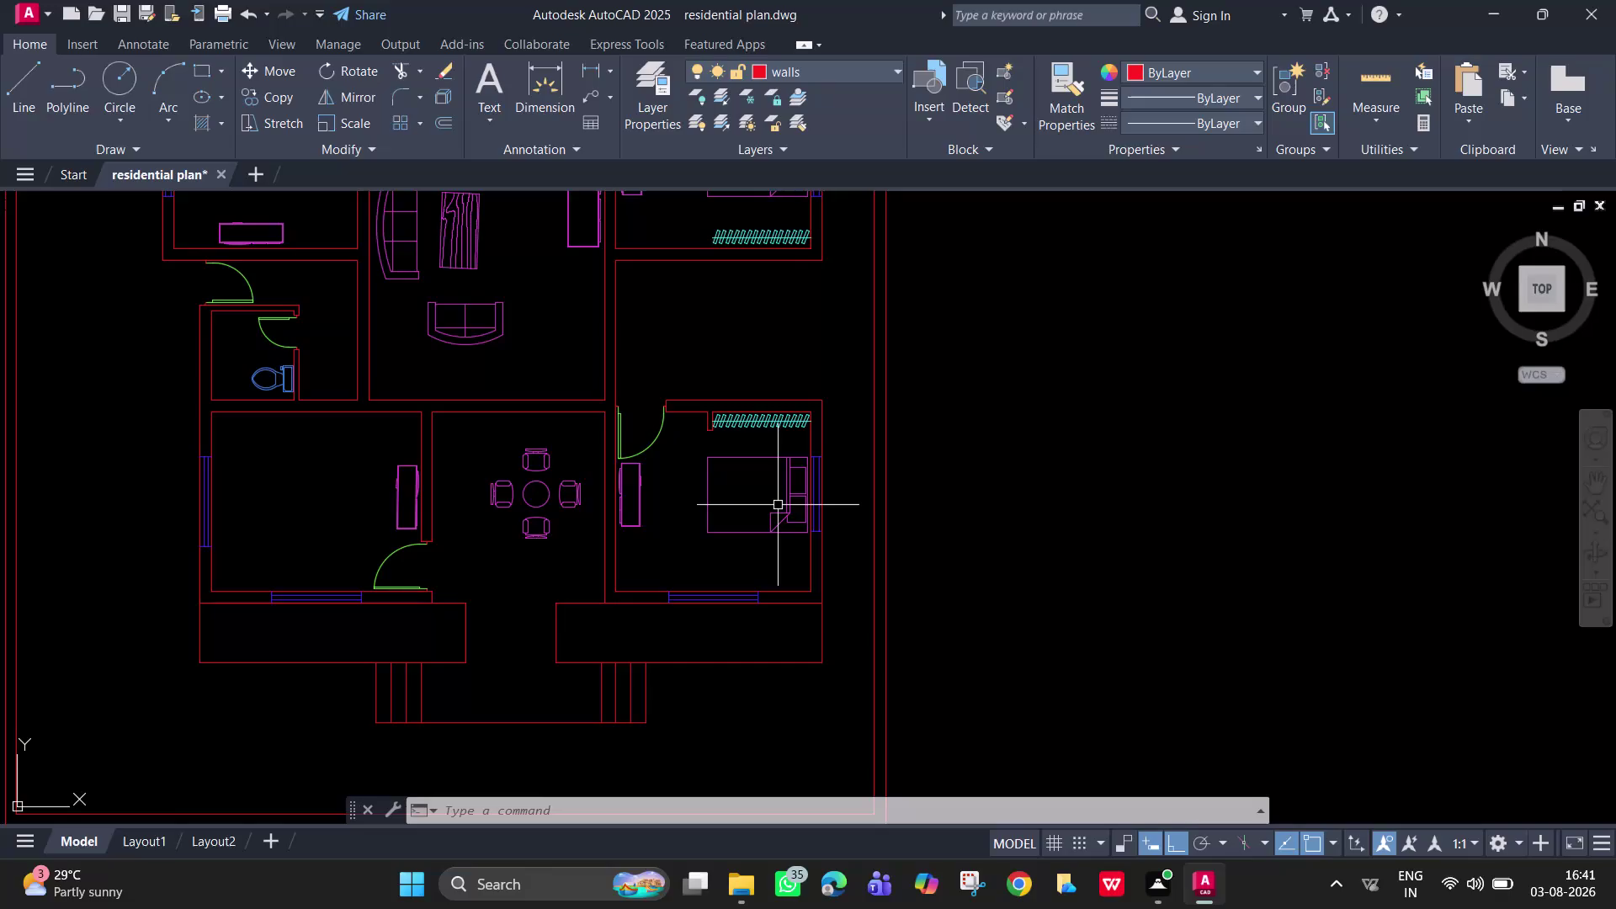
Mirror the bedroom door across a horizontal line into the room above, keeping the original.
scroll(up, 3)
middle_drag(721, 500, 718, 504)
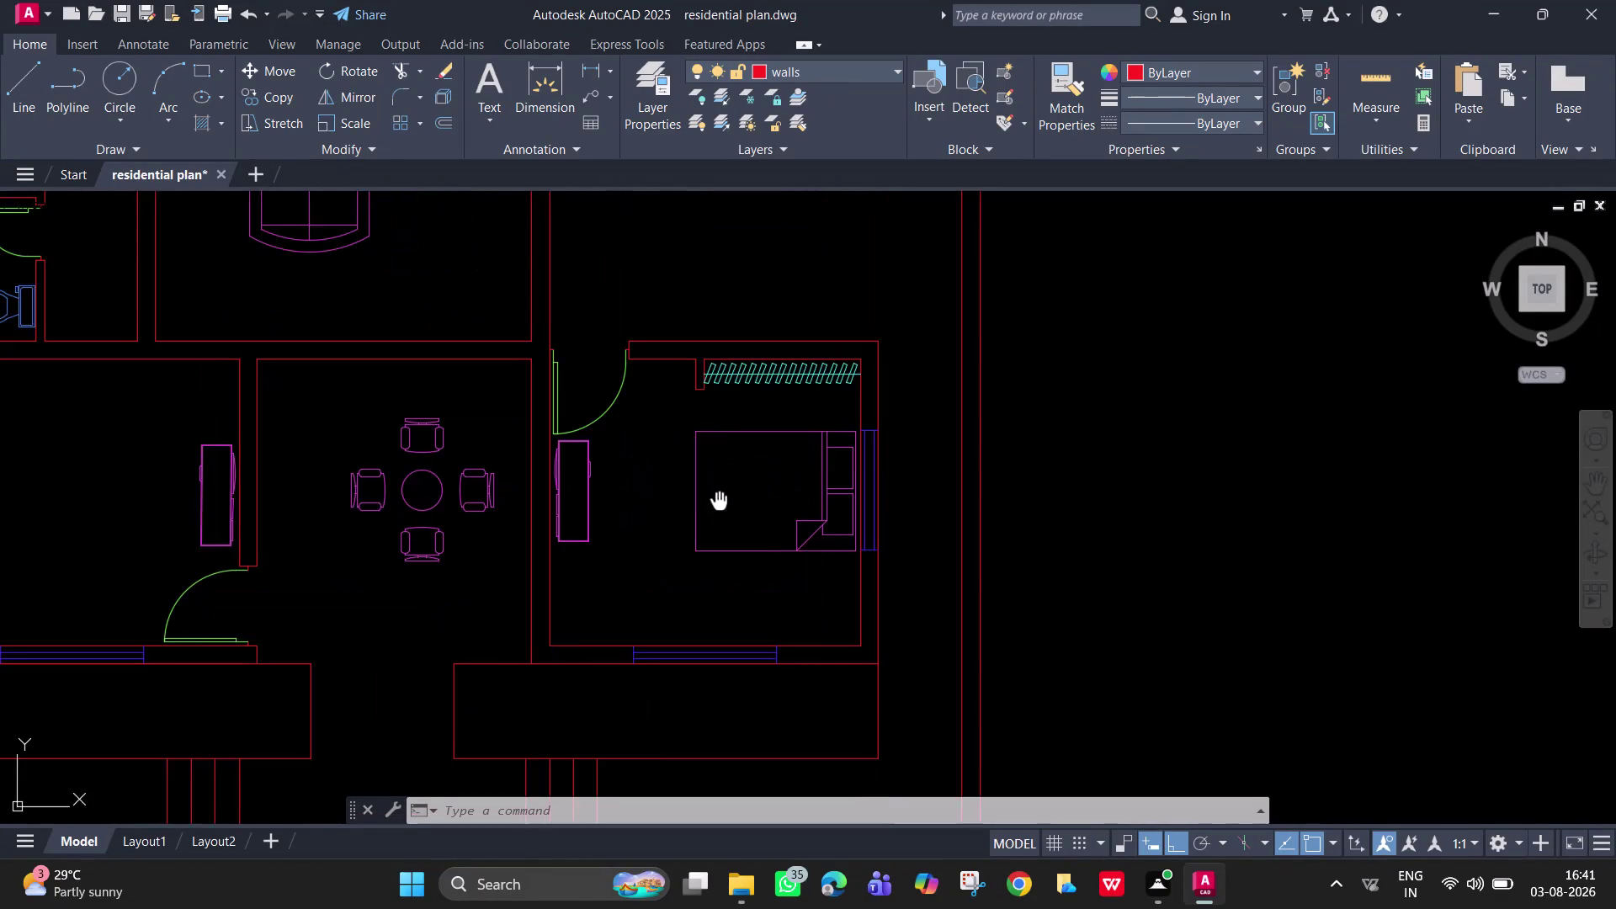
middle_drag(718, 503, 668, 598)
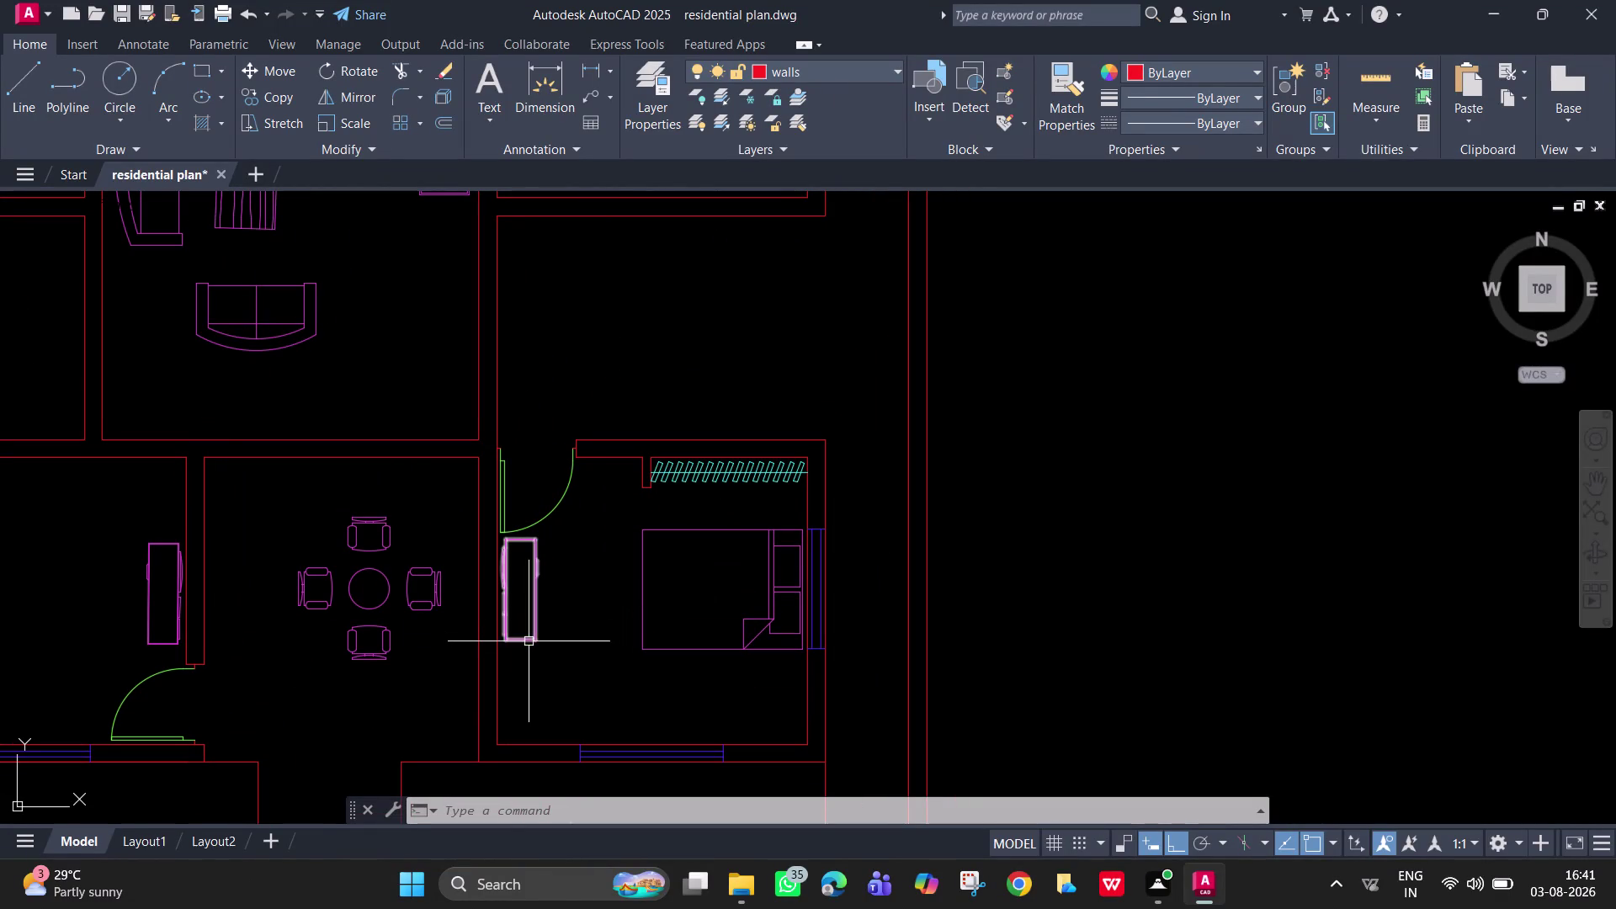
middle_drag(595, 416, 612, 557)
click(591, 621)
text(m)
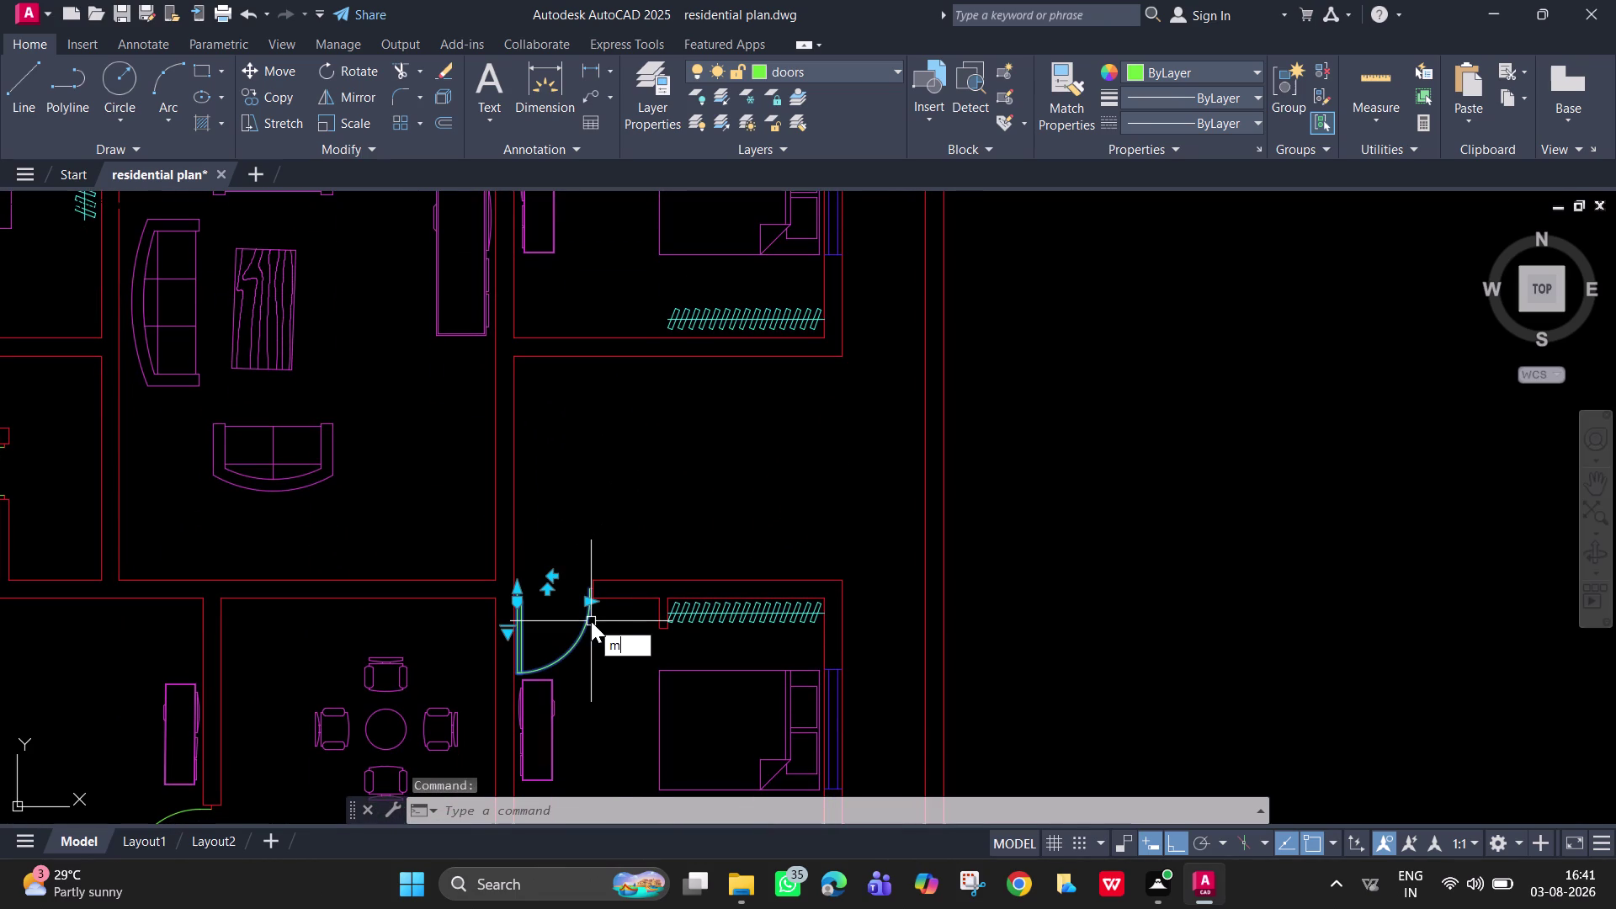
text(i)
key(Return)
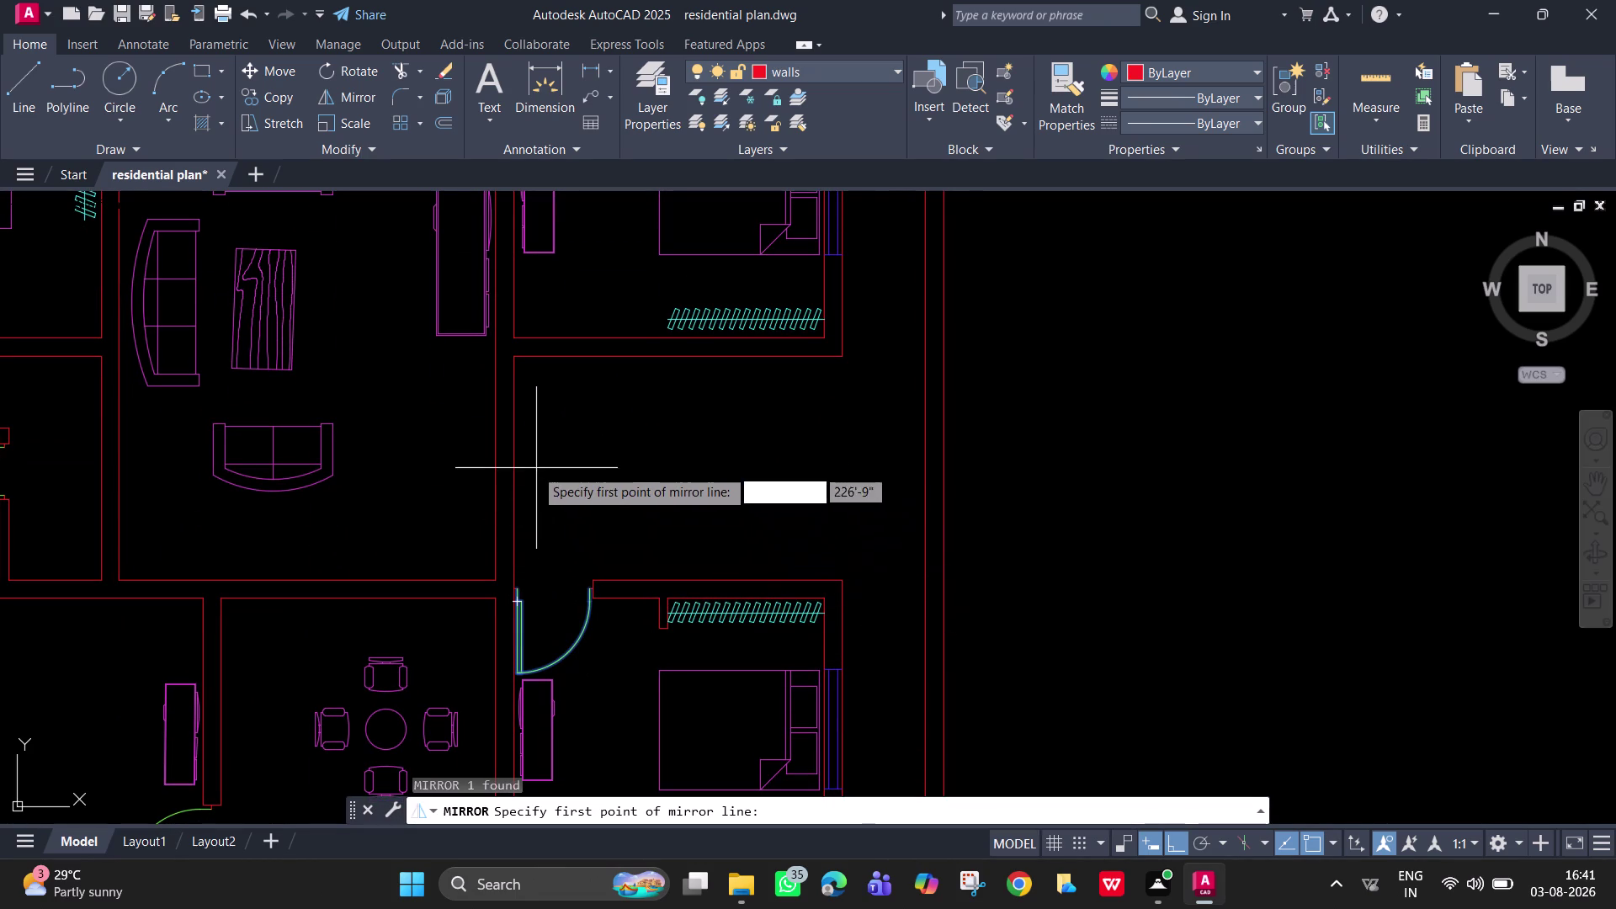
click(512, 460)
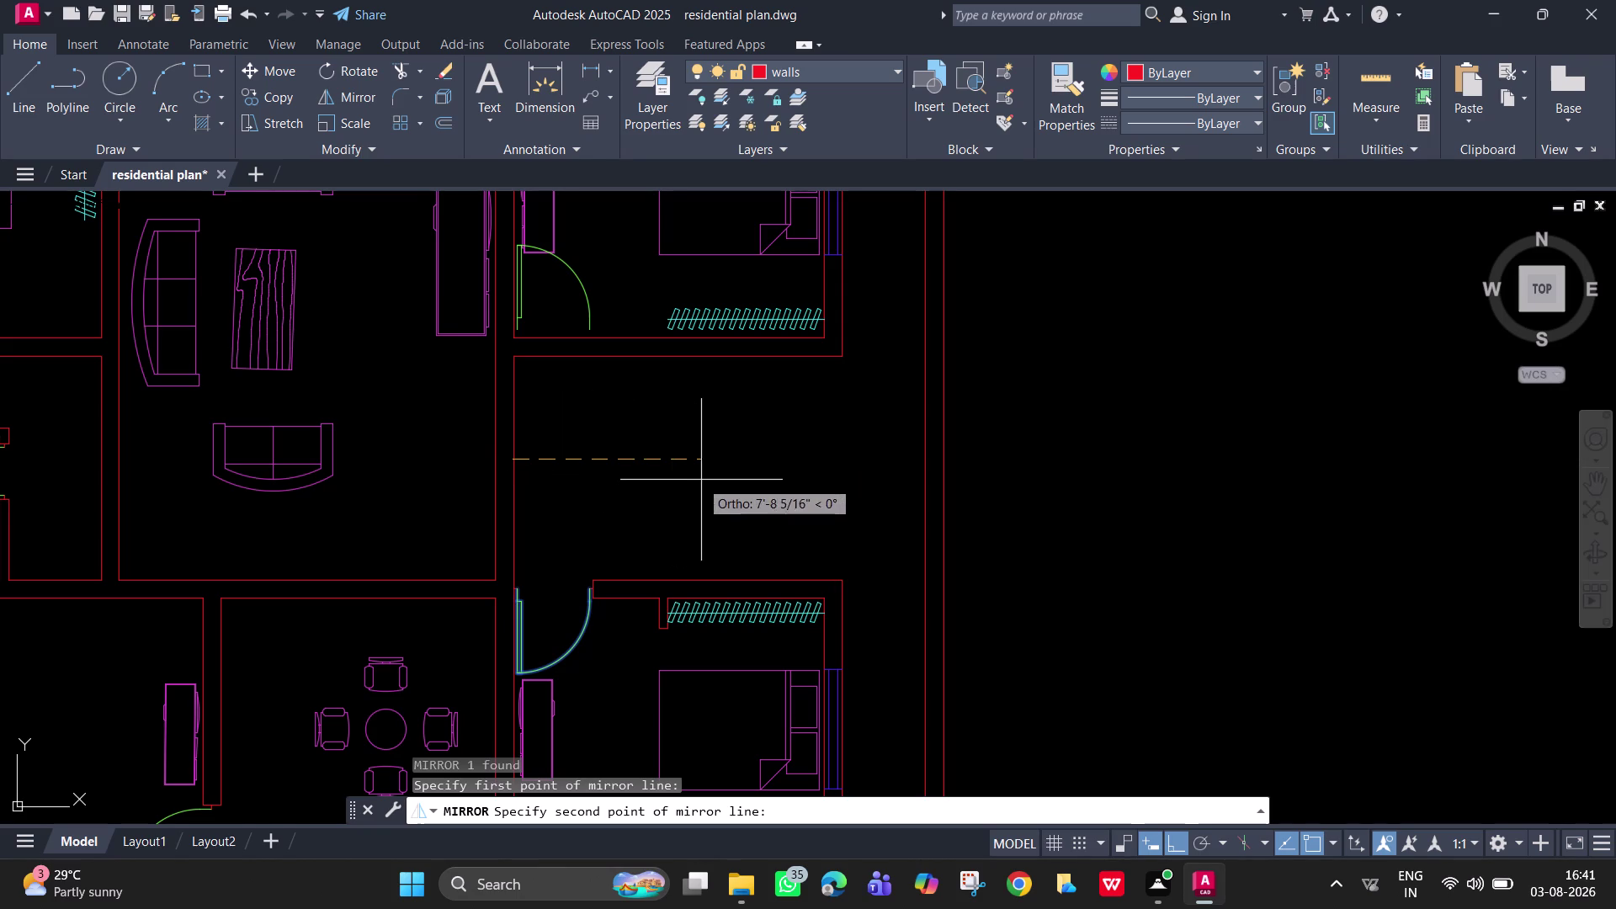
click(772, 473)
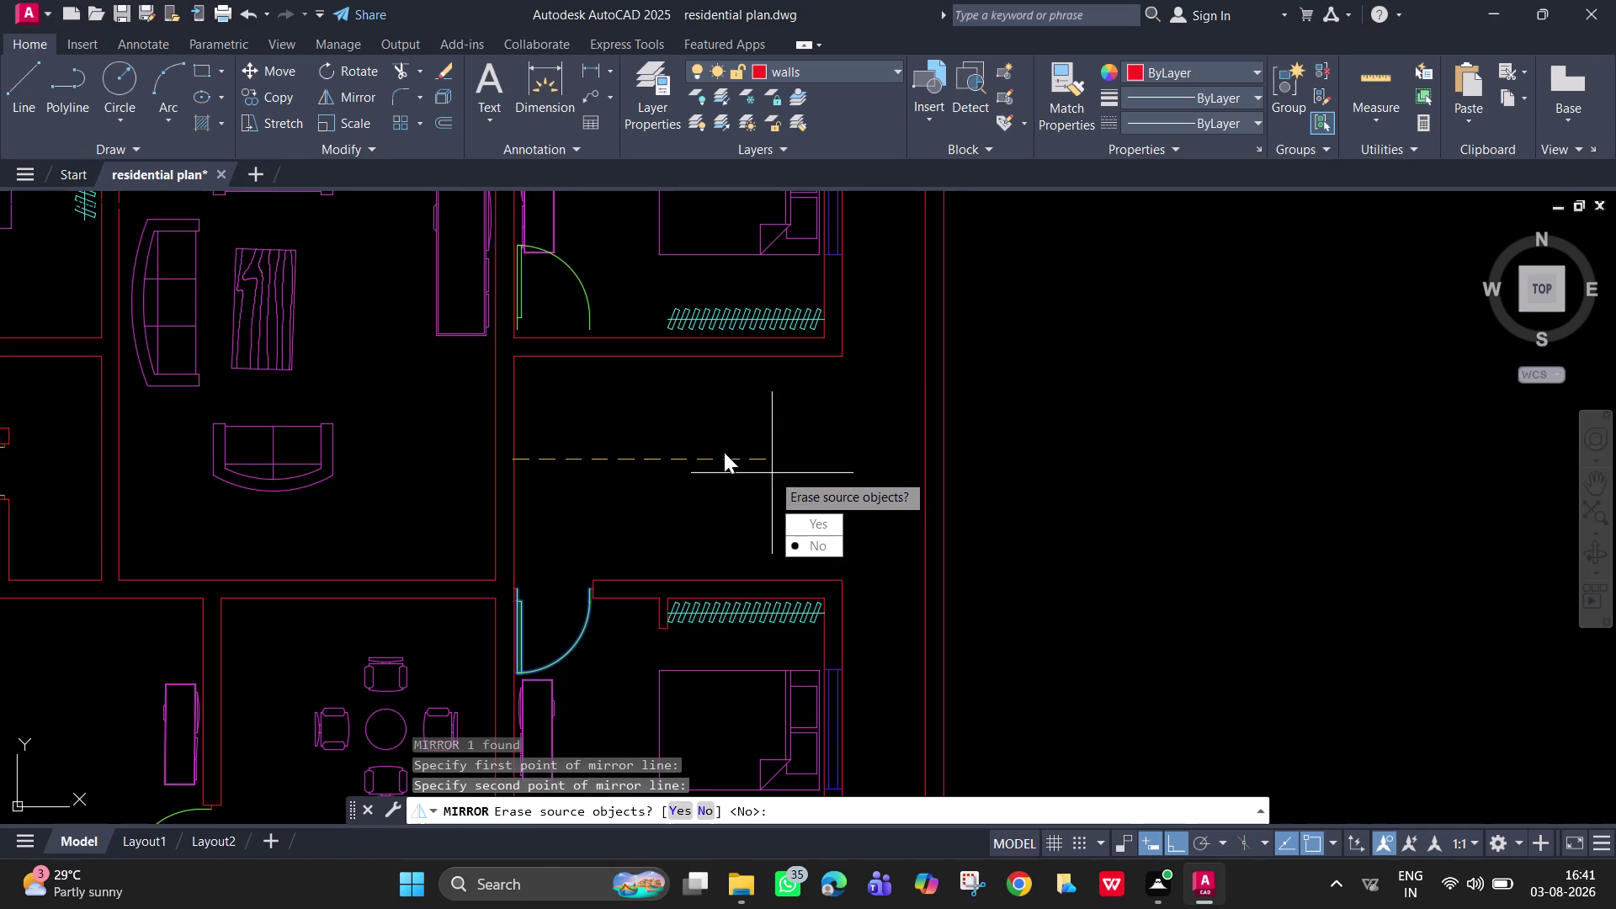
drag(815, 541, 772, 473)
Select the mirrored door beside the upper opening.
scroll(up, 3)
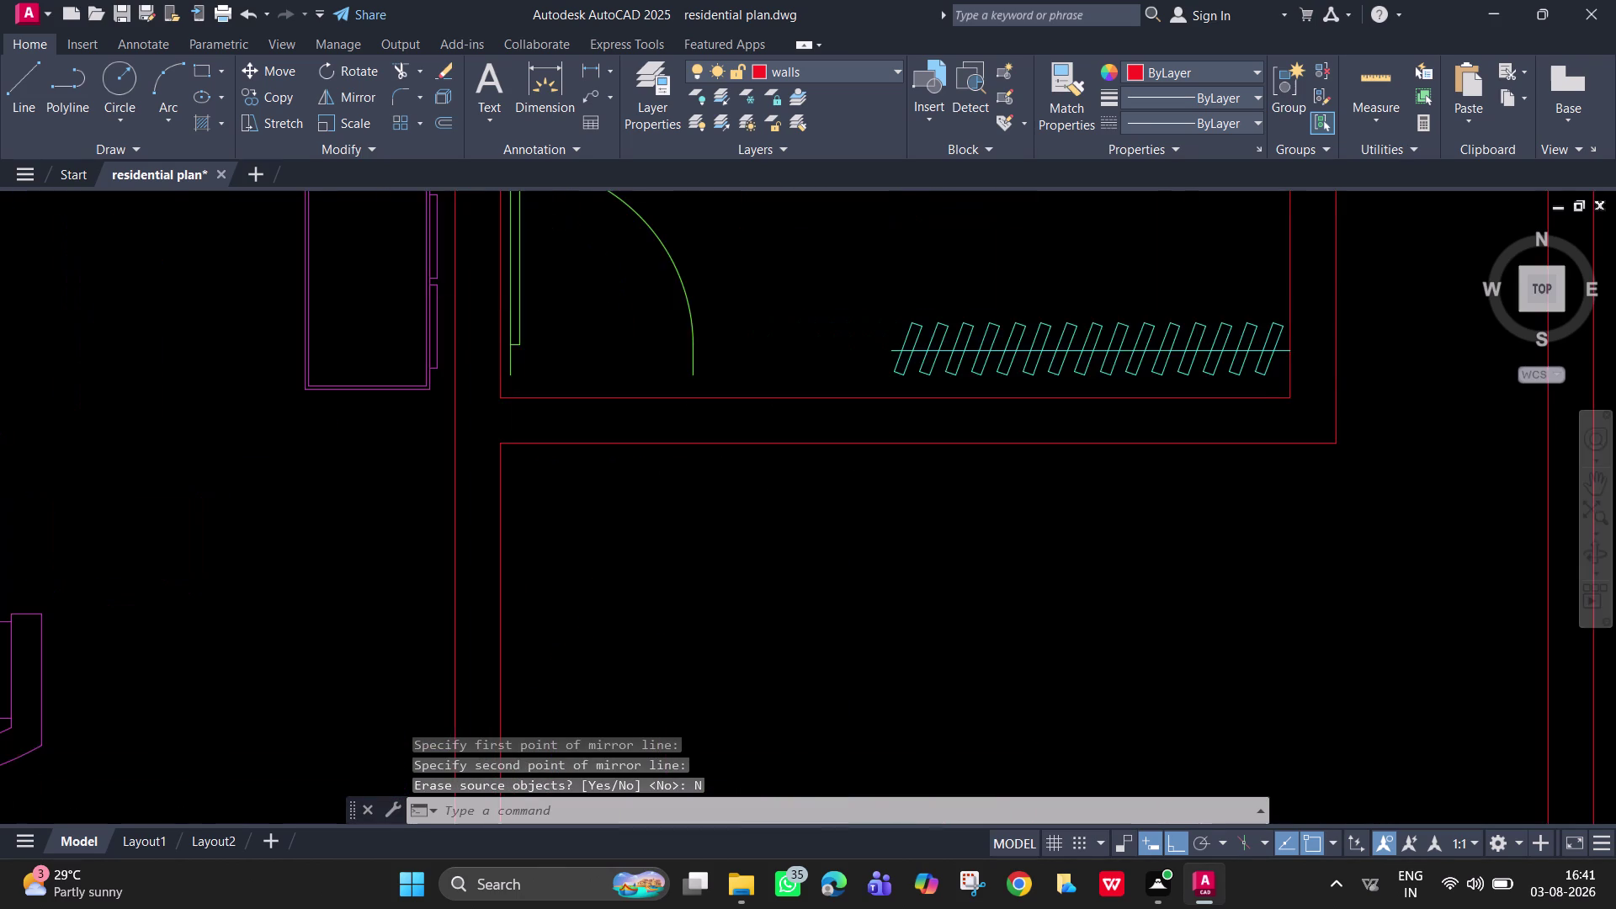
click(523, 313)
click(511, 318)
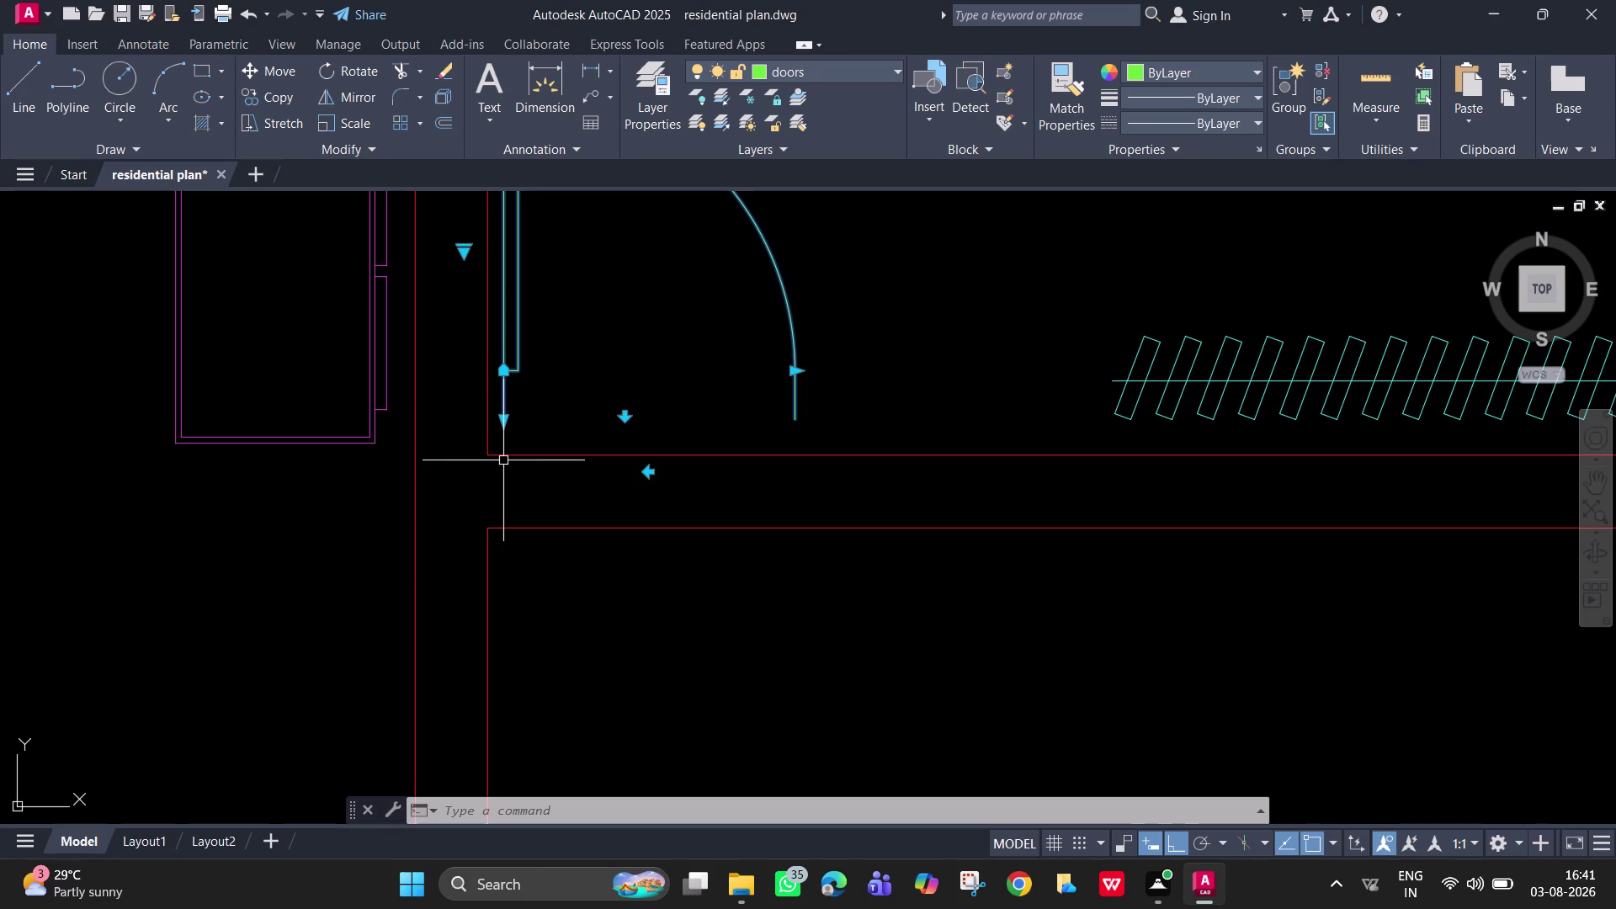
Draw lines at the wall corner and along the wall edge beside the opening.
text(l)
key(space)
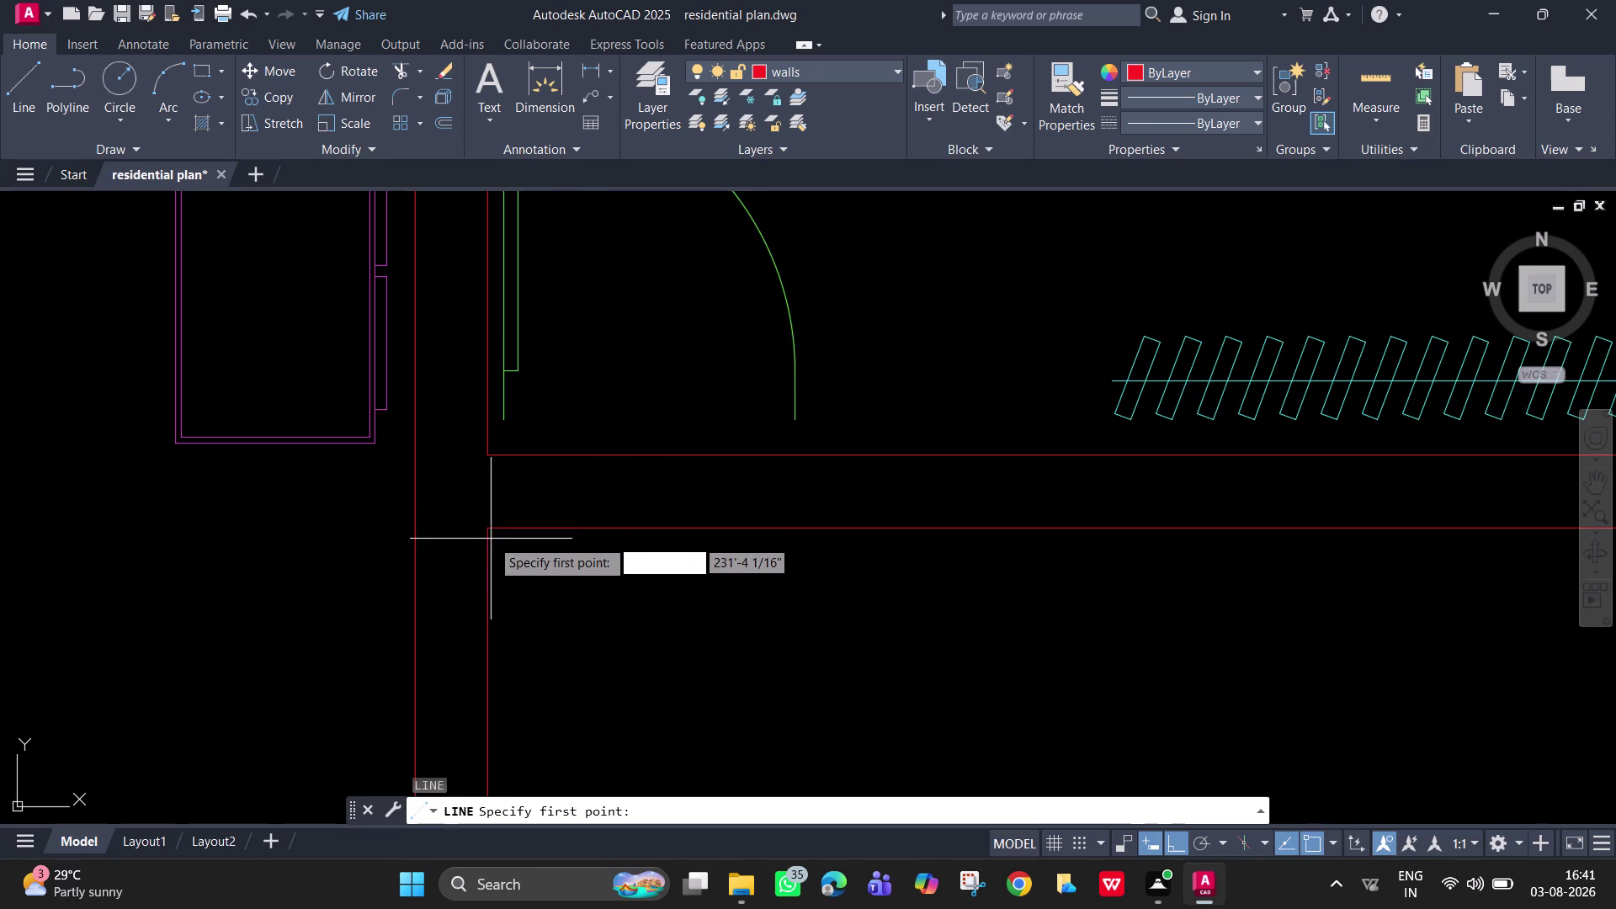
click(486, 527)
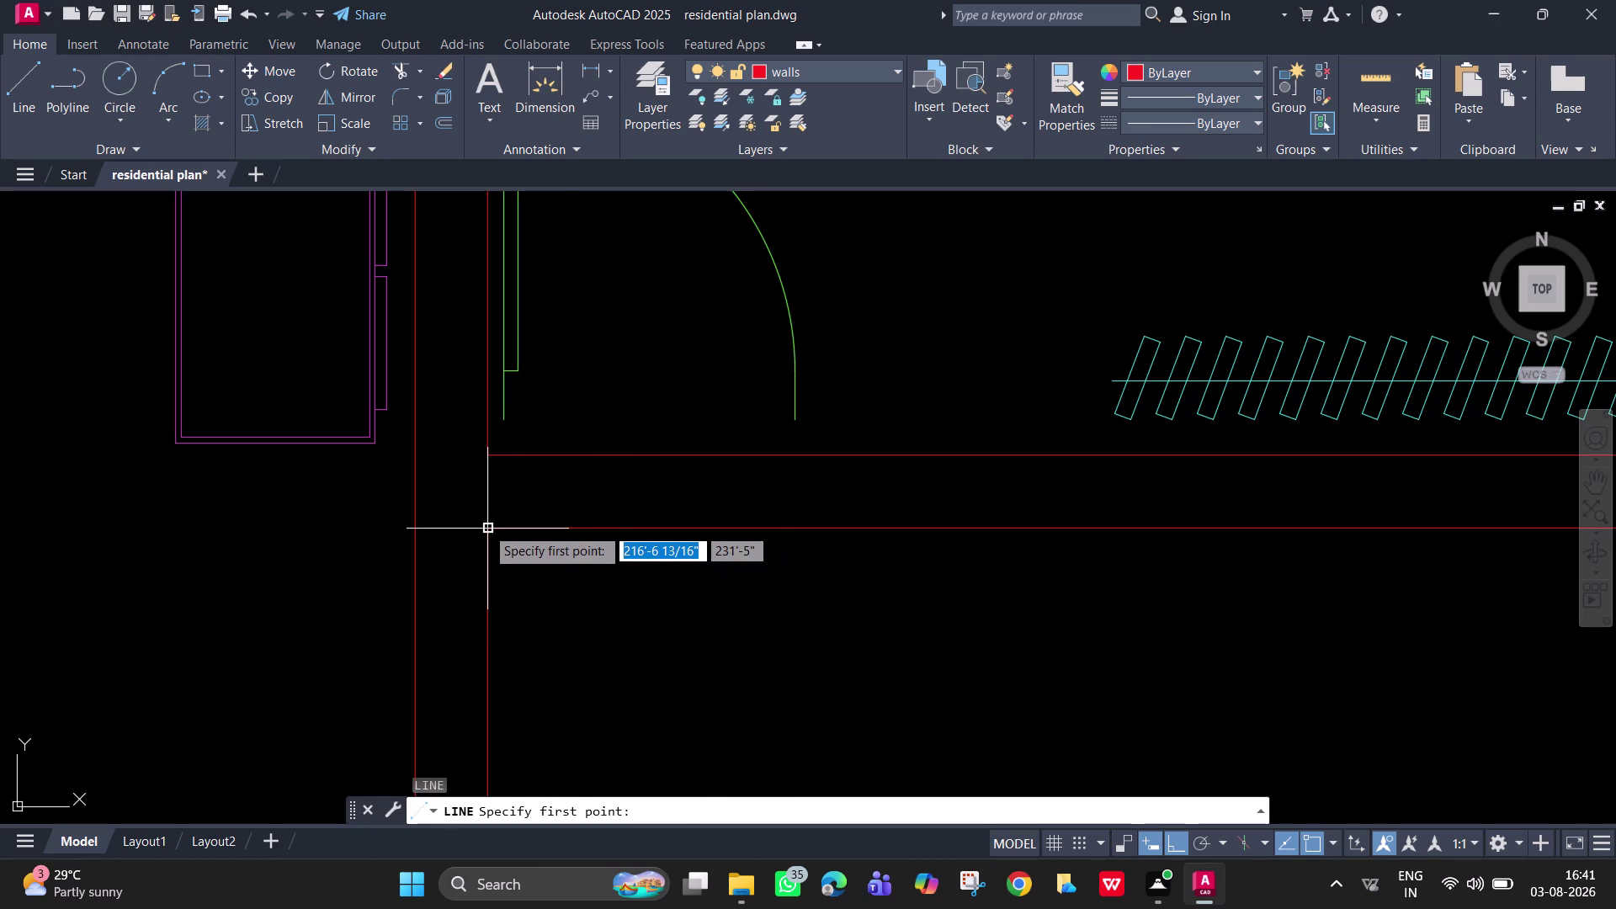
click(415, 530)
key(space)
key(space)
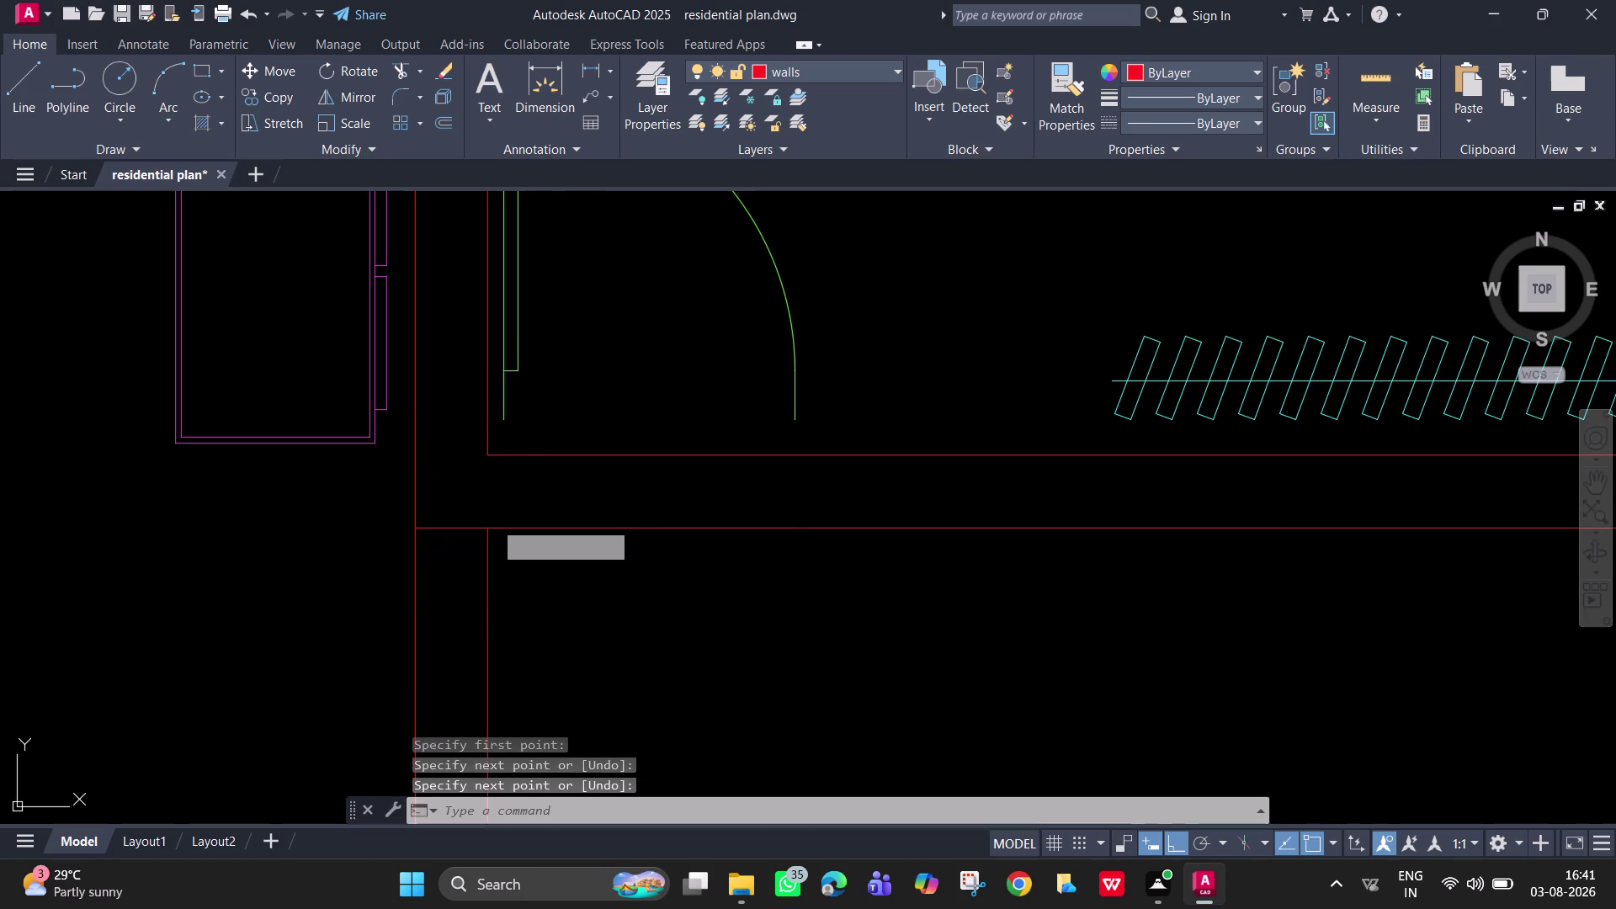
click(488, 530)
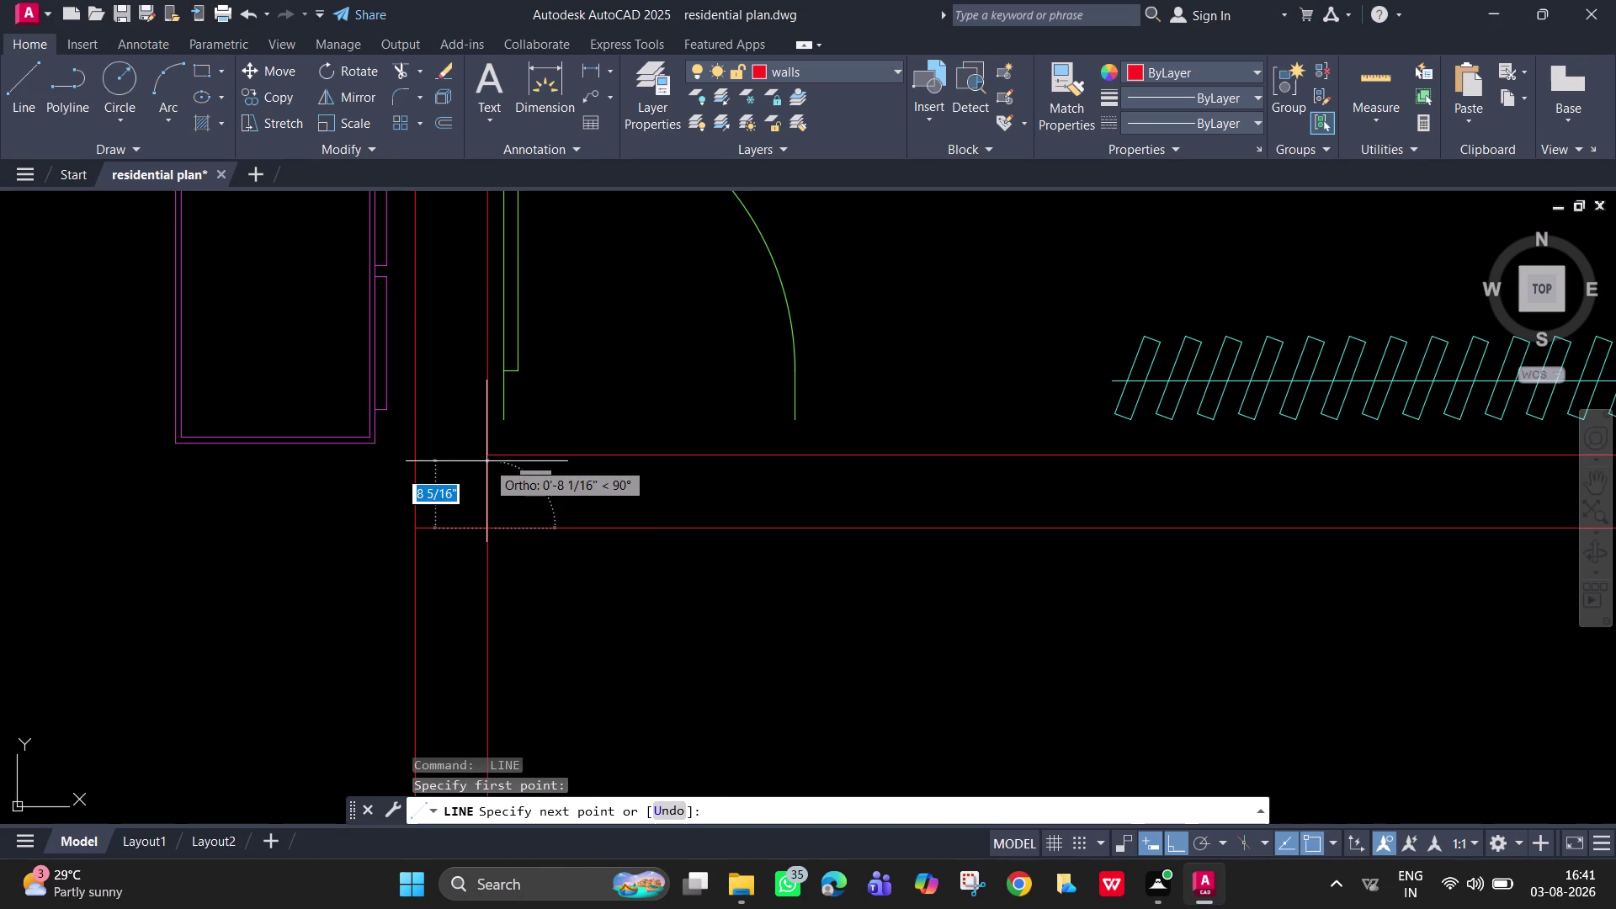
click(486, 457)
key(space)
Draw a 2-inch jamb line at the near side of the opening.
key(space)
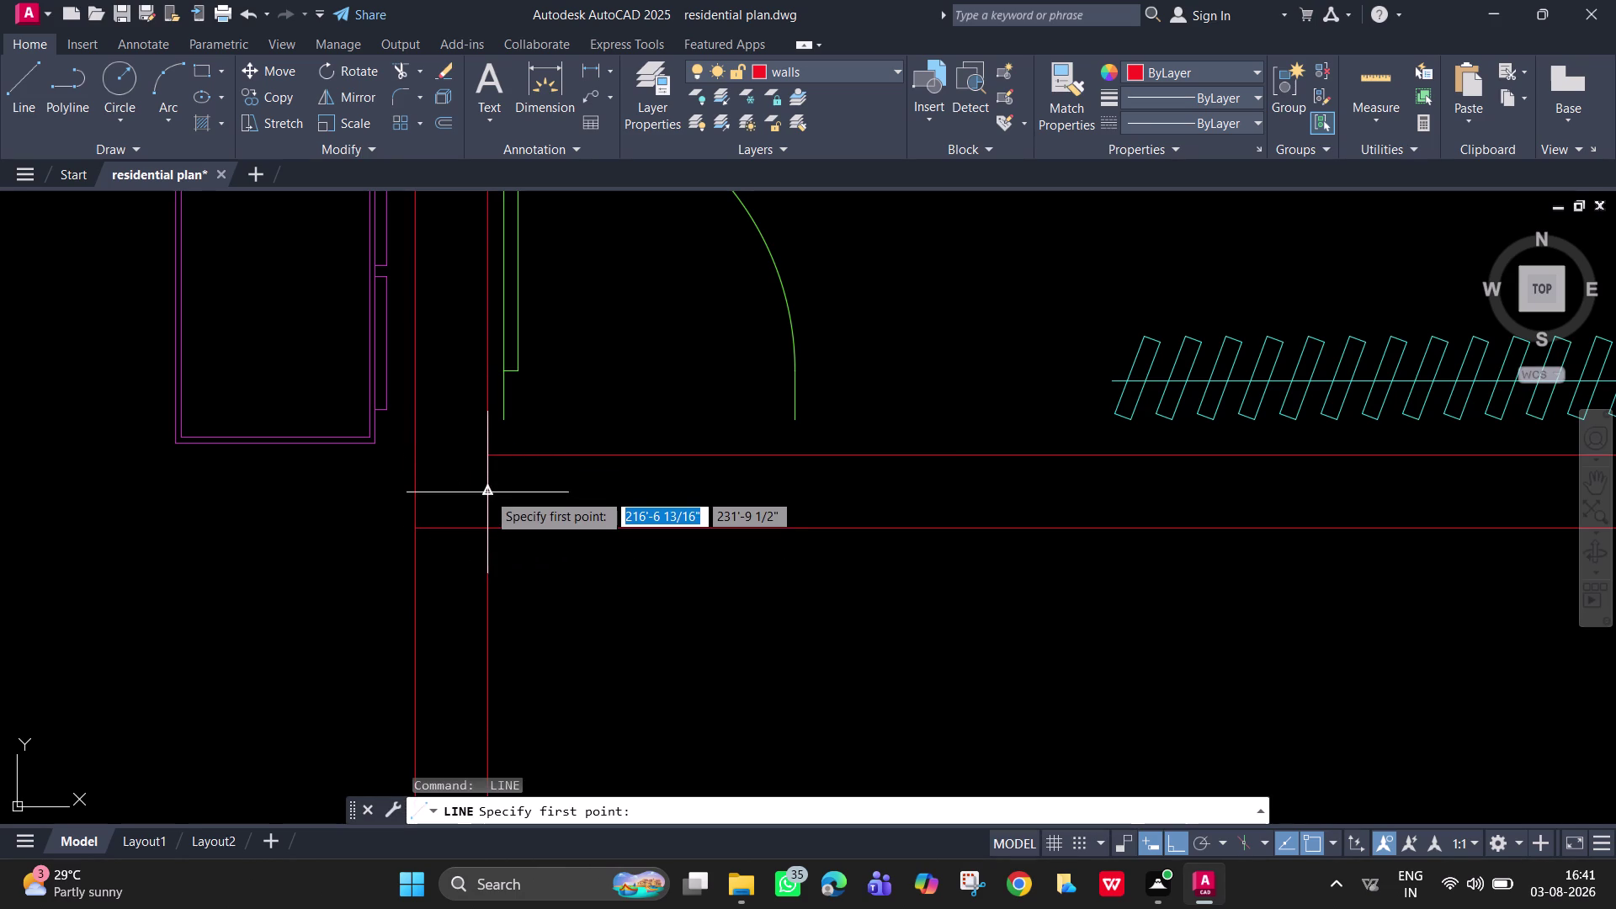
click(487, 493)
text(2)
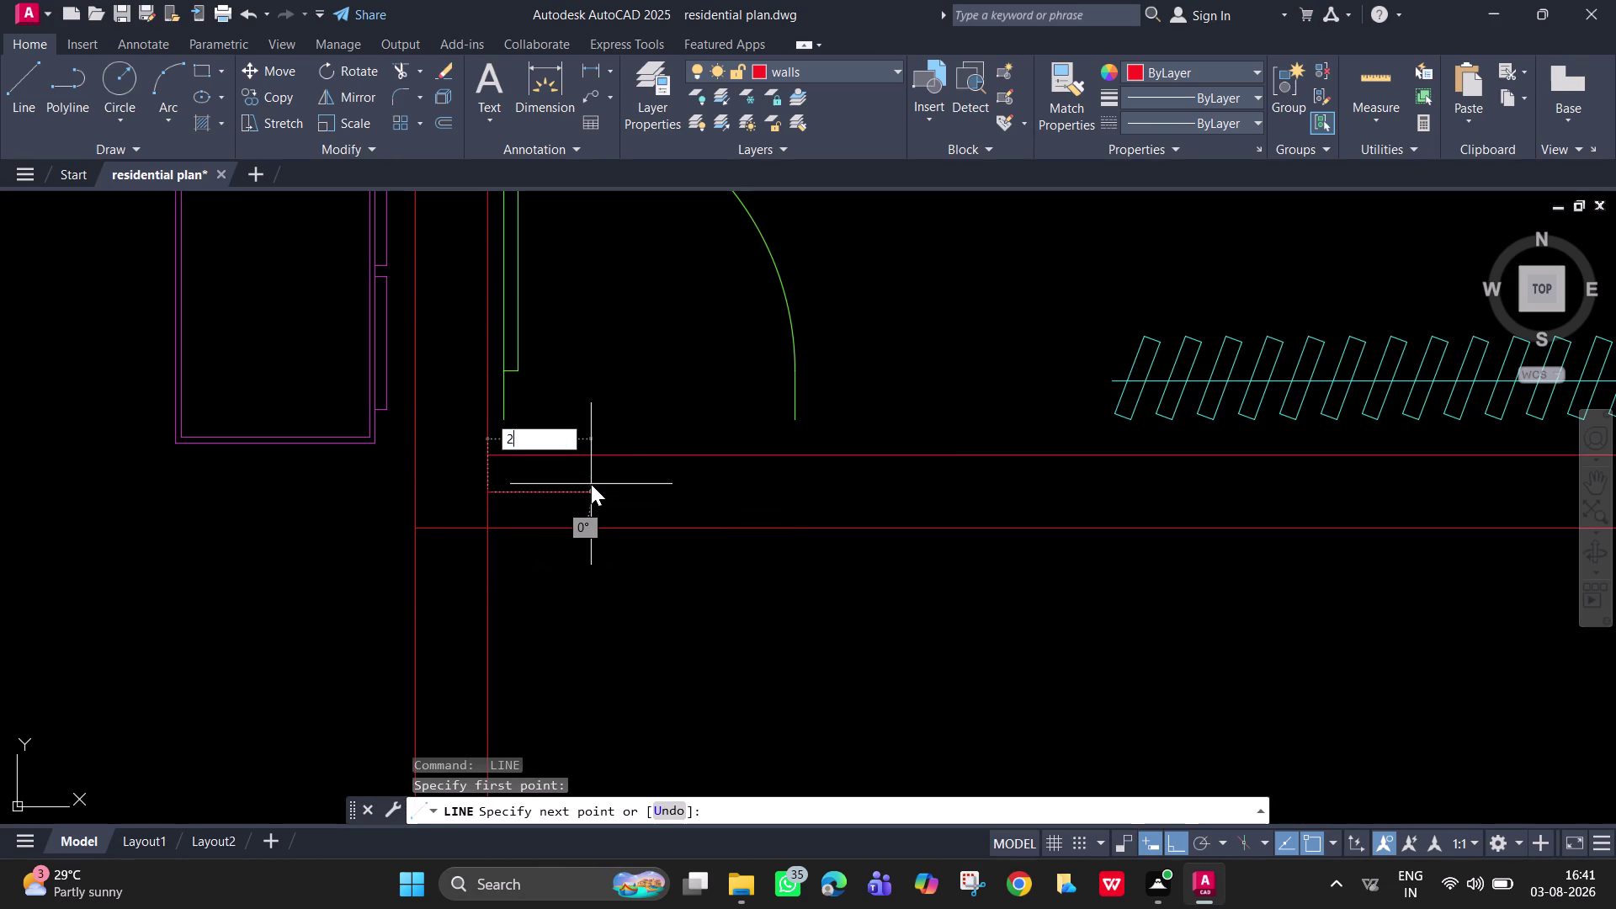
text(")
key(shift+Return)
key(Escape)
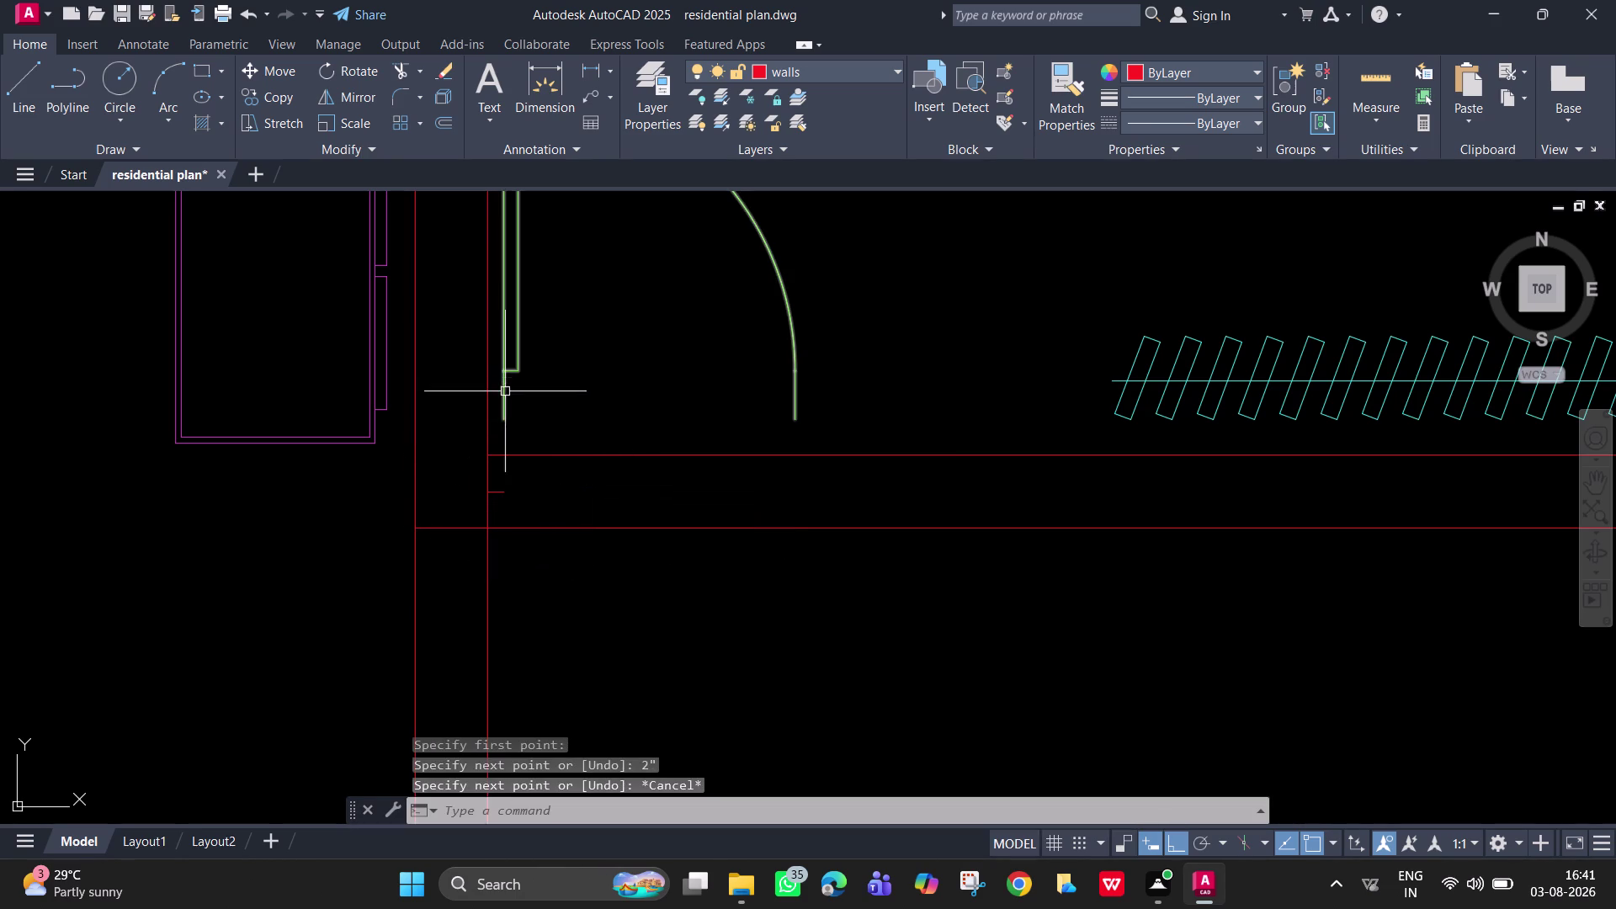
Move the door down from its corner onto the wall line.
click(506, 397)
text(m)
key(space)
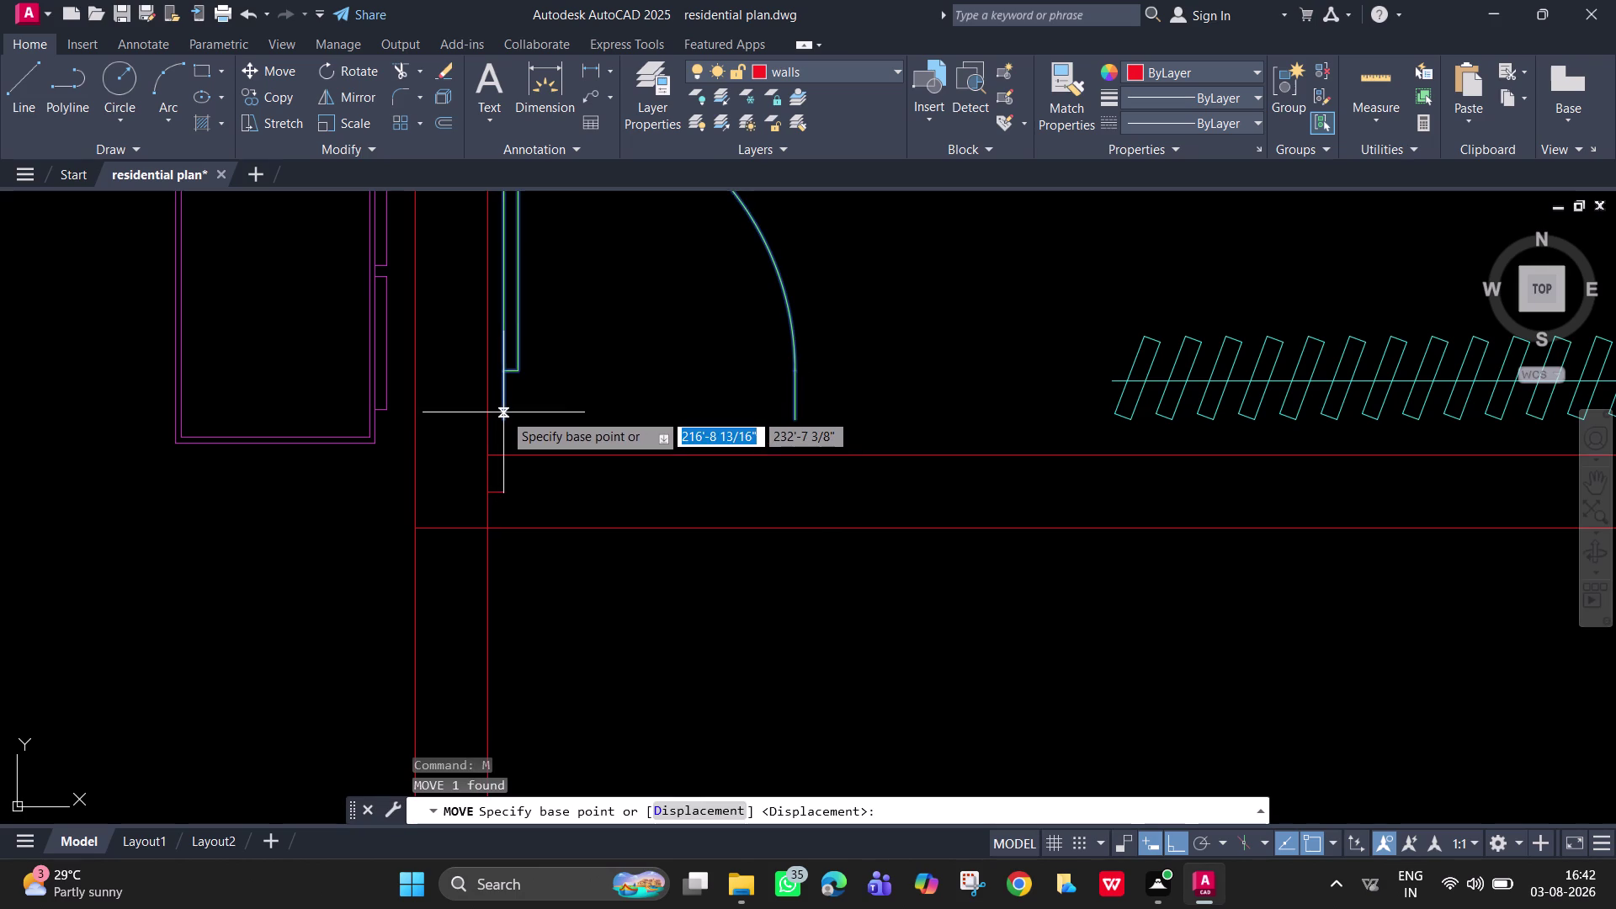
click(506, 423)
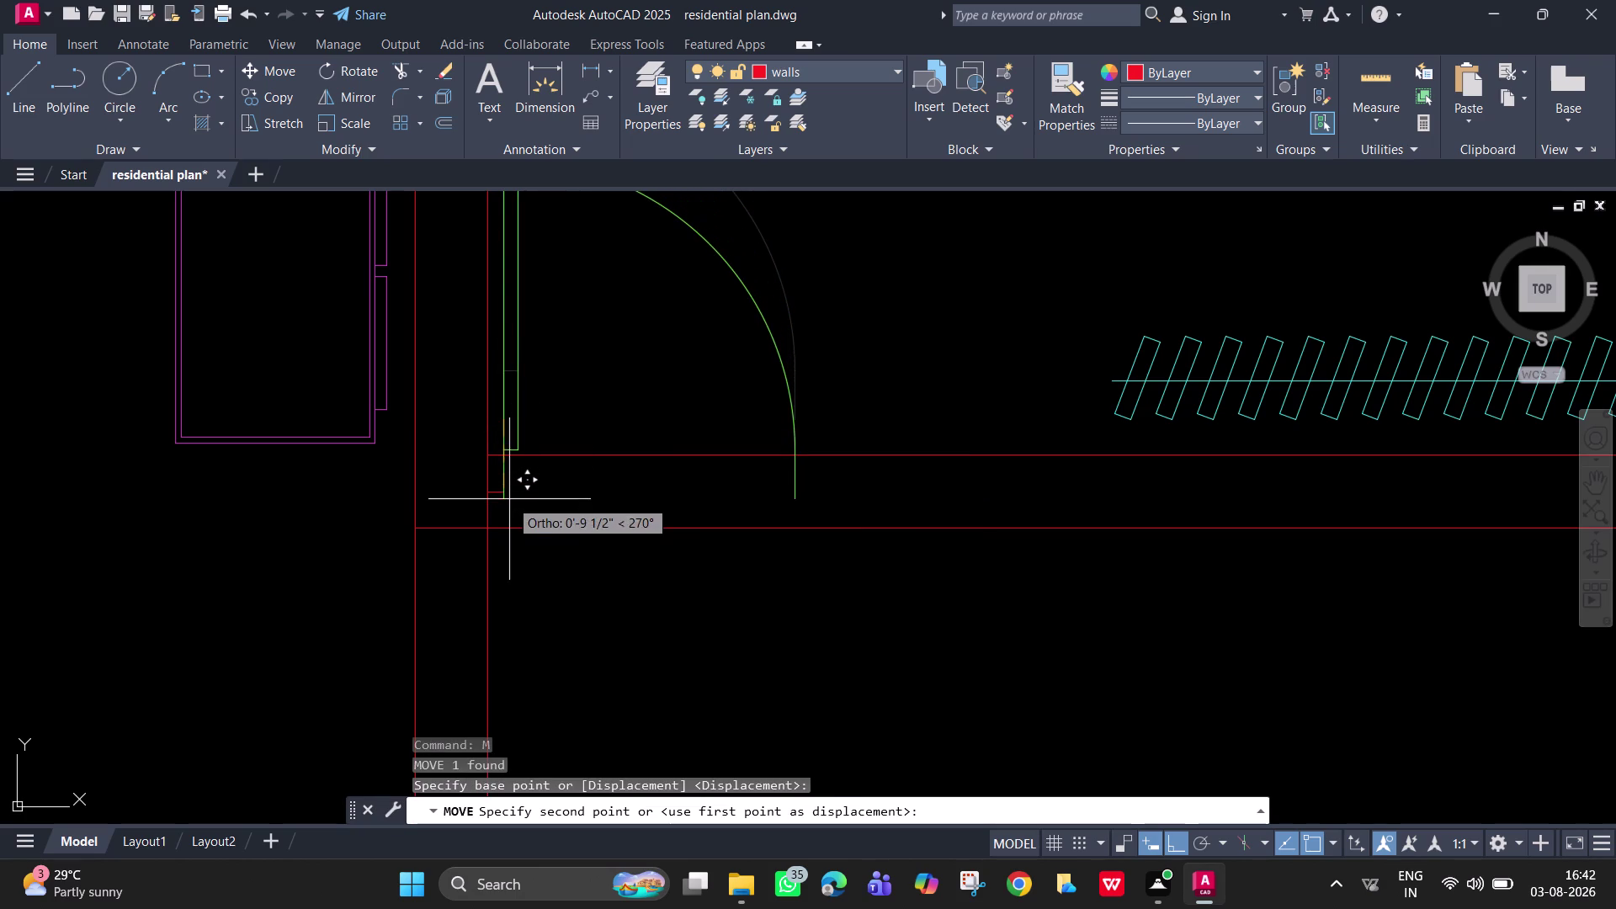
click(501, 491)
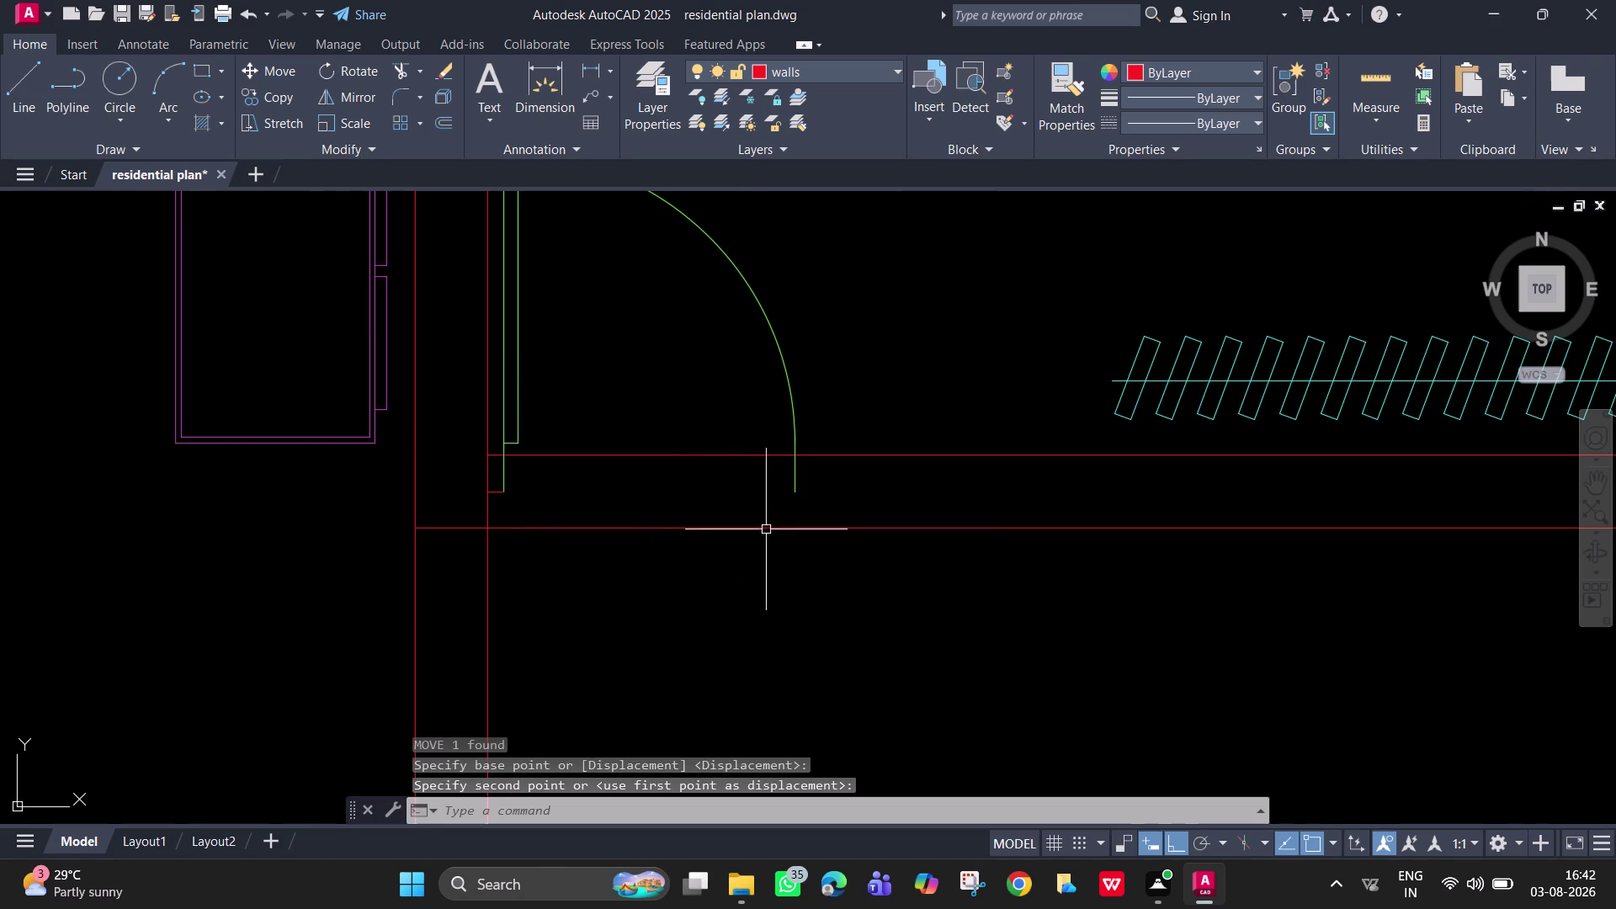
Draw a 2-inch jamb line at the far end of the door swing.
scroll(up, 3)
middle_drag(758, 476, 708, 505)
text(l)
key(space)
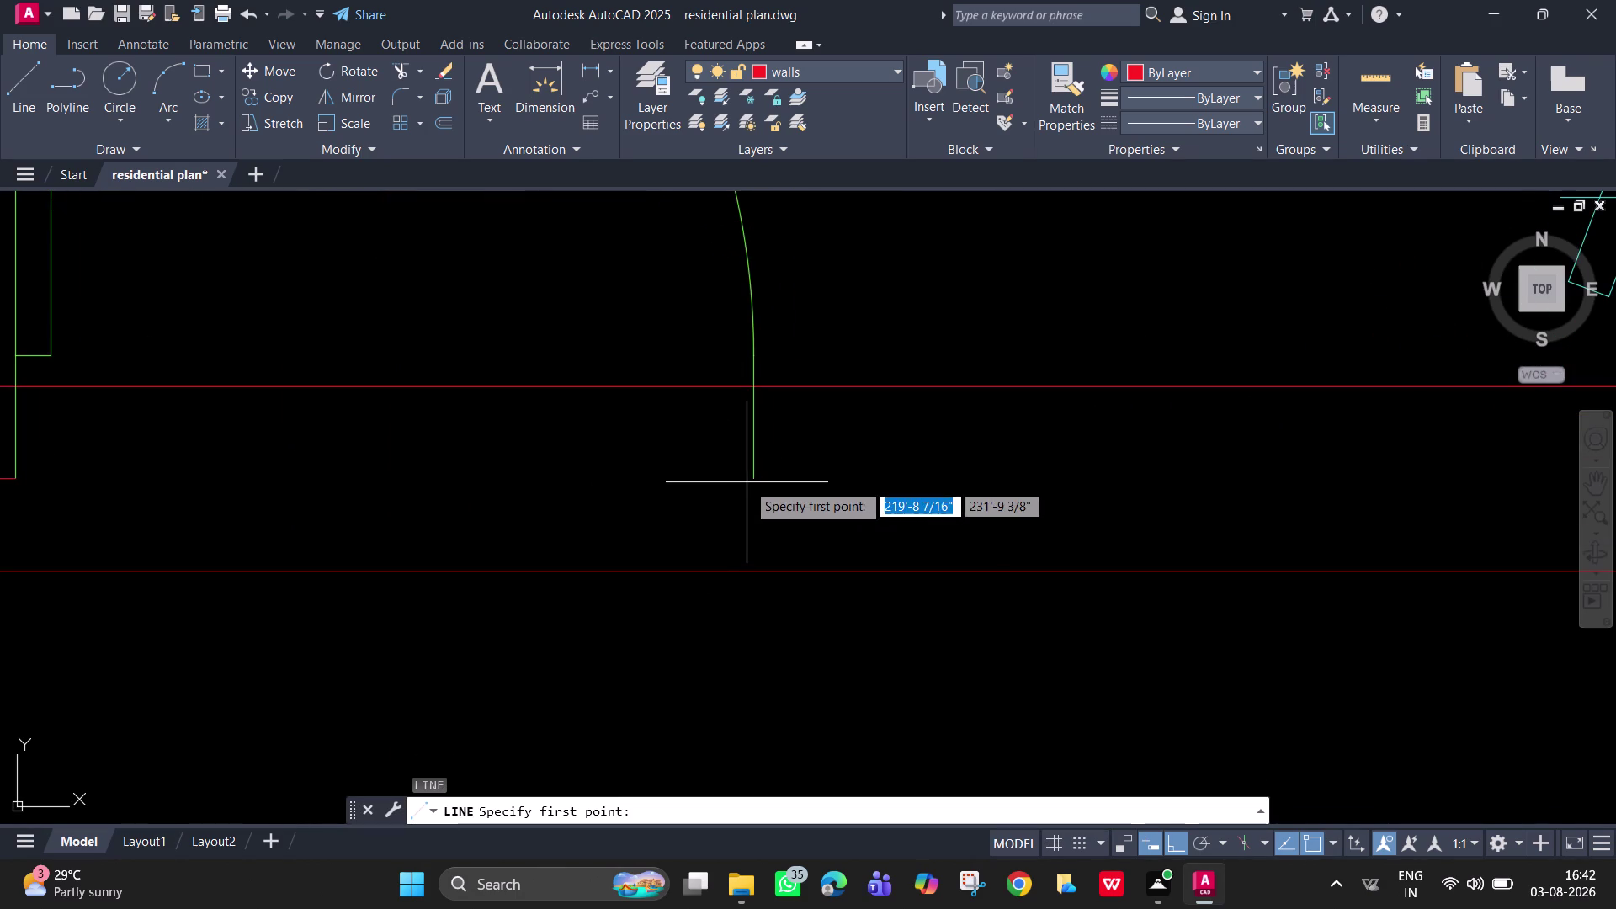
click(756, 478)
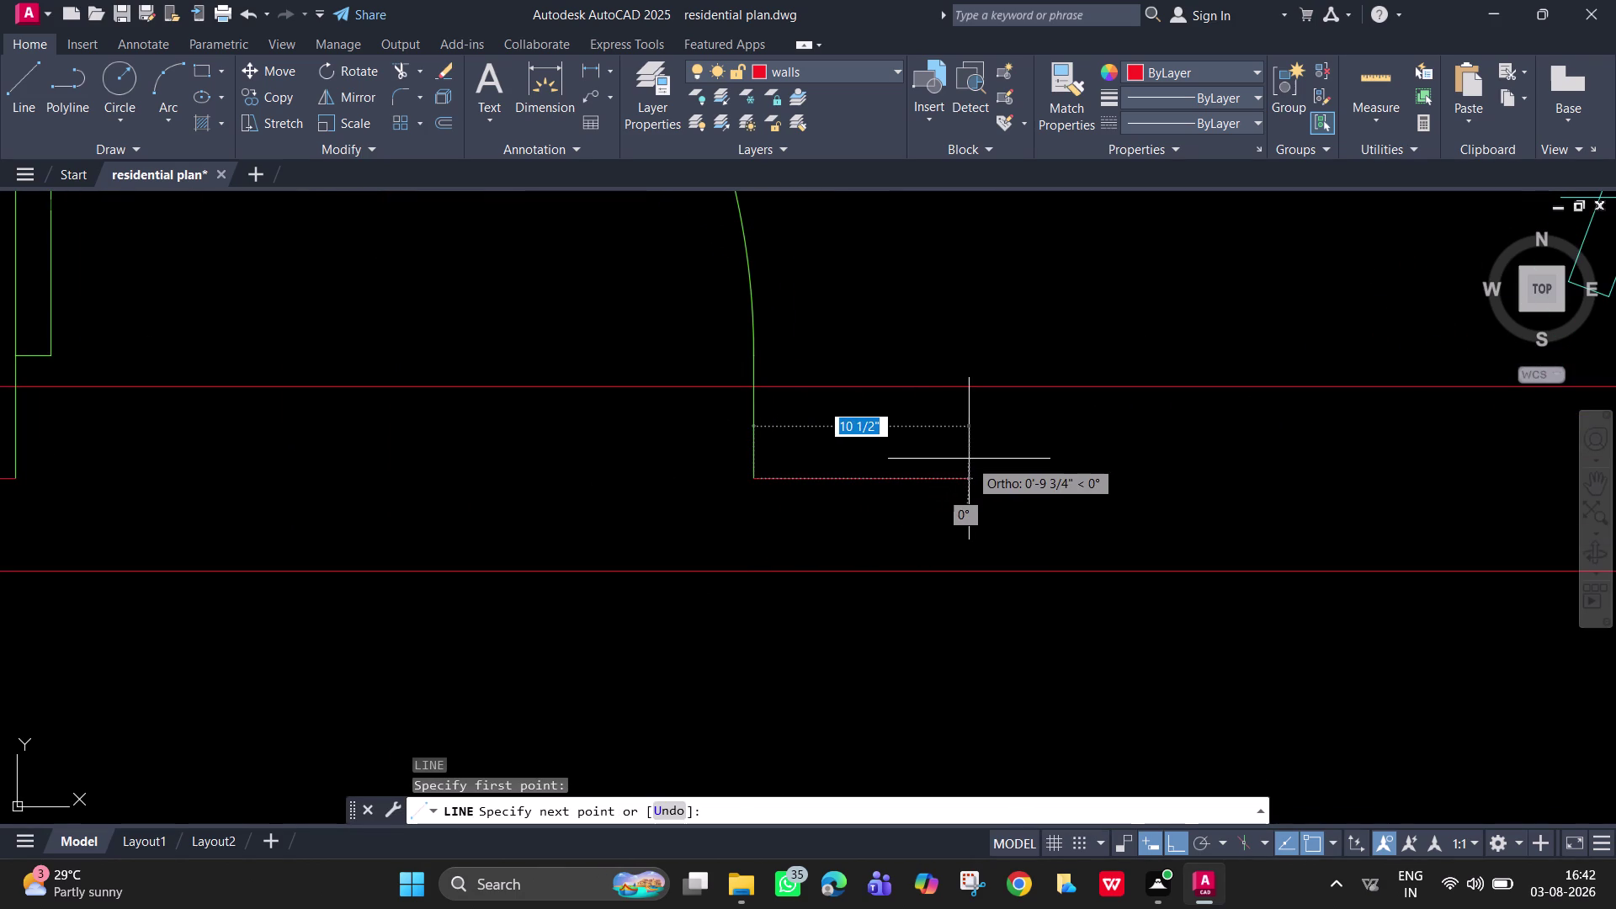
text(2")
key(Return)
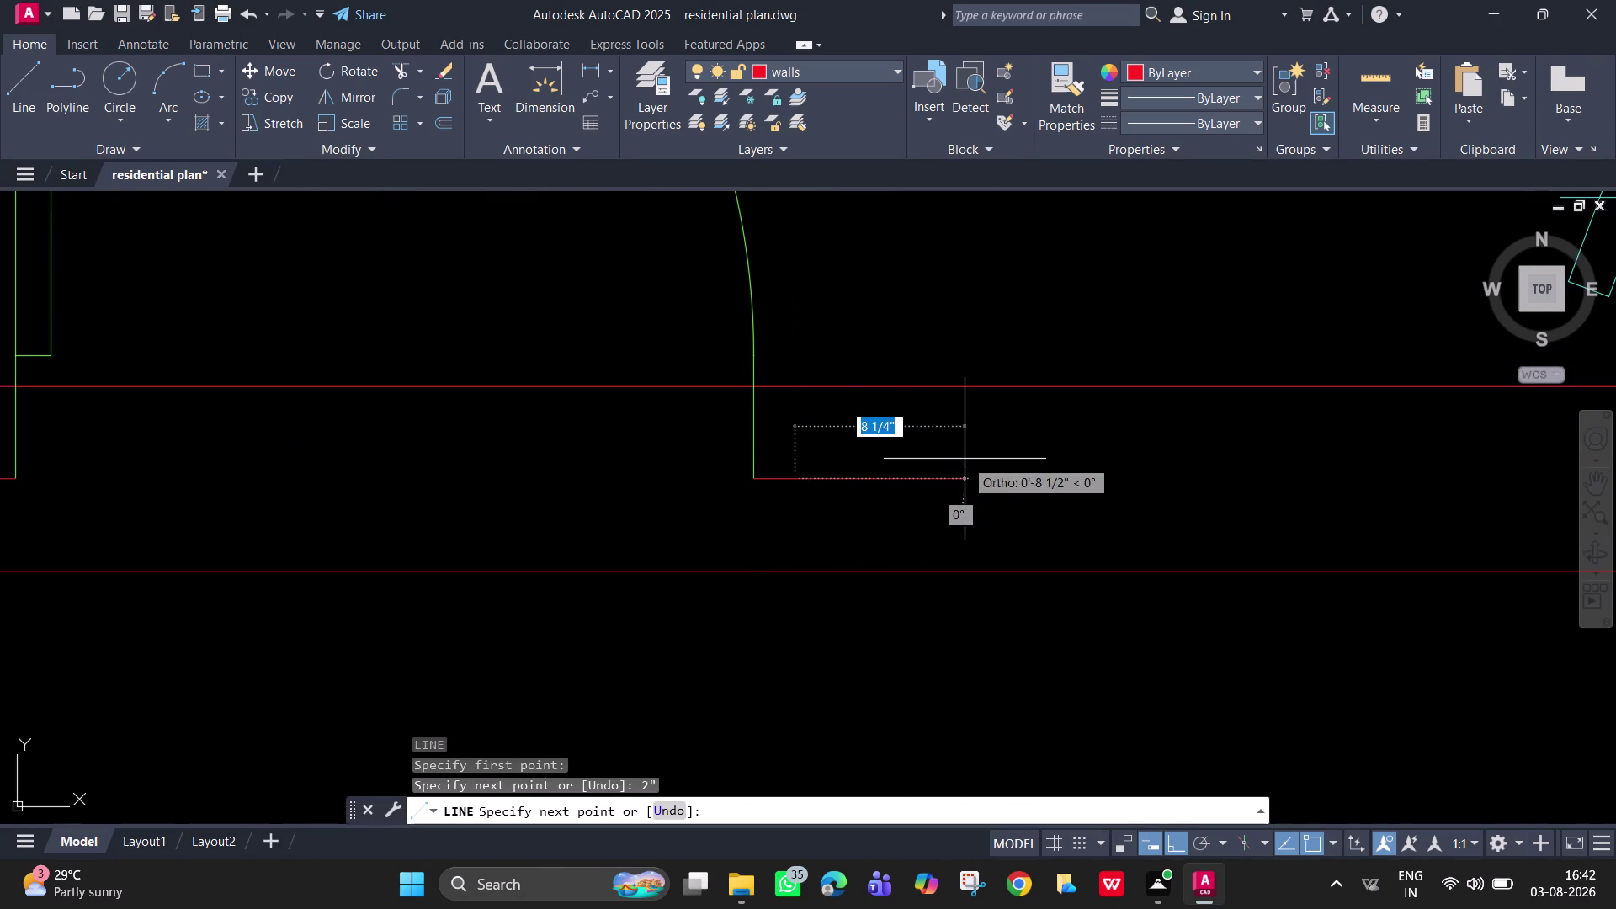
click(791, 385)
key(space)
Run a jamb line from the short line's end down to the lower wall edge.
key(space)
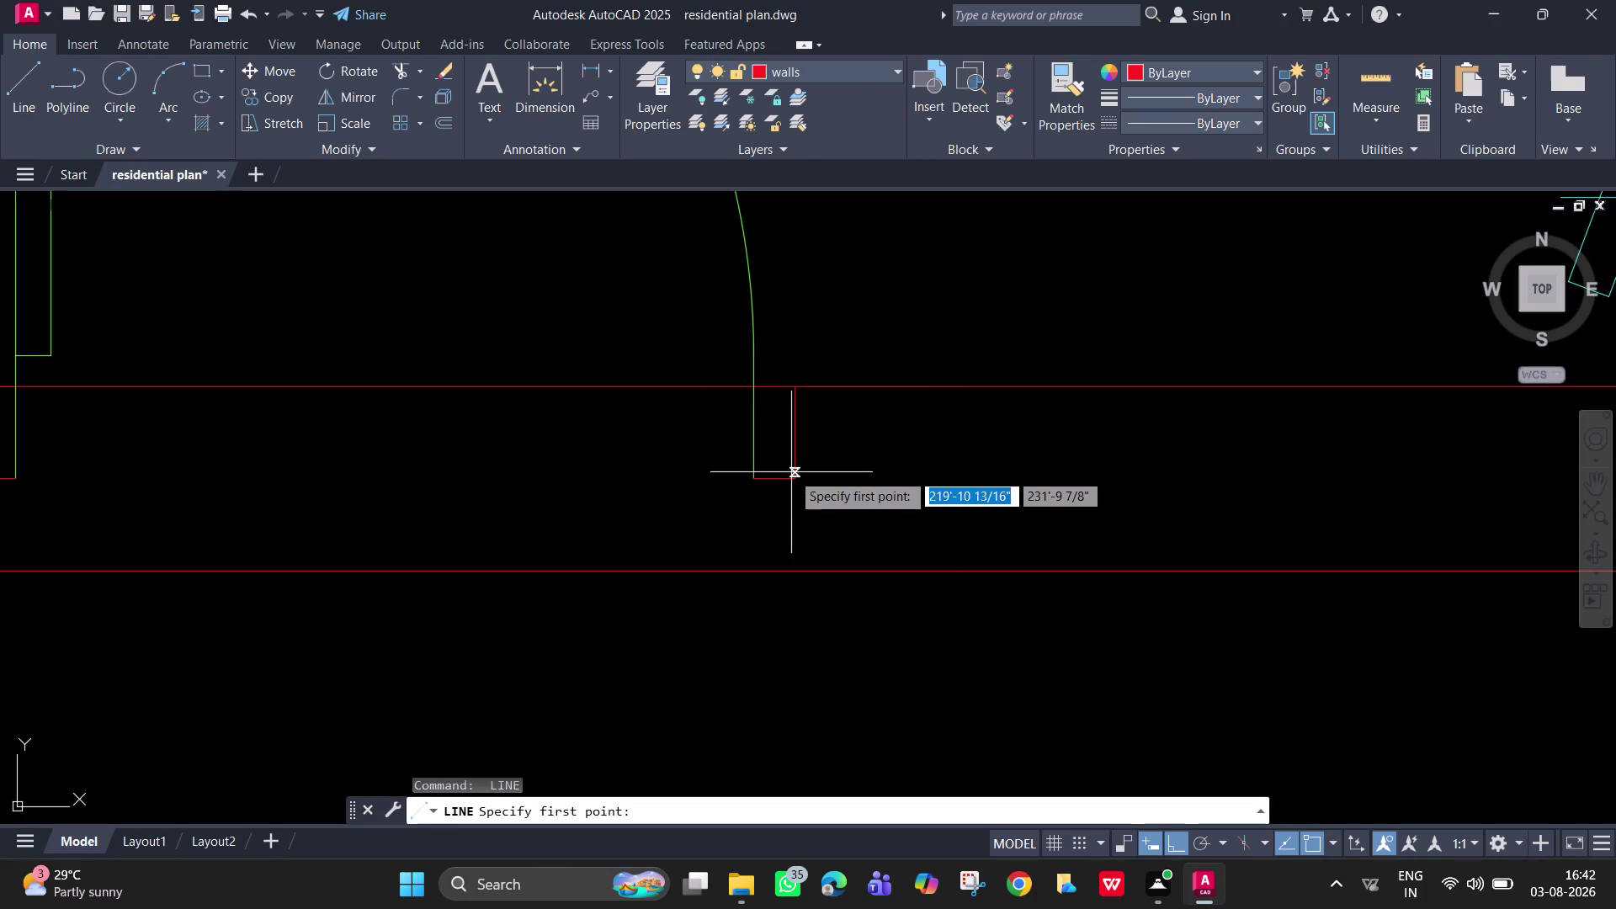
click(795, 480)
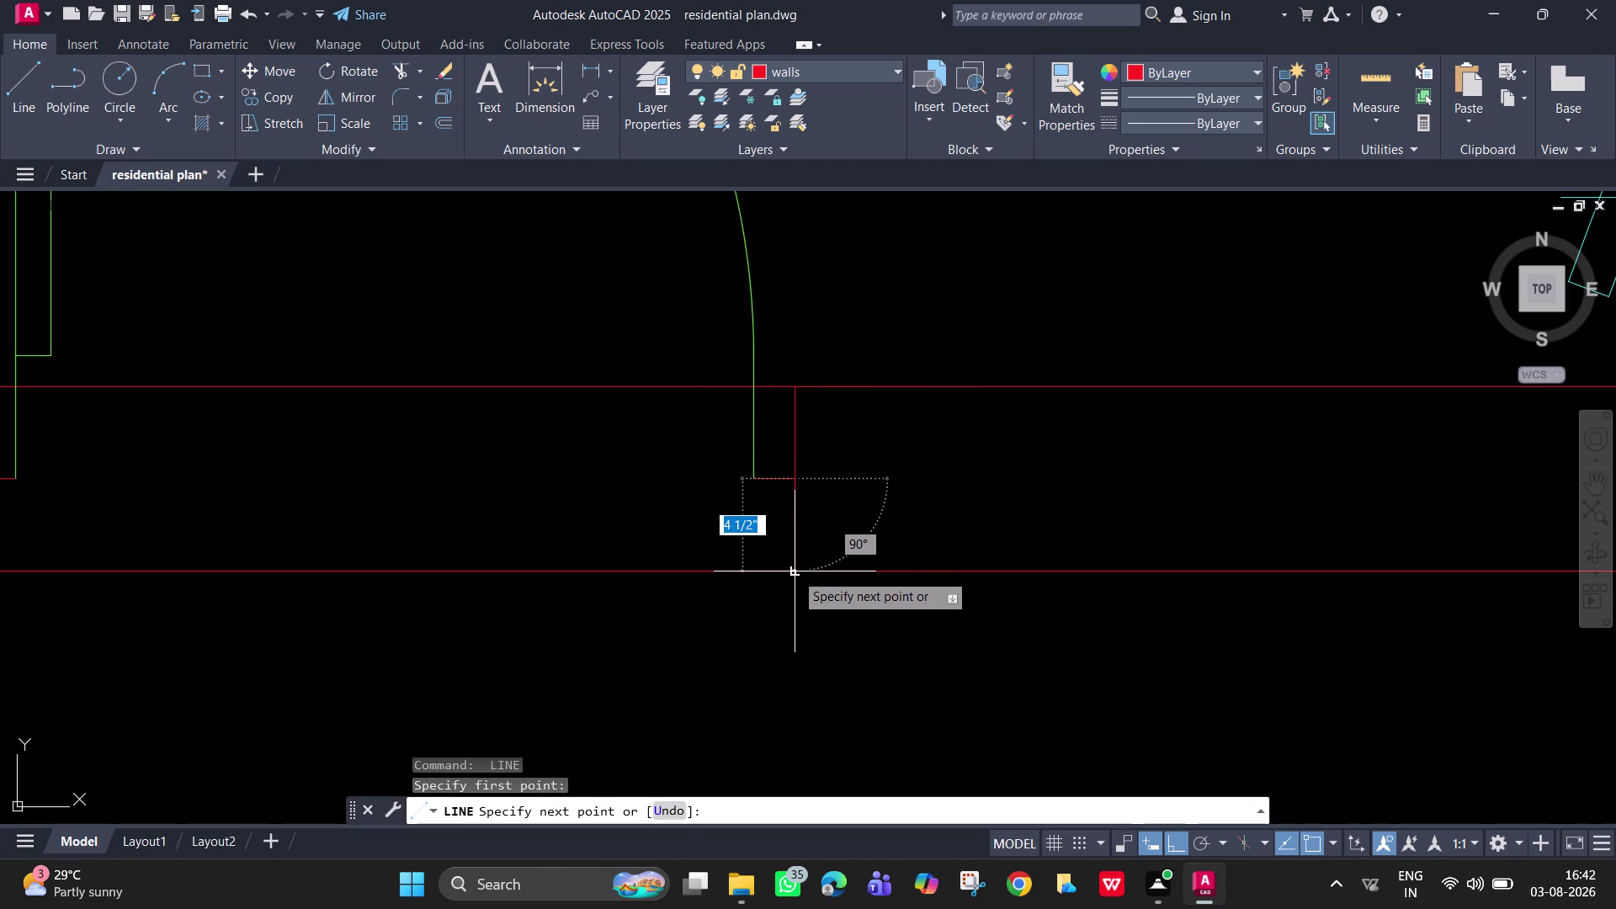
click(794, 572)
key(Escape)
scroll(down, 3)
middle_drag(571, 479, 617, 499)
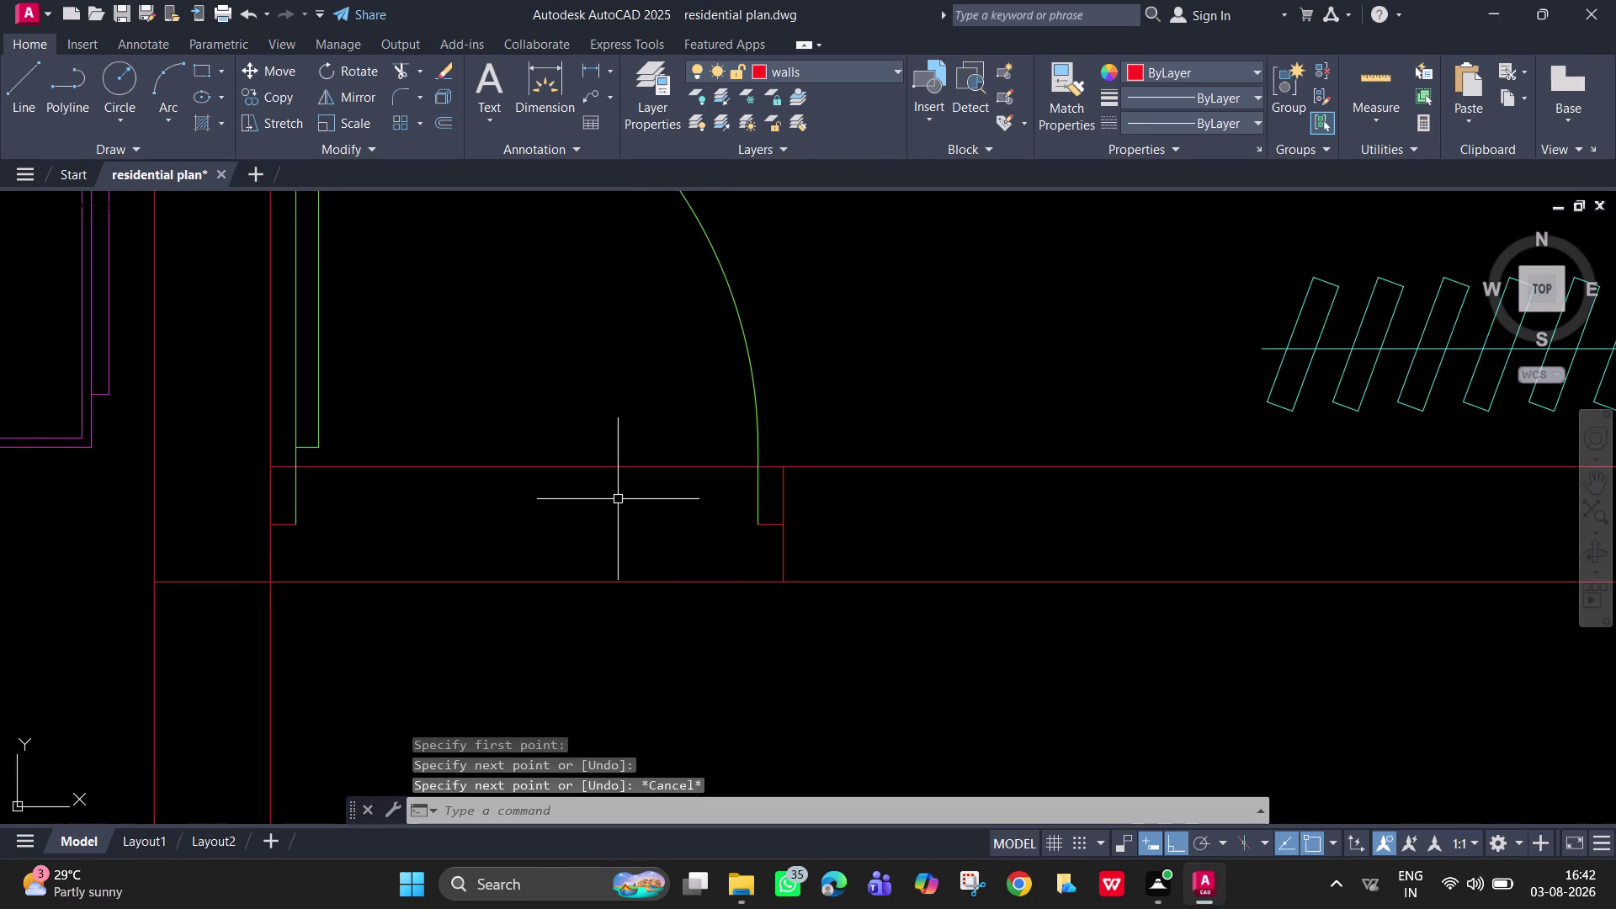
Trim the wall lines inside the doorway with a fence and two extra picks.
text(tr)
key(space)
click(599, 418)
click(609, 619)
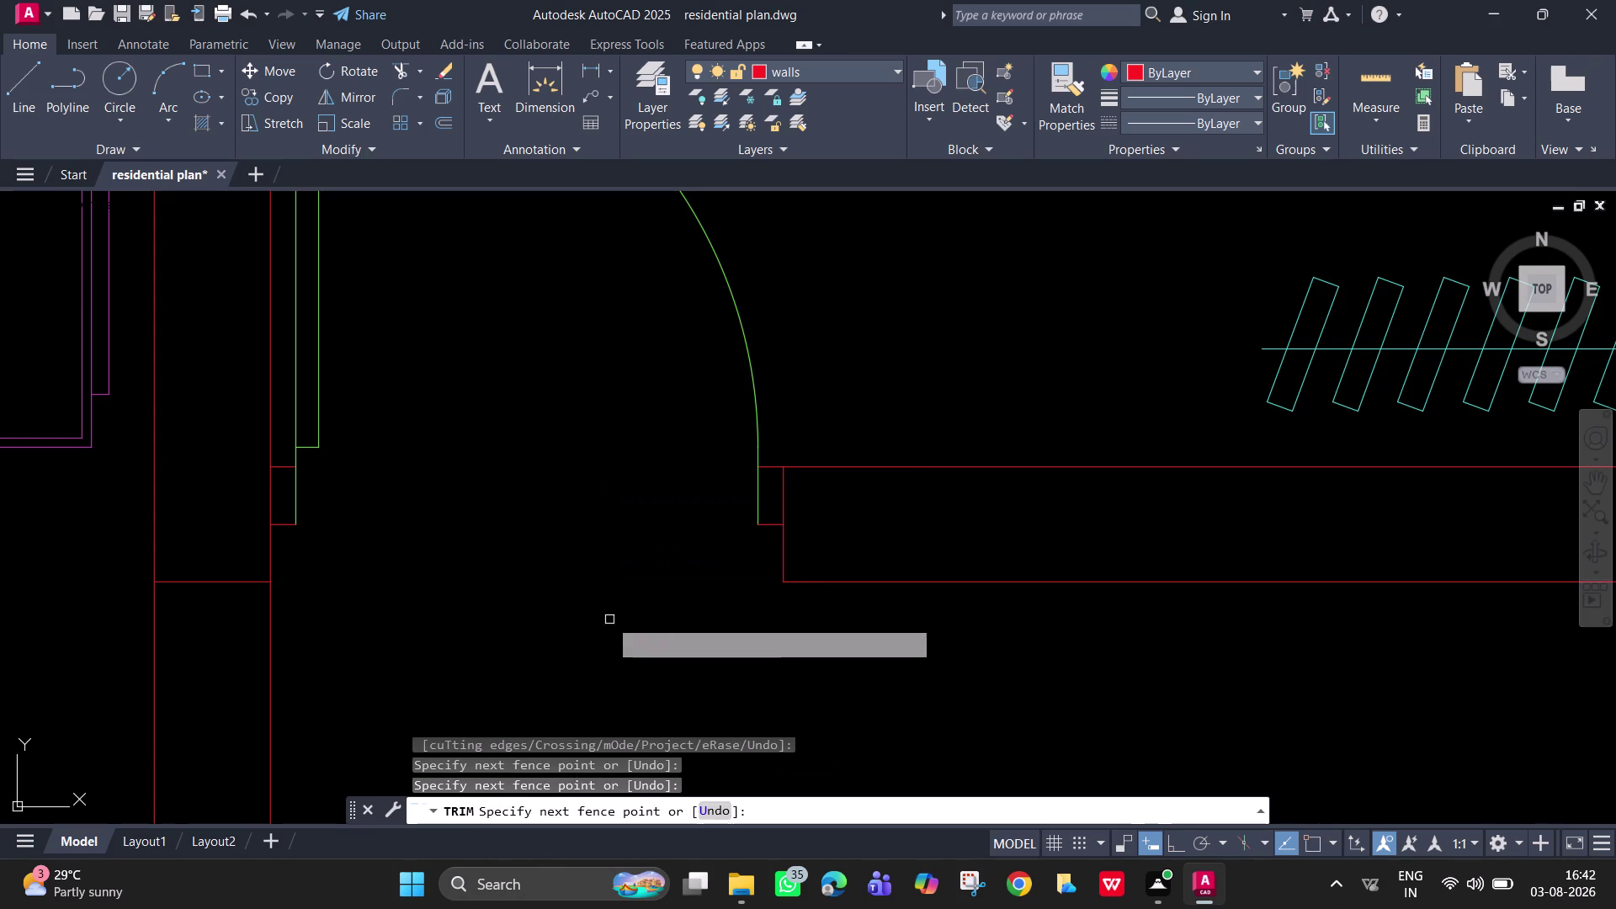
click(770, 470)
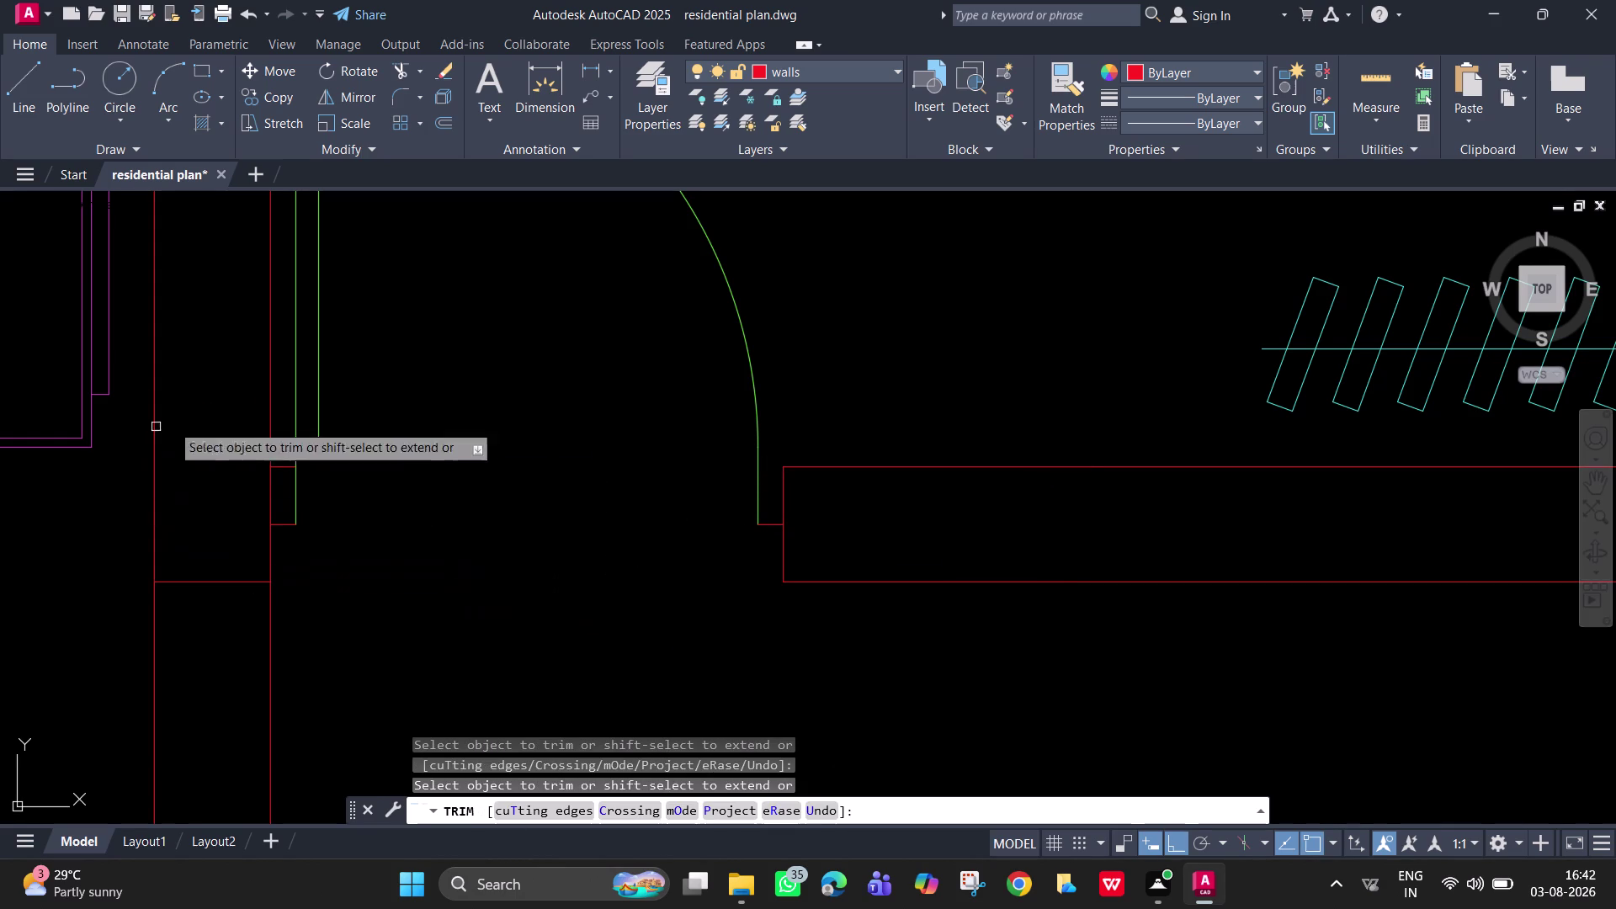
click(290, 467)
scroll(down, 3)
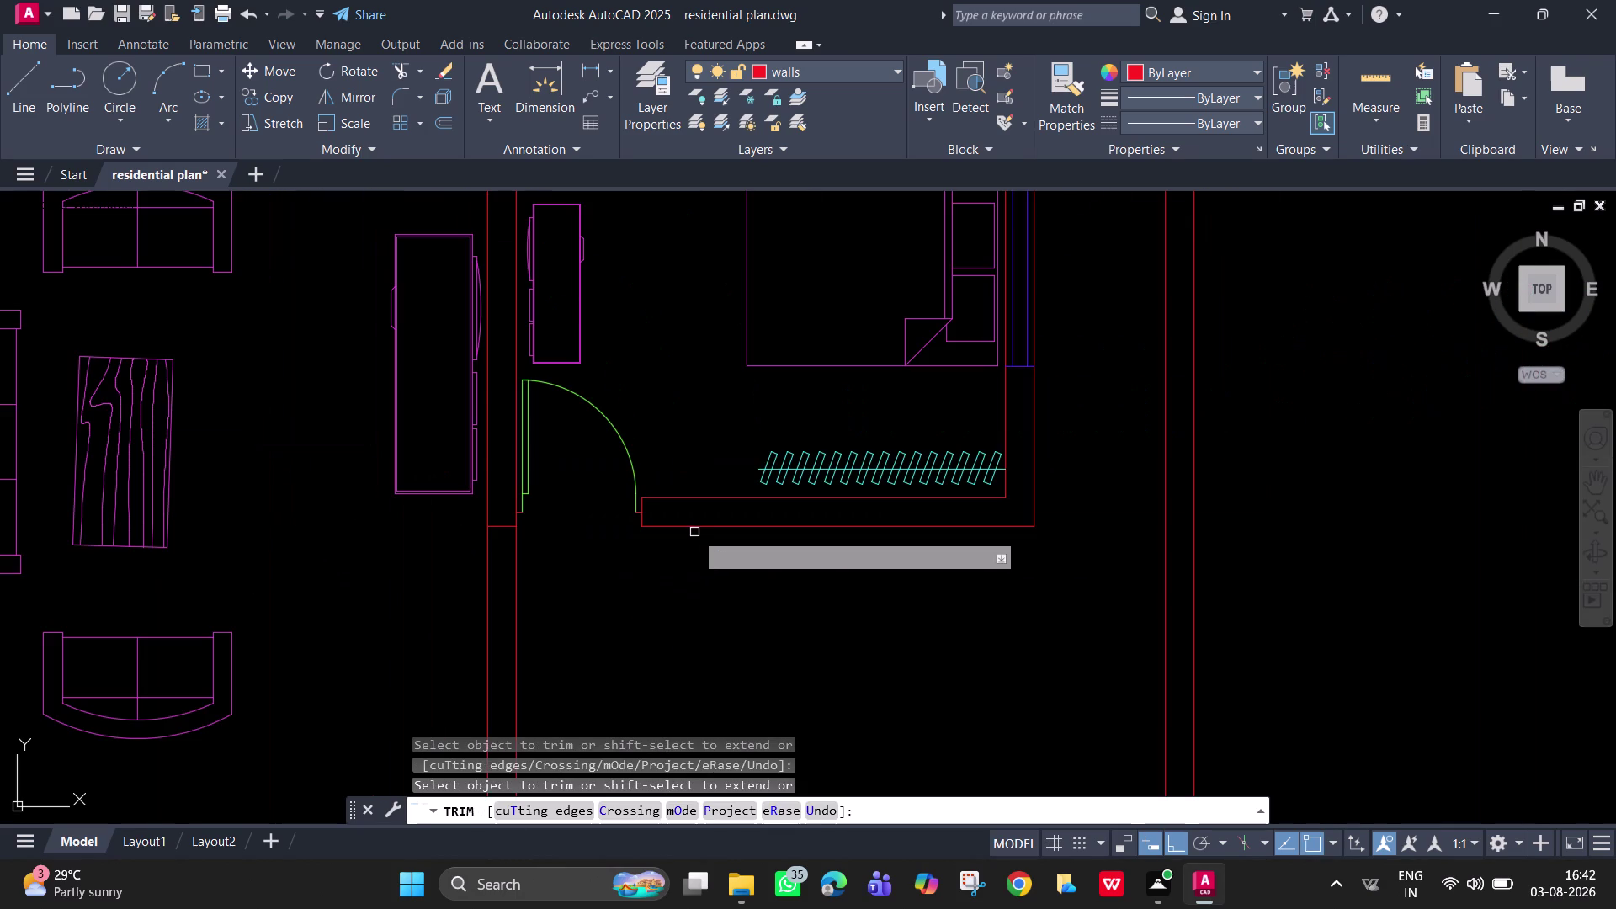
key(Escape)
scroll(down, 3)
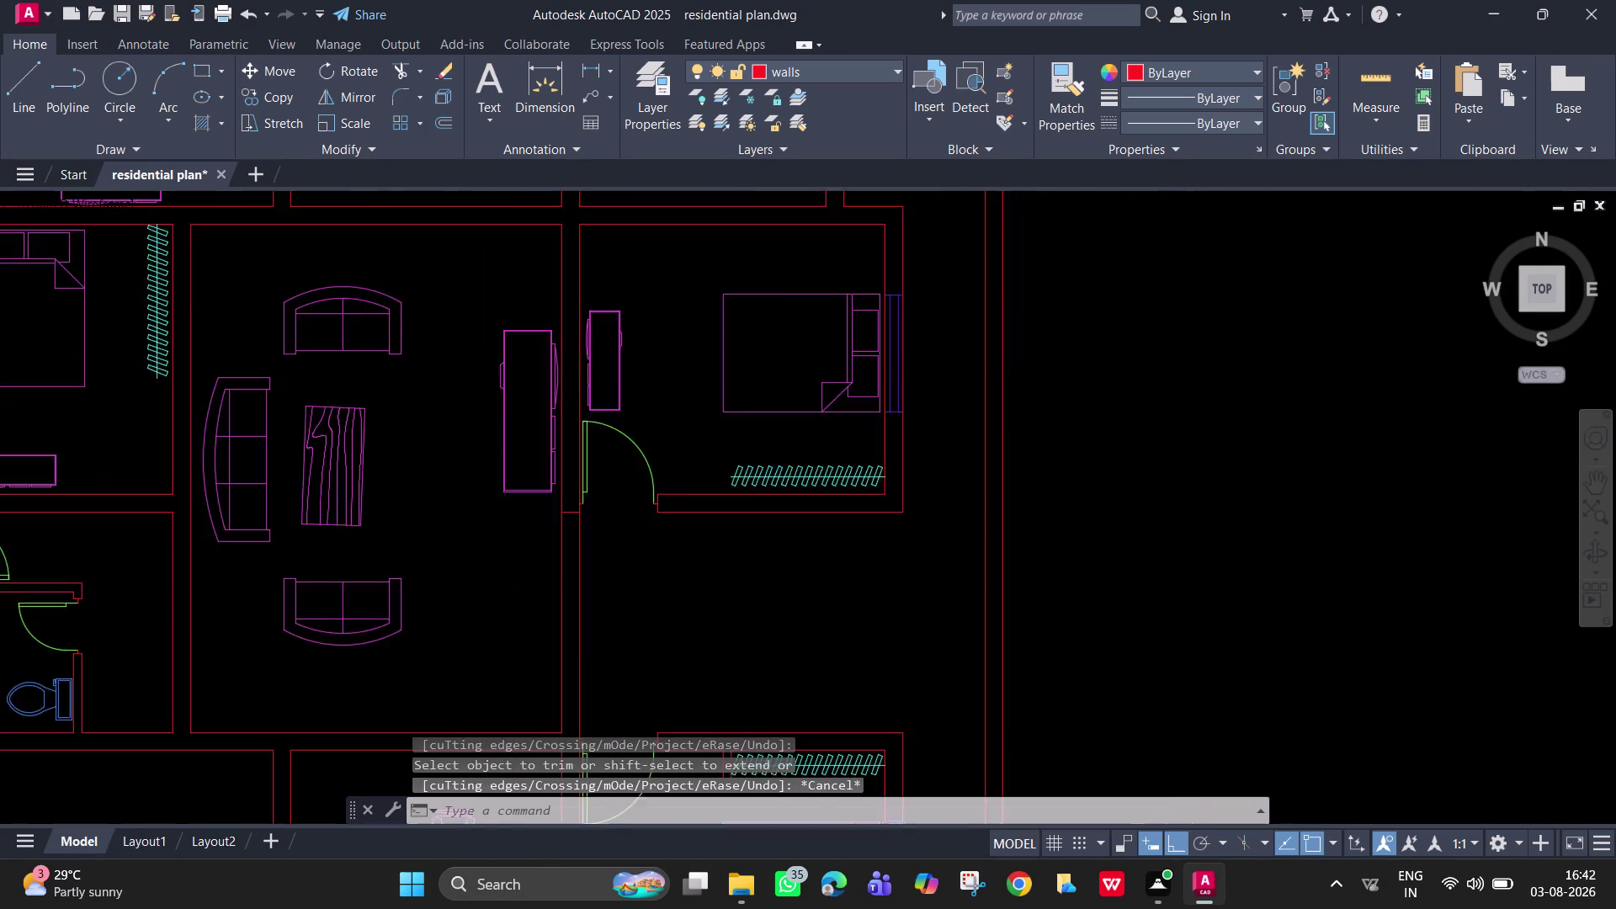
middle_drag(683, 477, 688, 437)
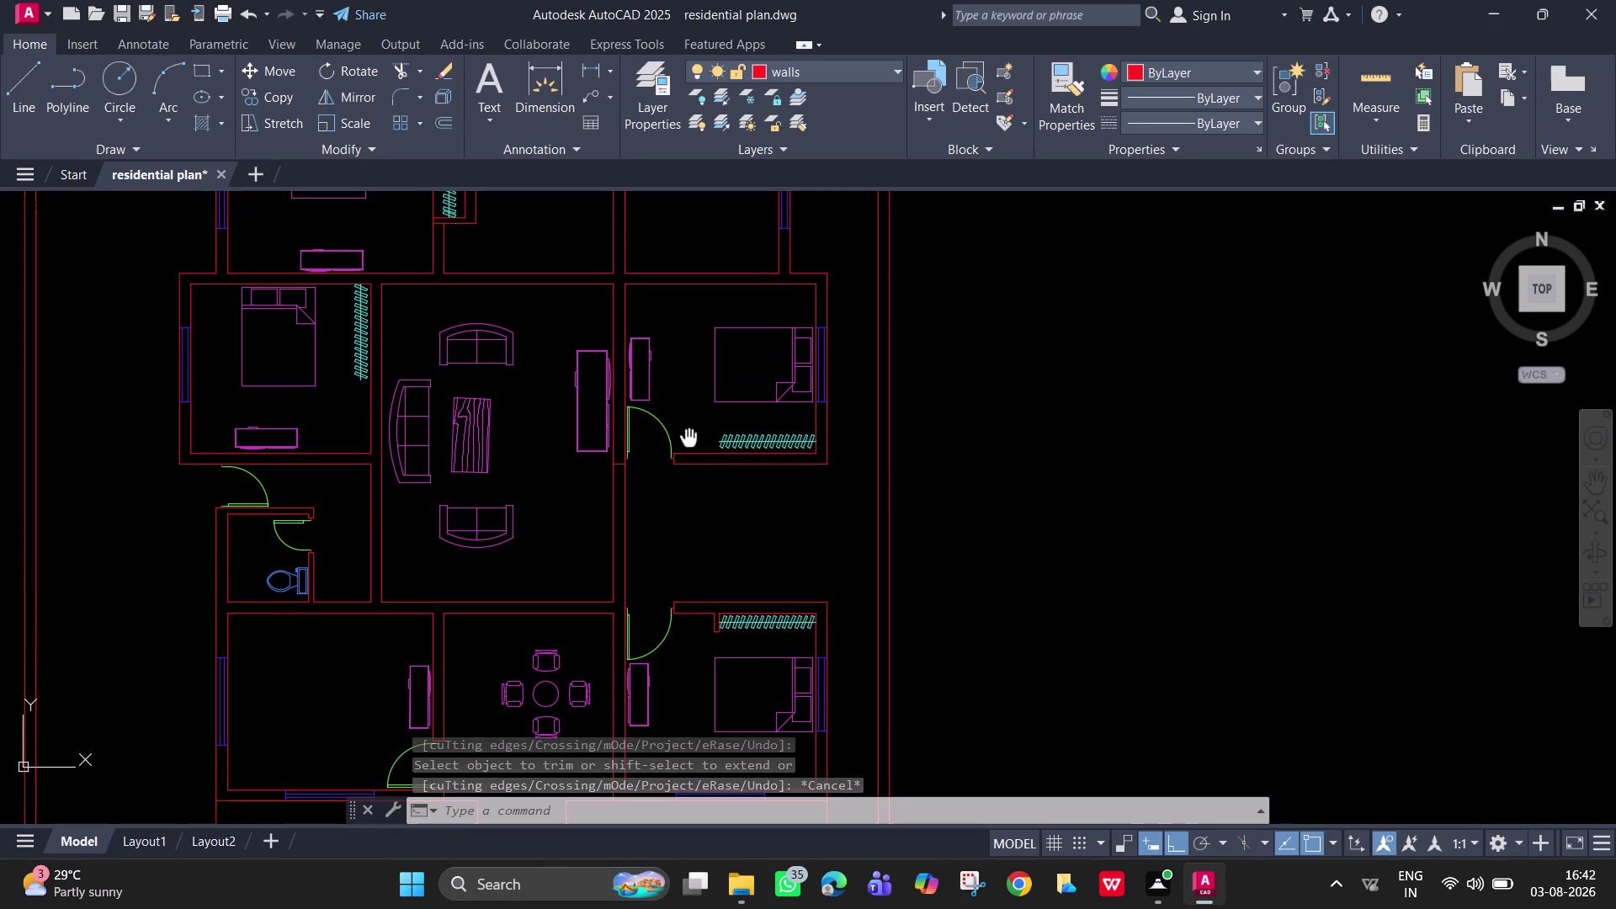
middle_drag(689, 438, 689, 437)
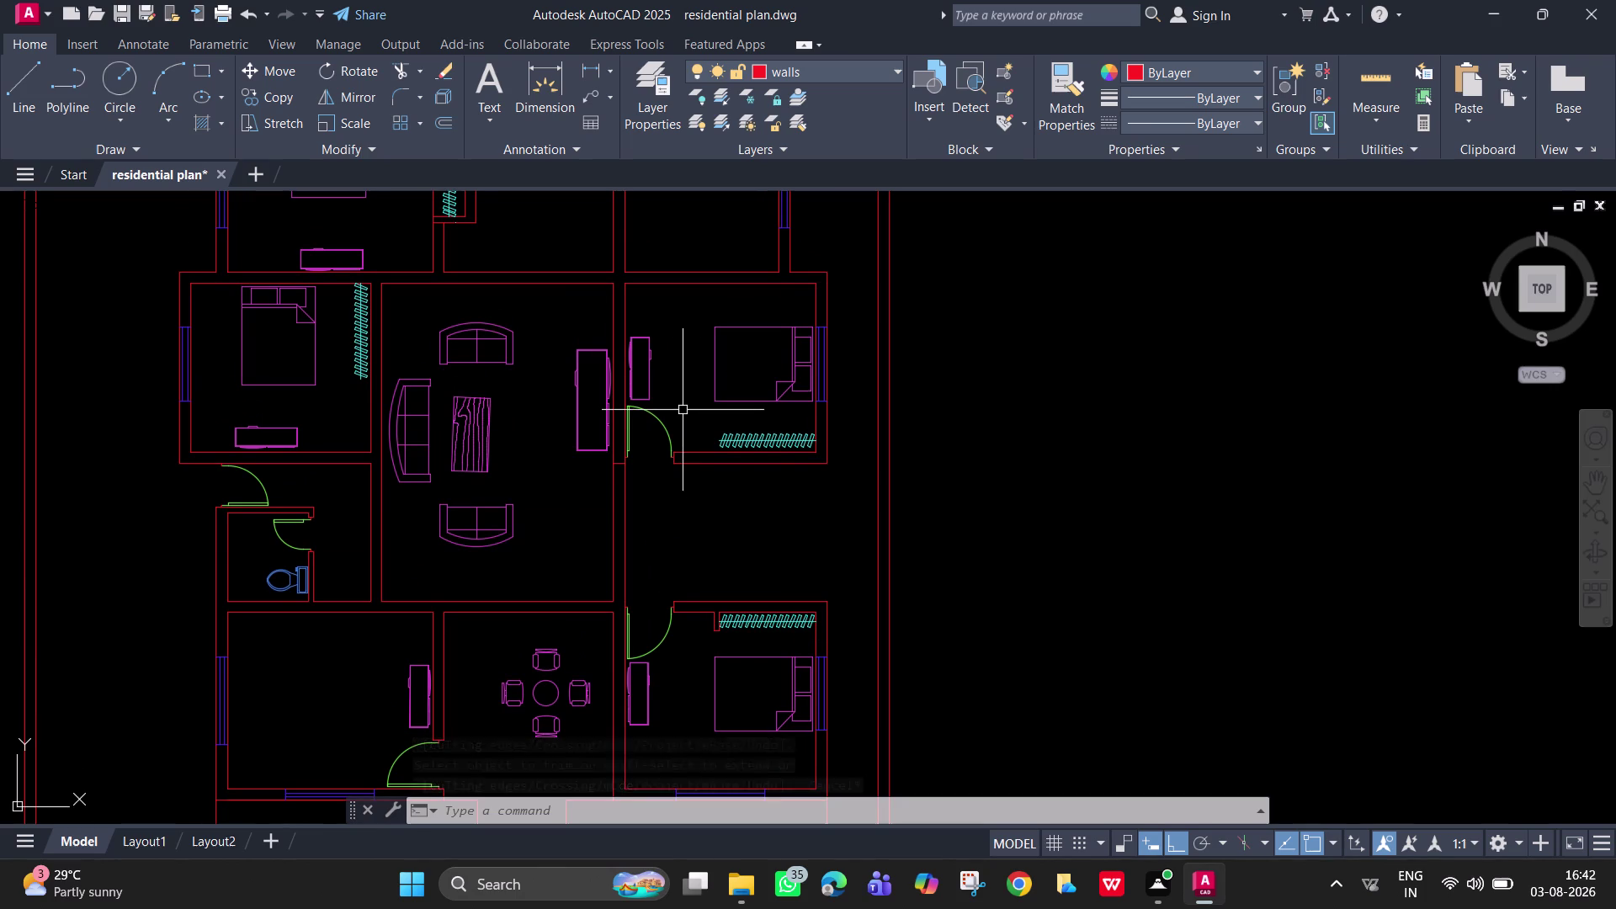
middle_drag(700, 509, 706, 578)
scroll(down, 3)
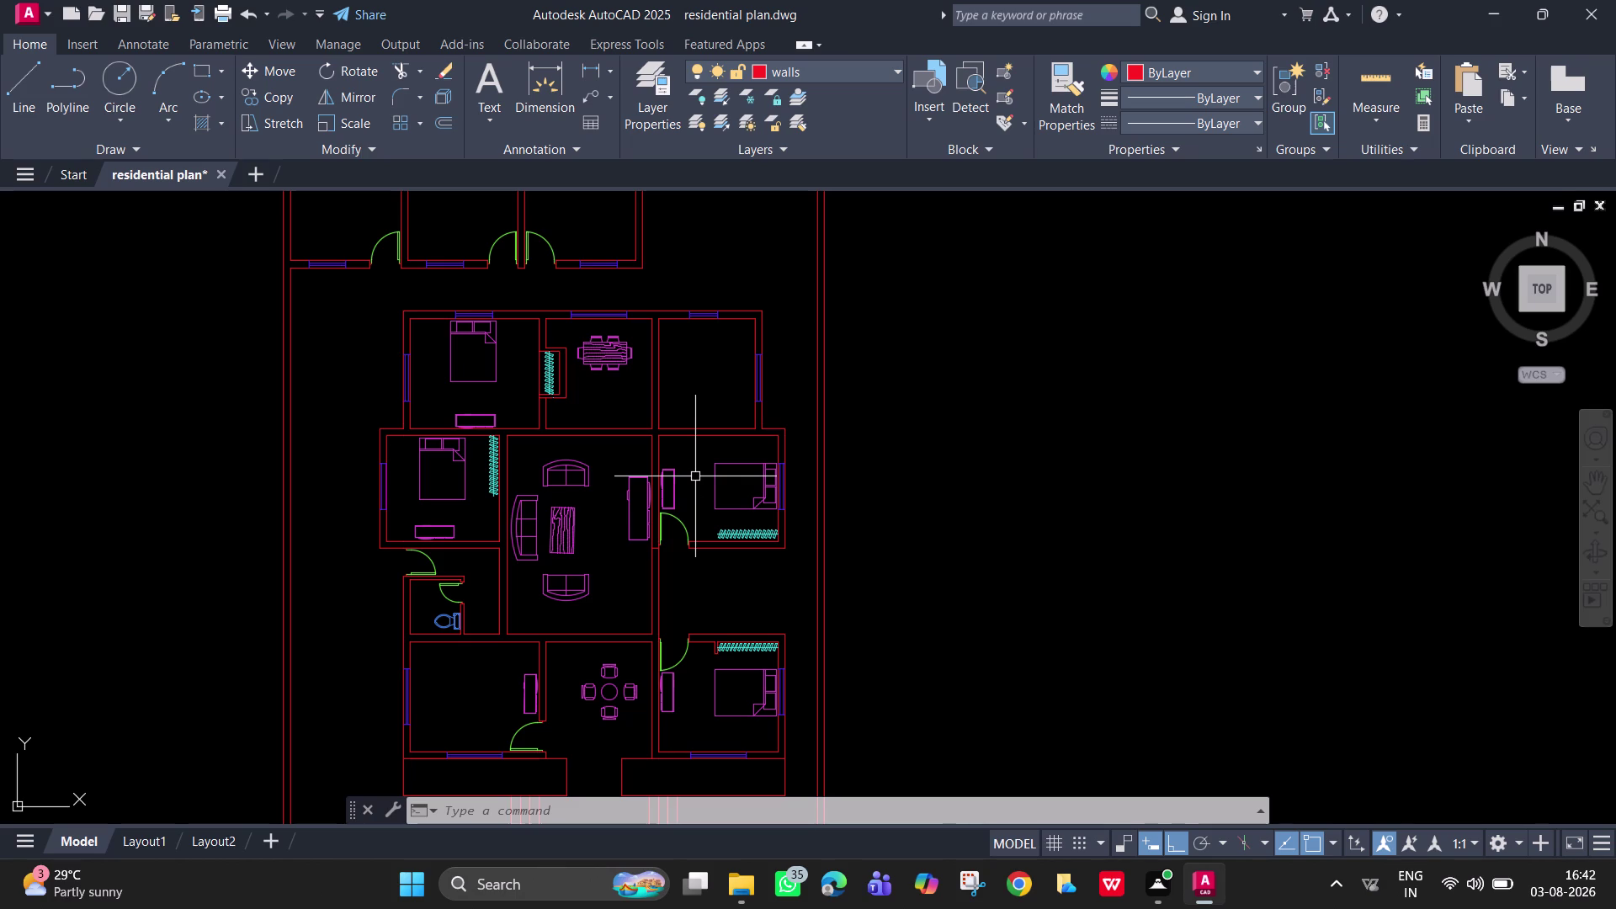
middle_drag(754, 372, 968, 348)
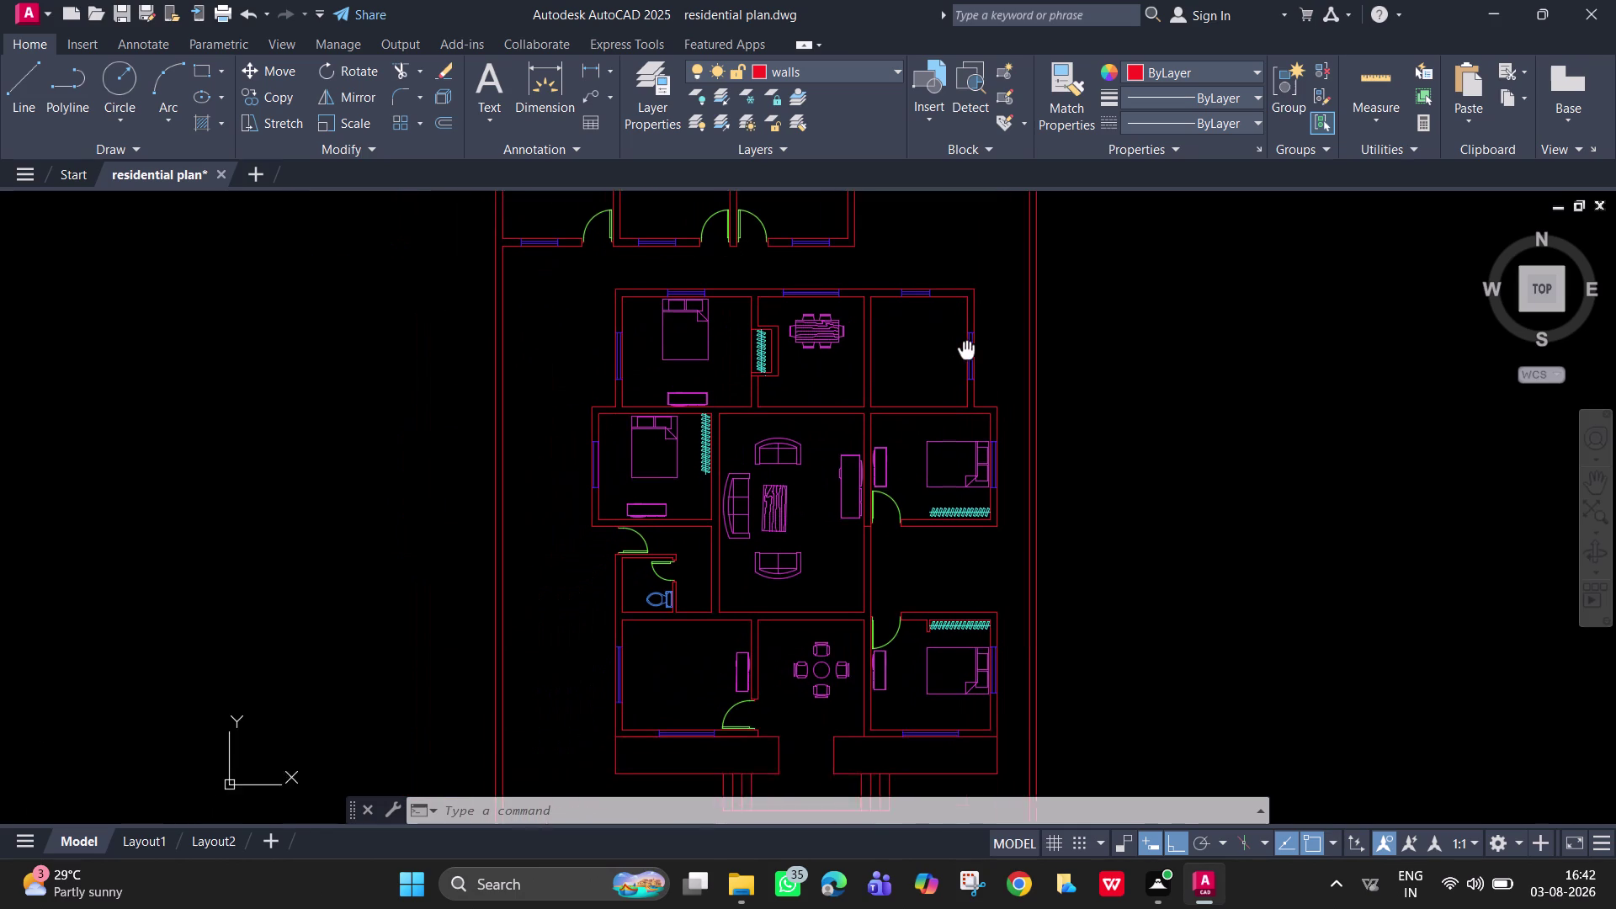
middle_drag(968, 348, 976, 330)
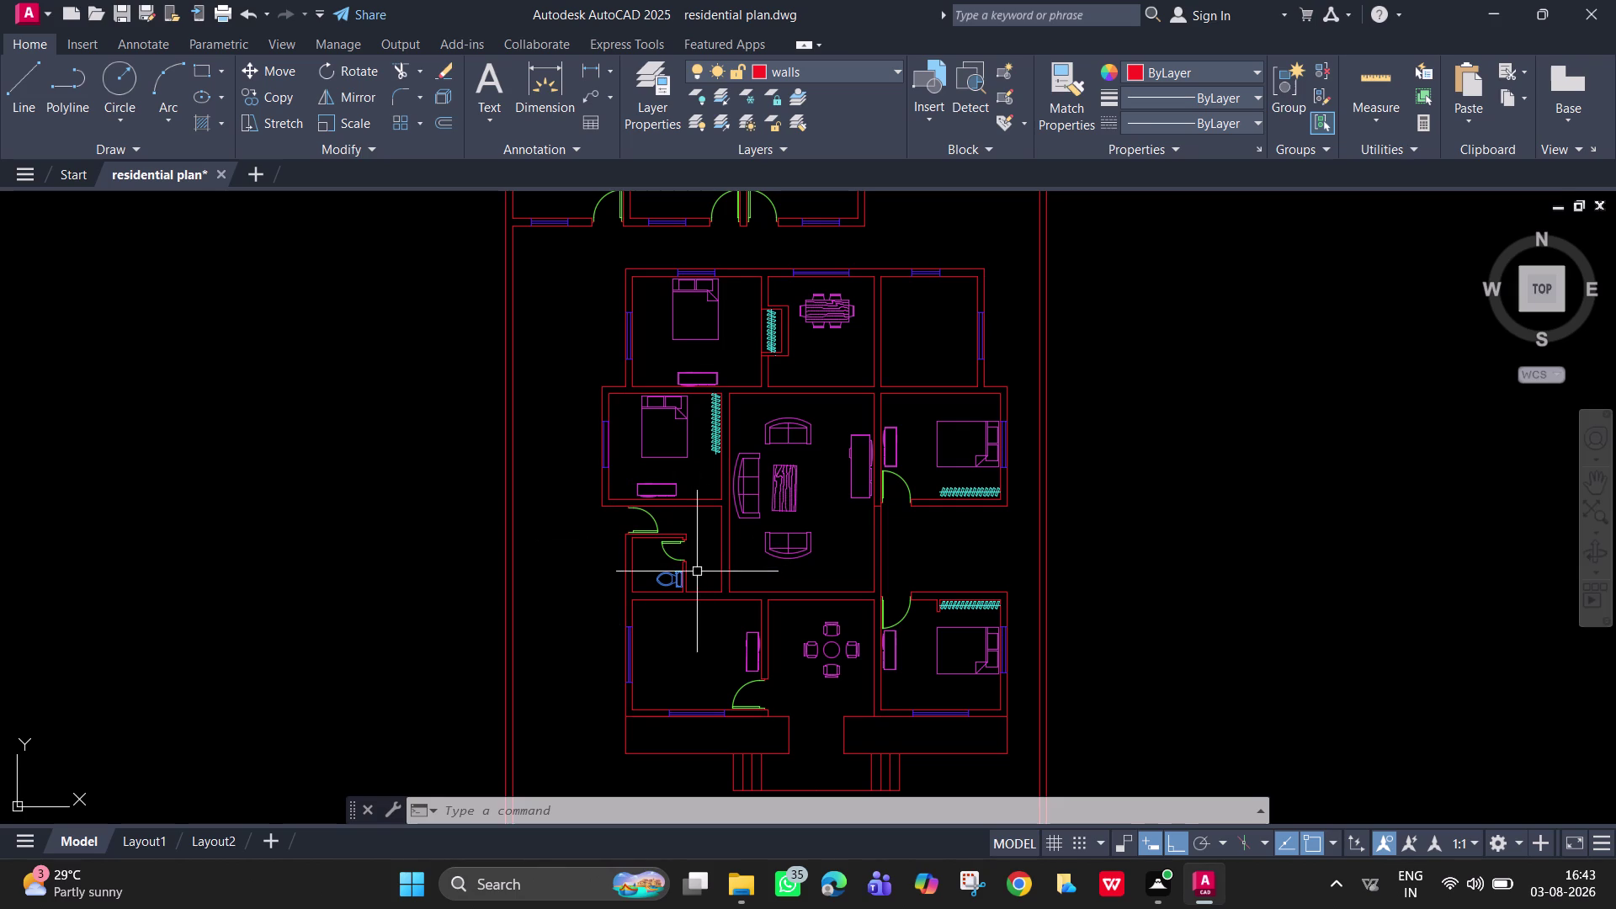
scroll(up, 3)
scroll(up, 3)
middle_drag(725, 488, 737, 515)
Draw a line down from the wall corner, then a 2-inch jamb line at the wall end.
text(l)
key(space)
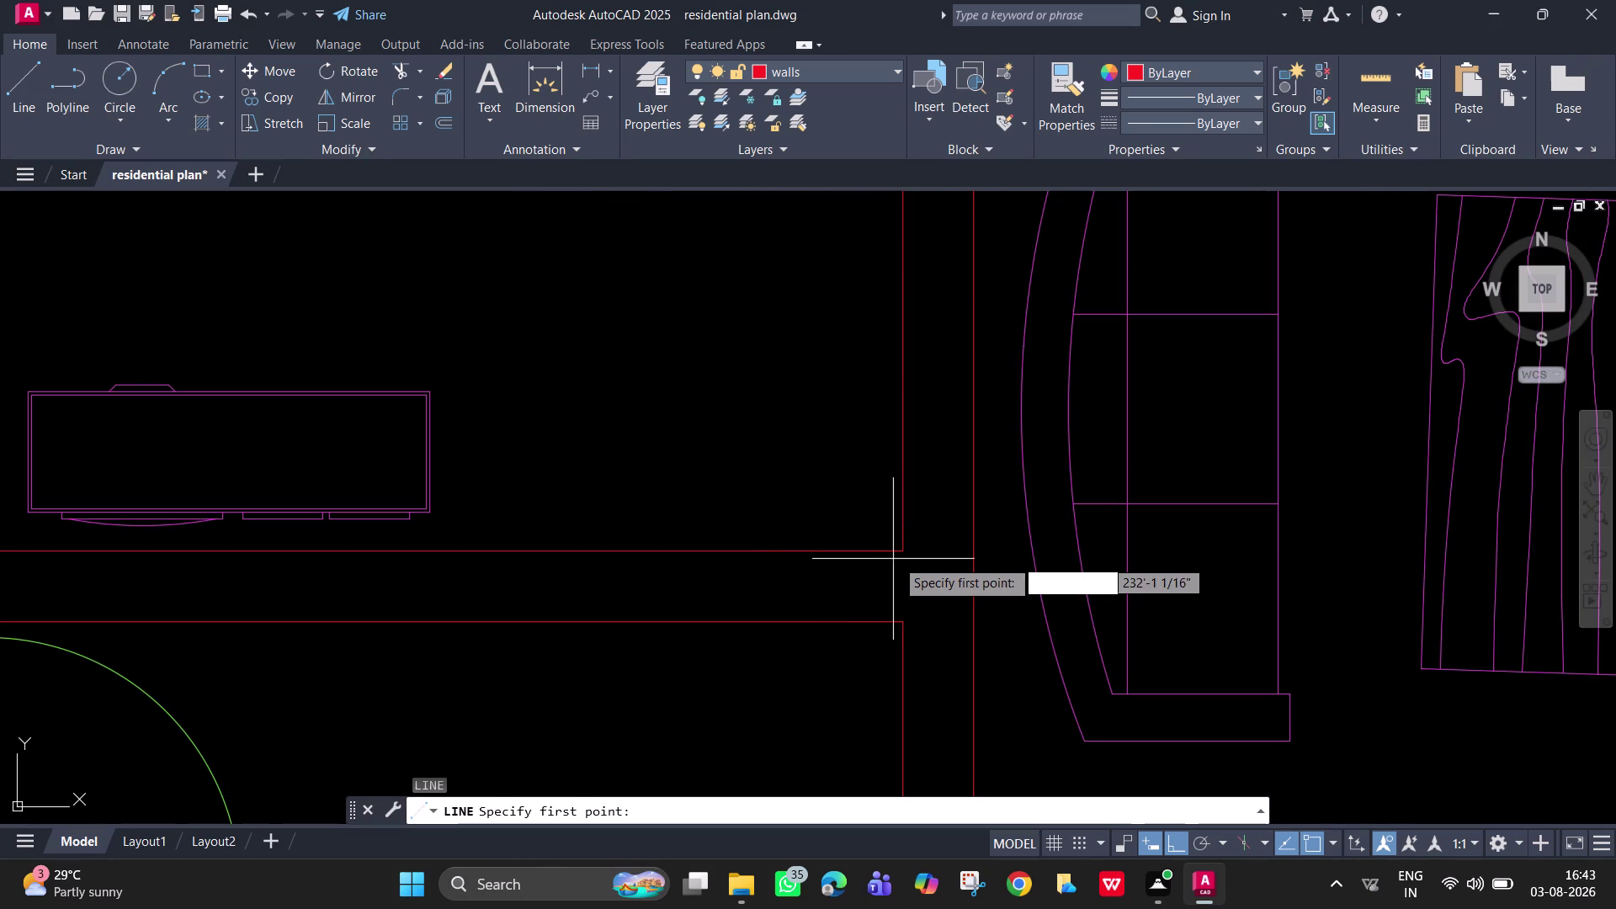
click(903, 547)
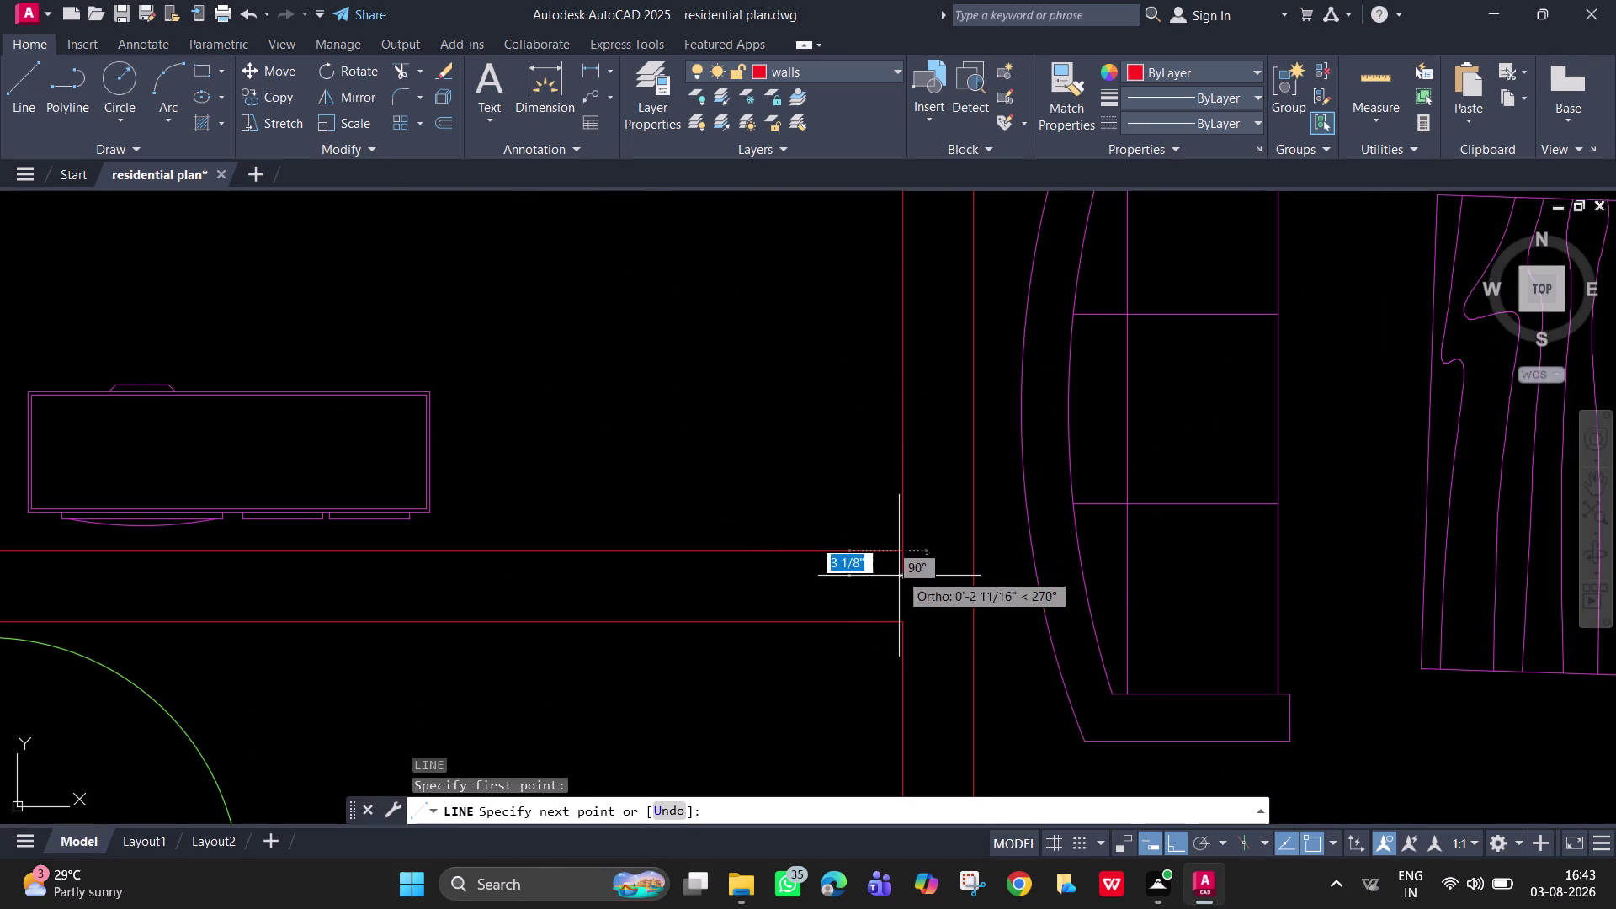
click(901, 622)
key(space)
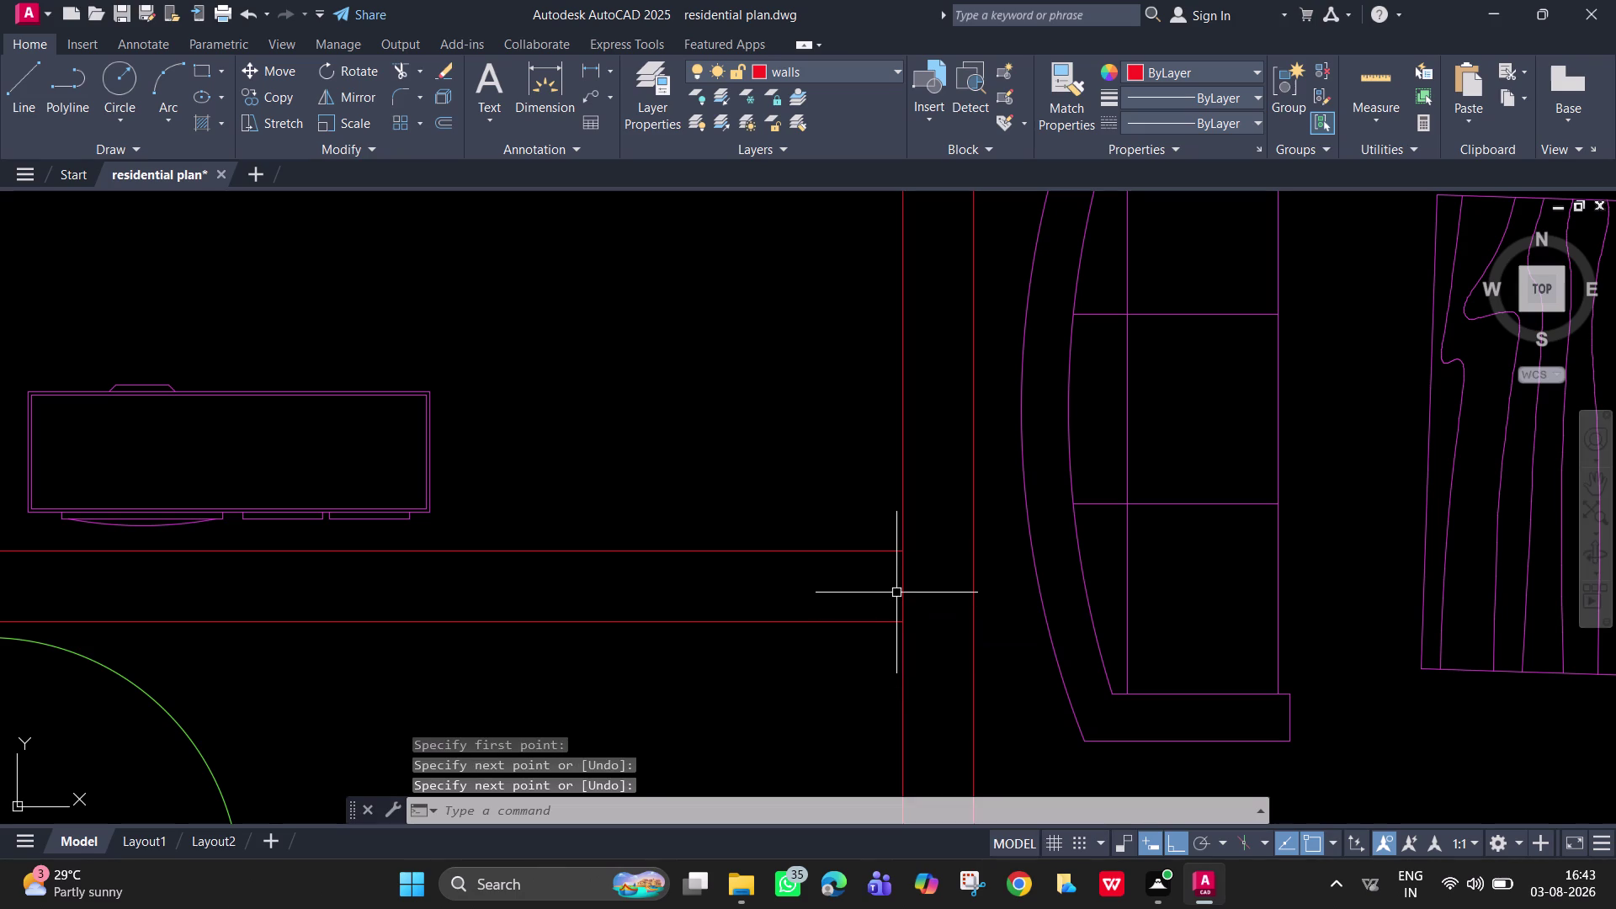
key(space)
click(899, 590)
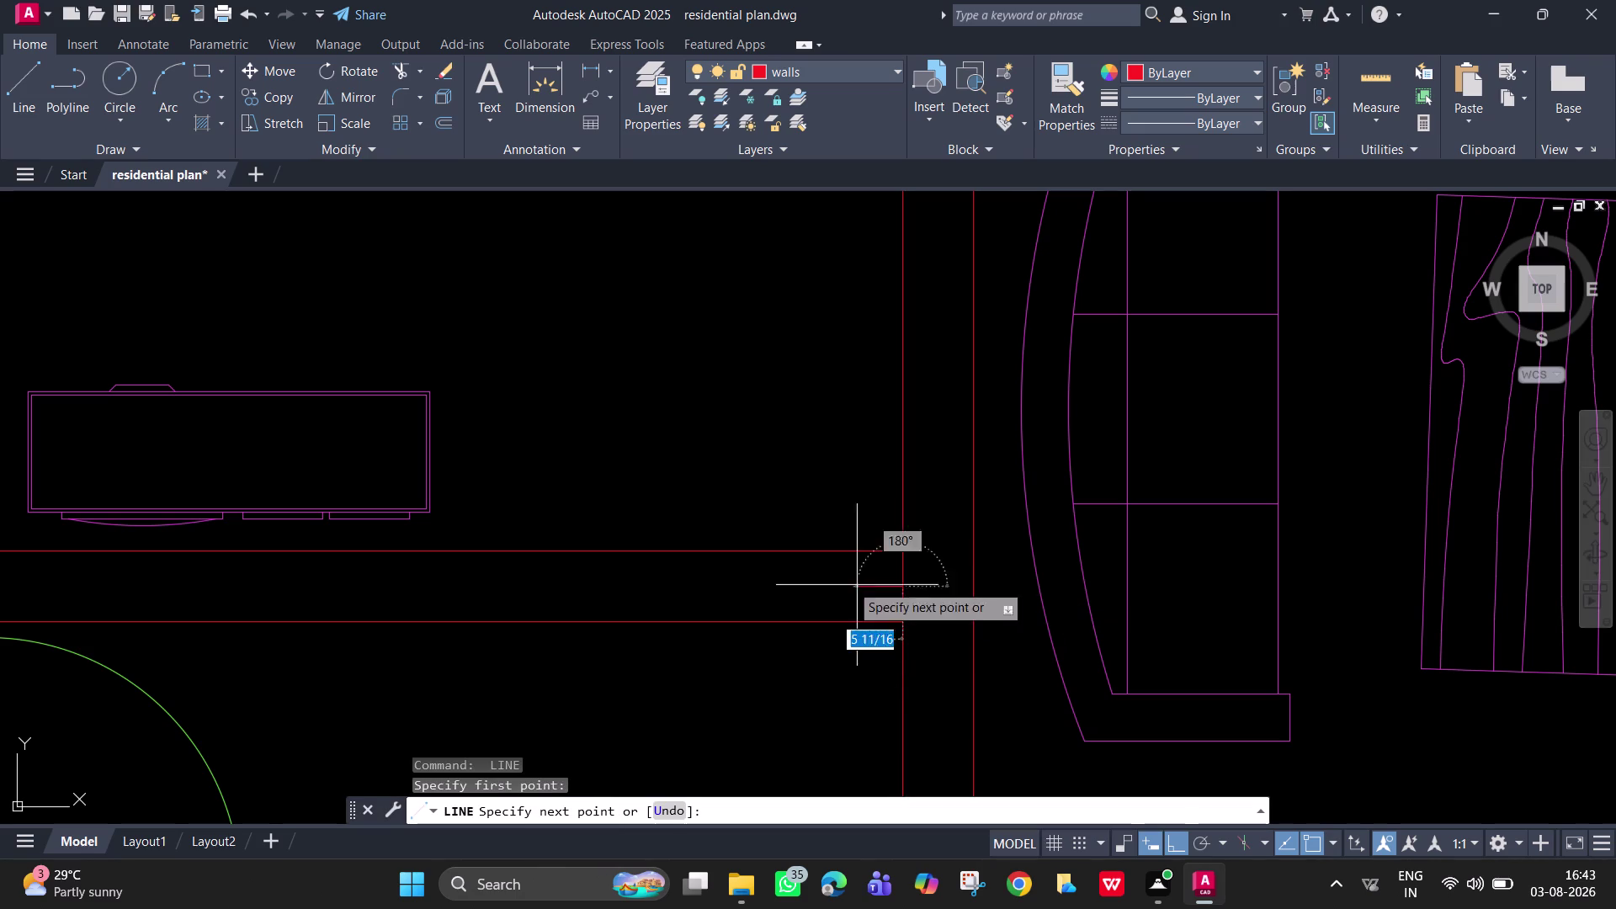
text(2")
key(Return)
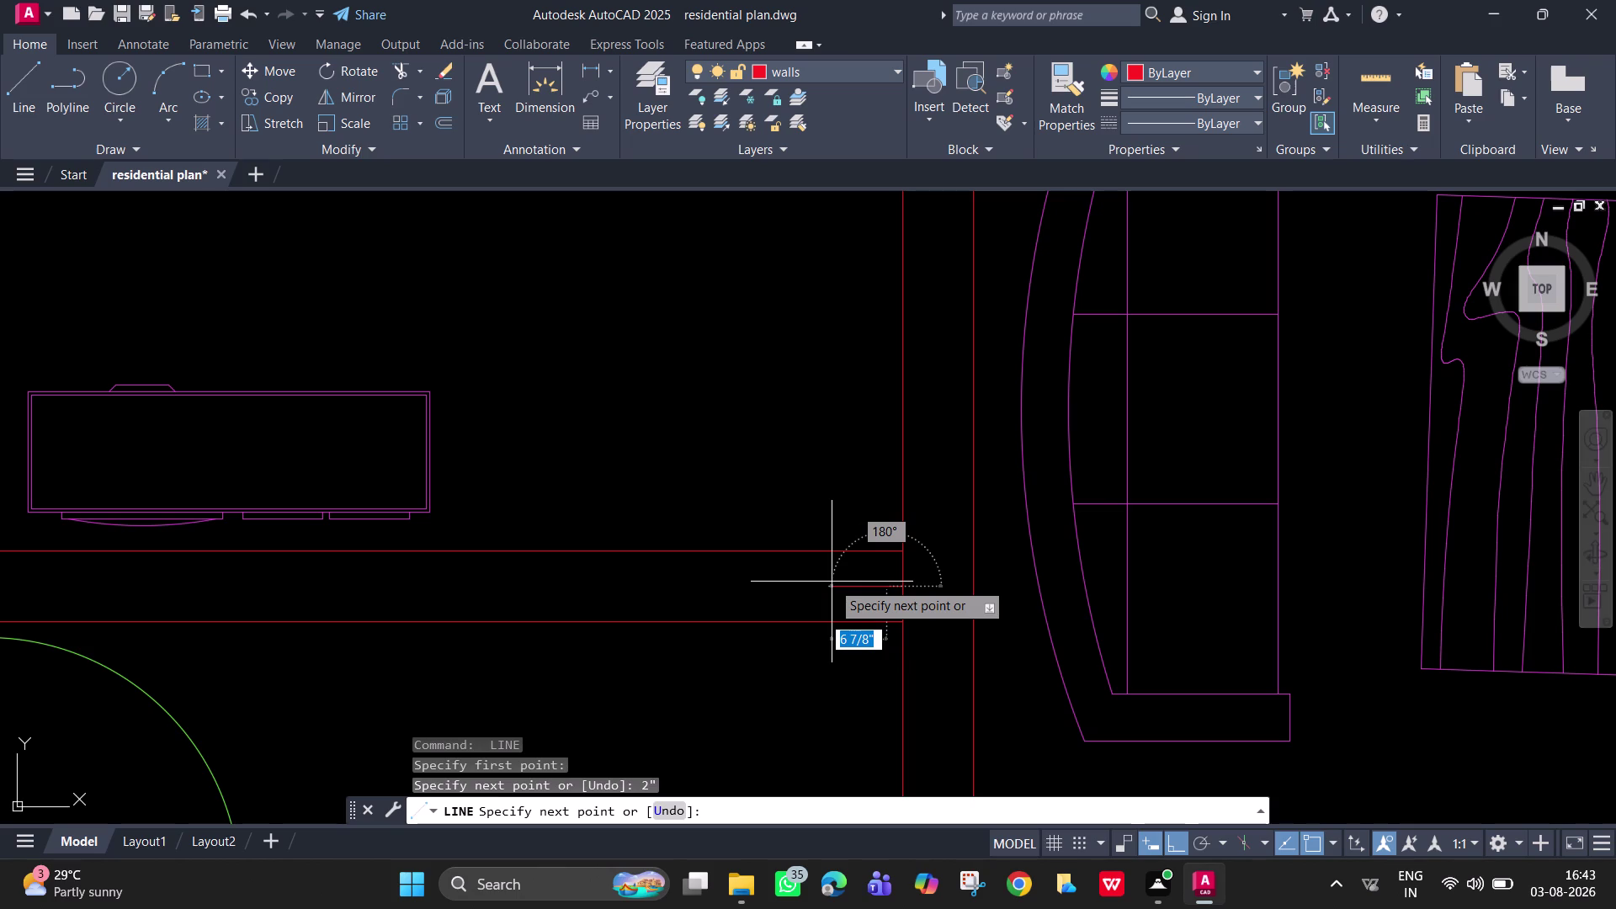
key(Escape)
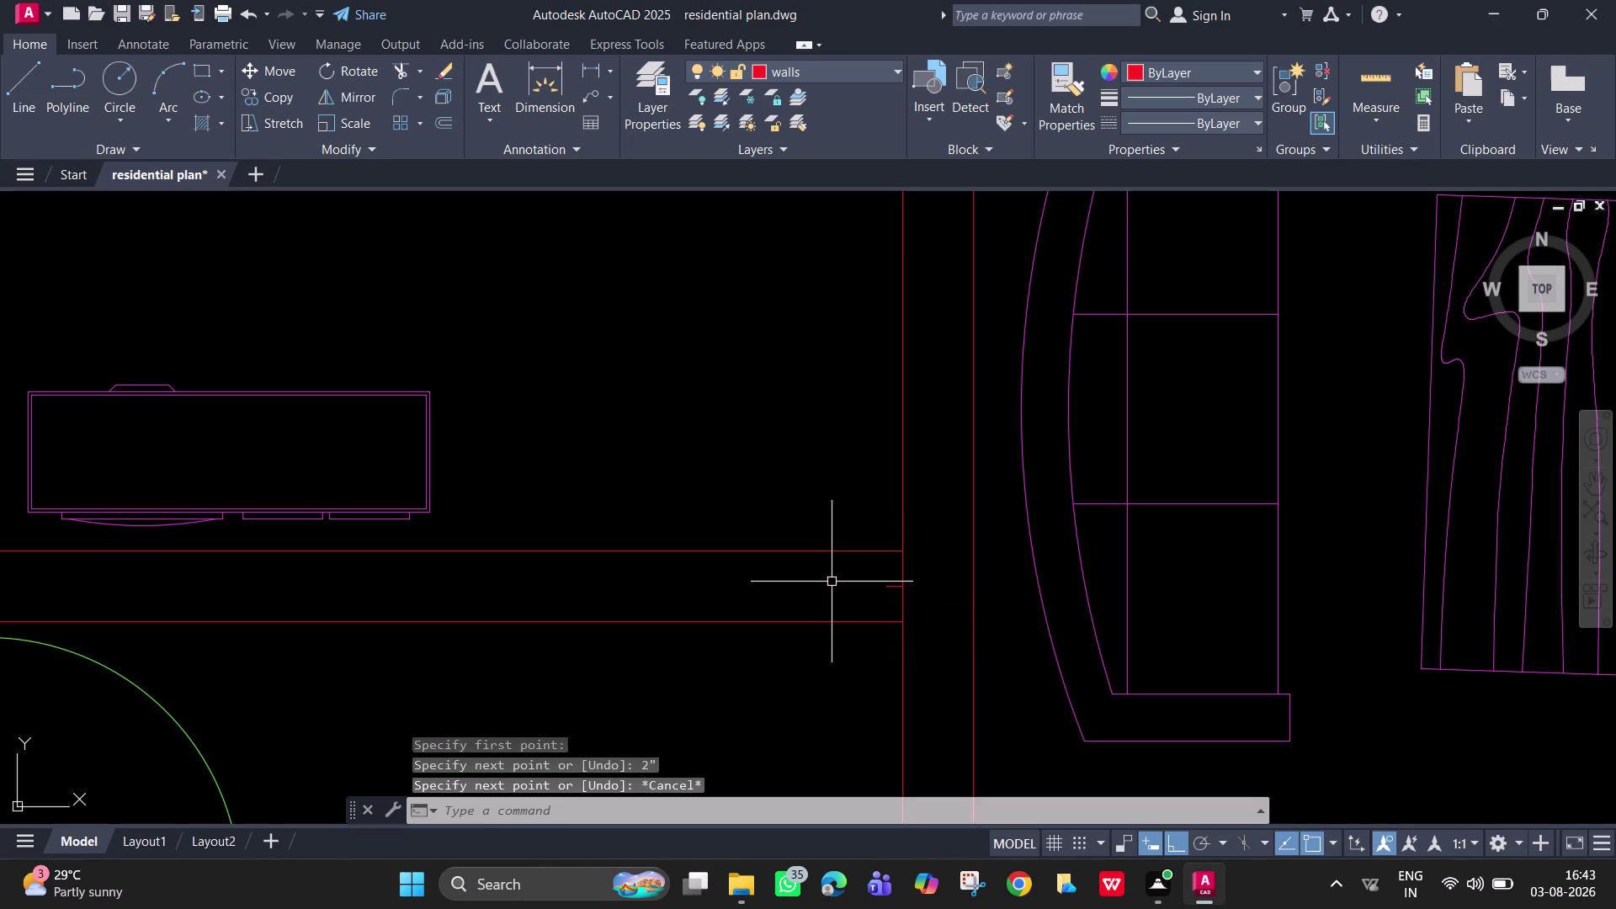
scroll(down, 3)
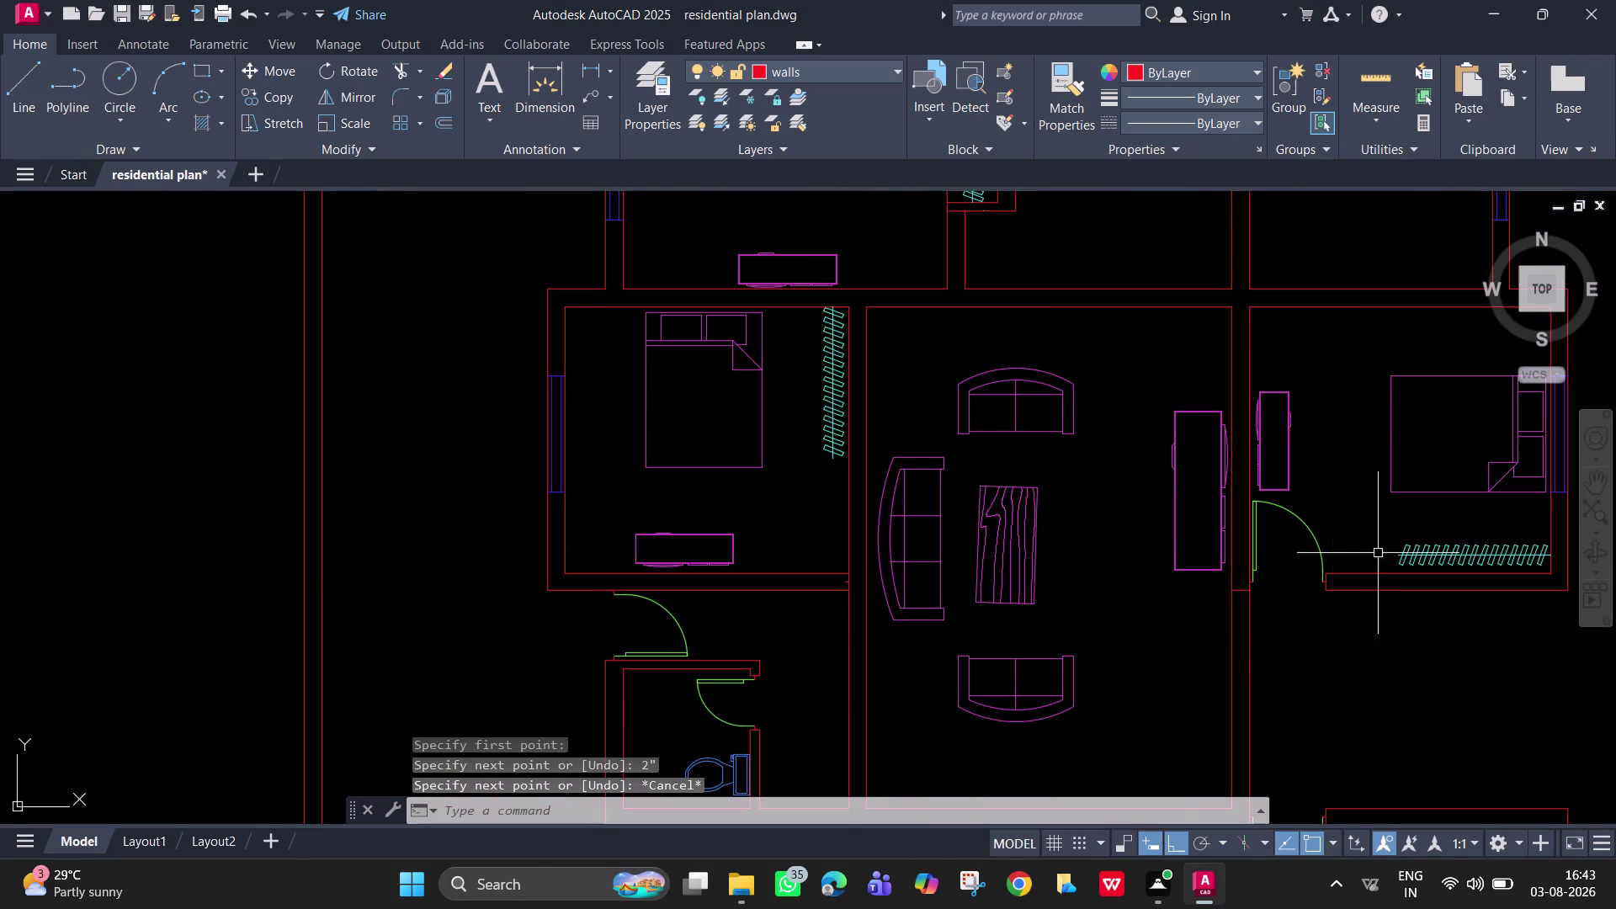
Copy the upper-room door from its hinge to the bedroom's lower wall corner, Ortho off.
scroll(down, 3)
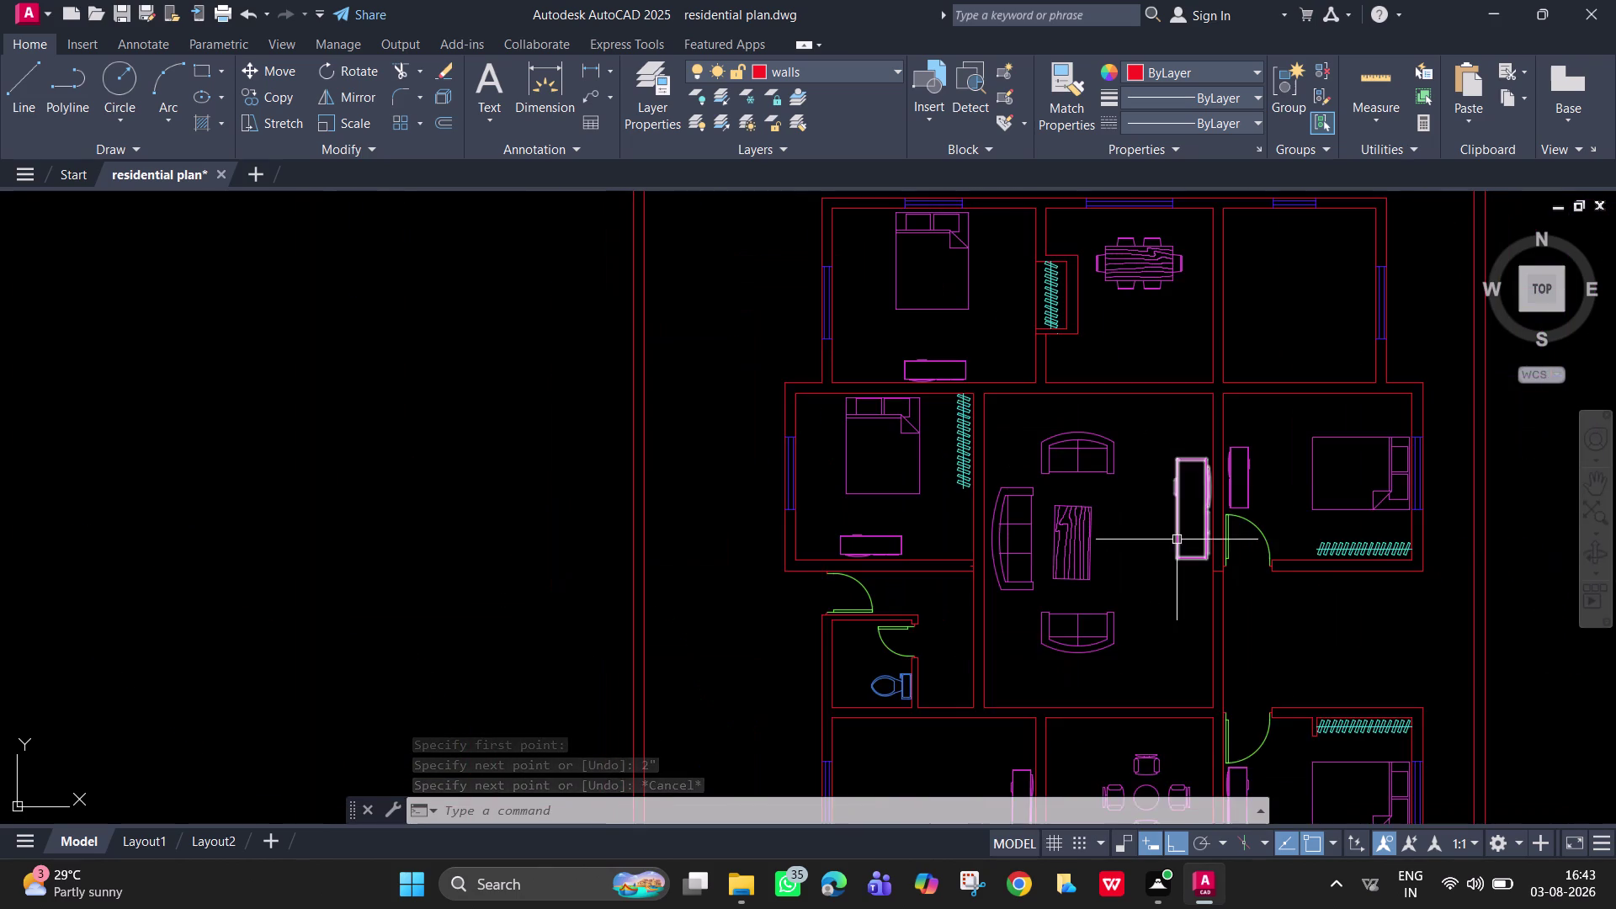
middle_drag(1177, 562, 1196, 738)
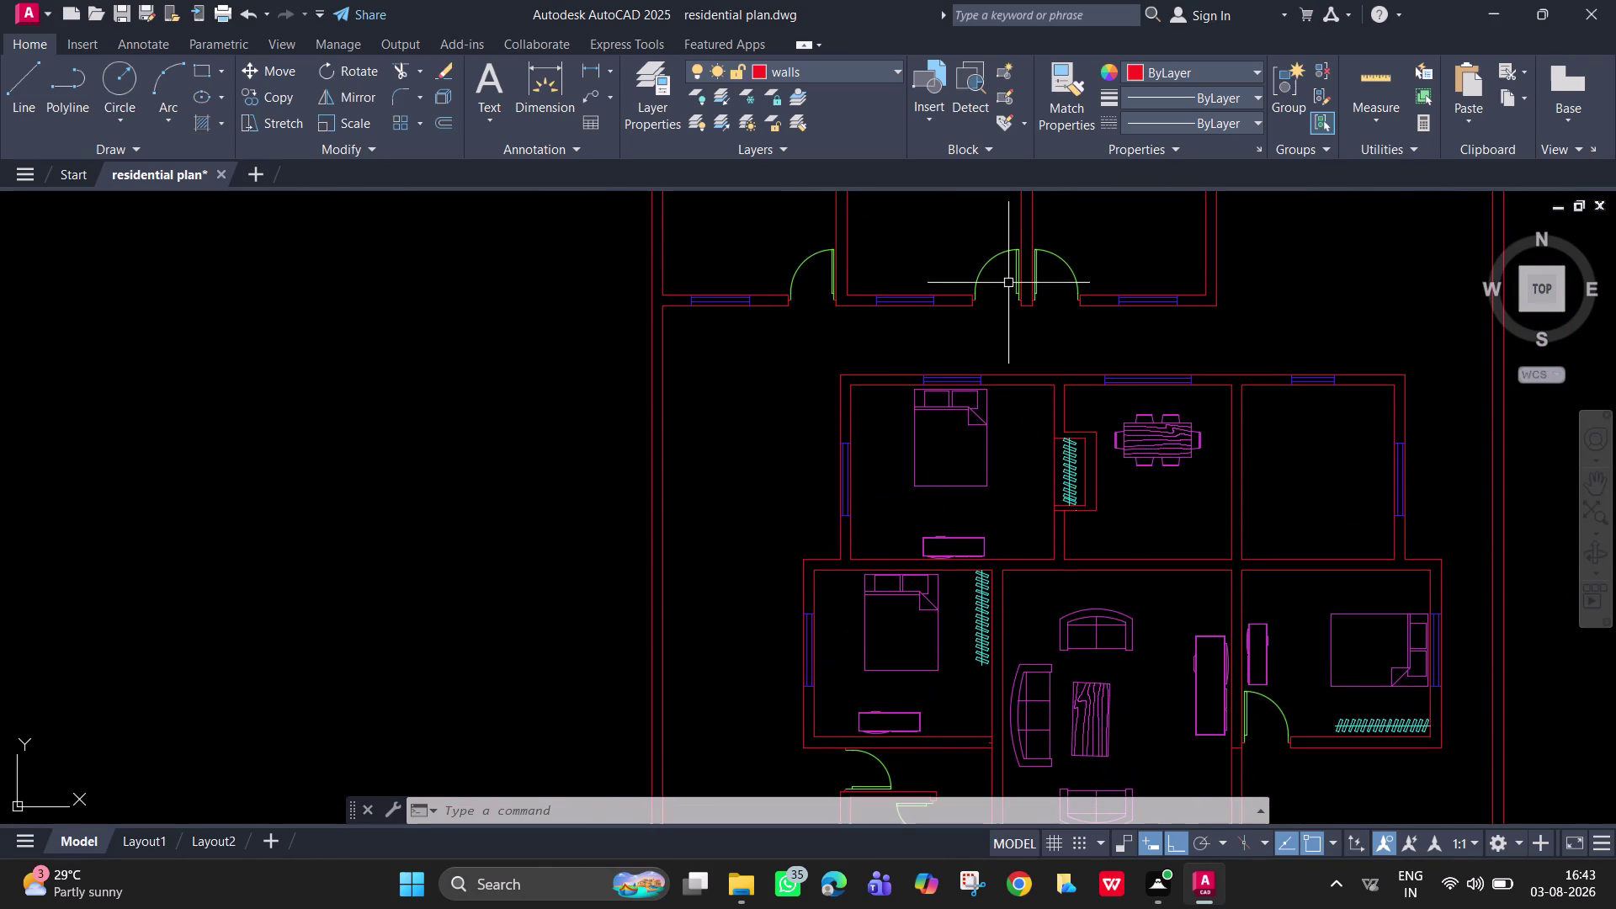
click(1010, 253)
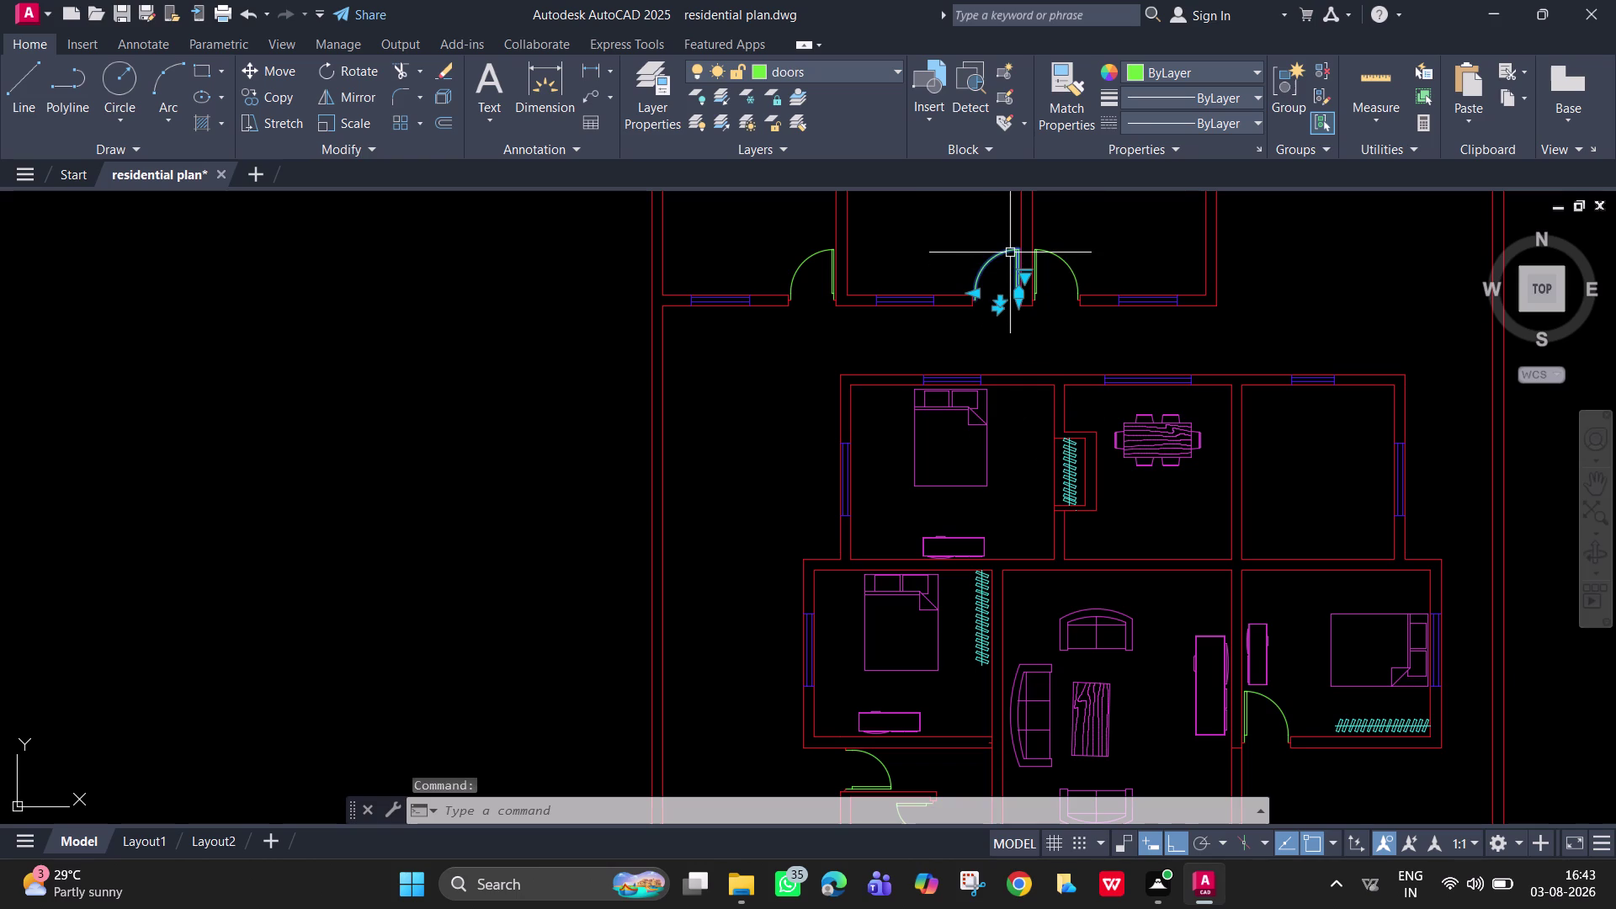
text(co)
key(space)
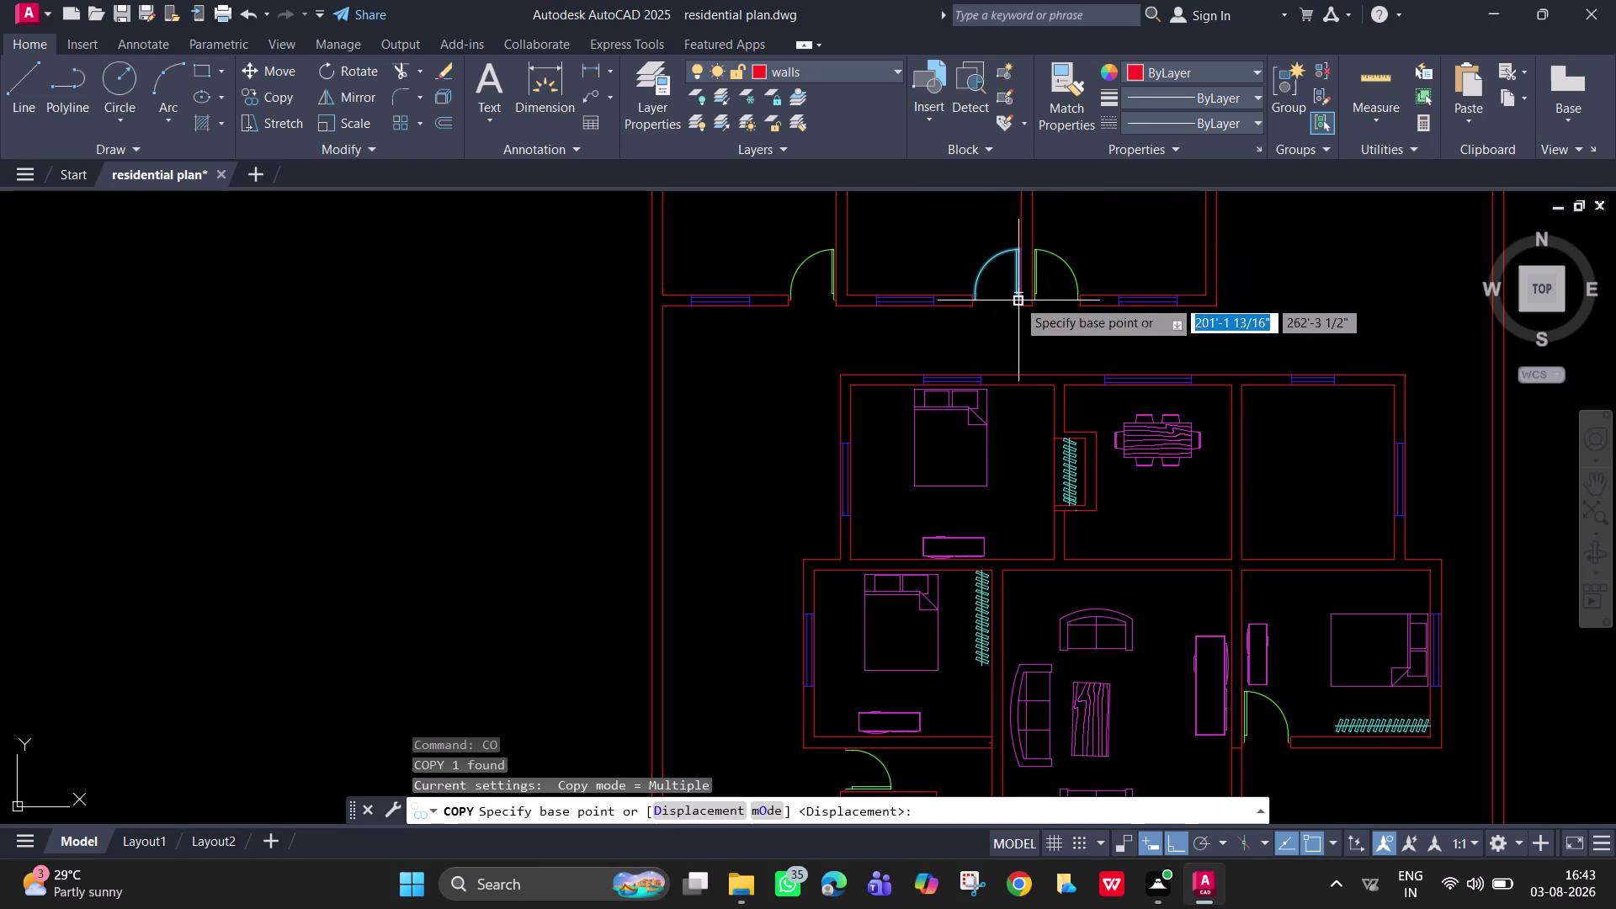
click(1017, 299)
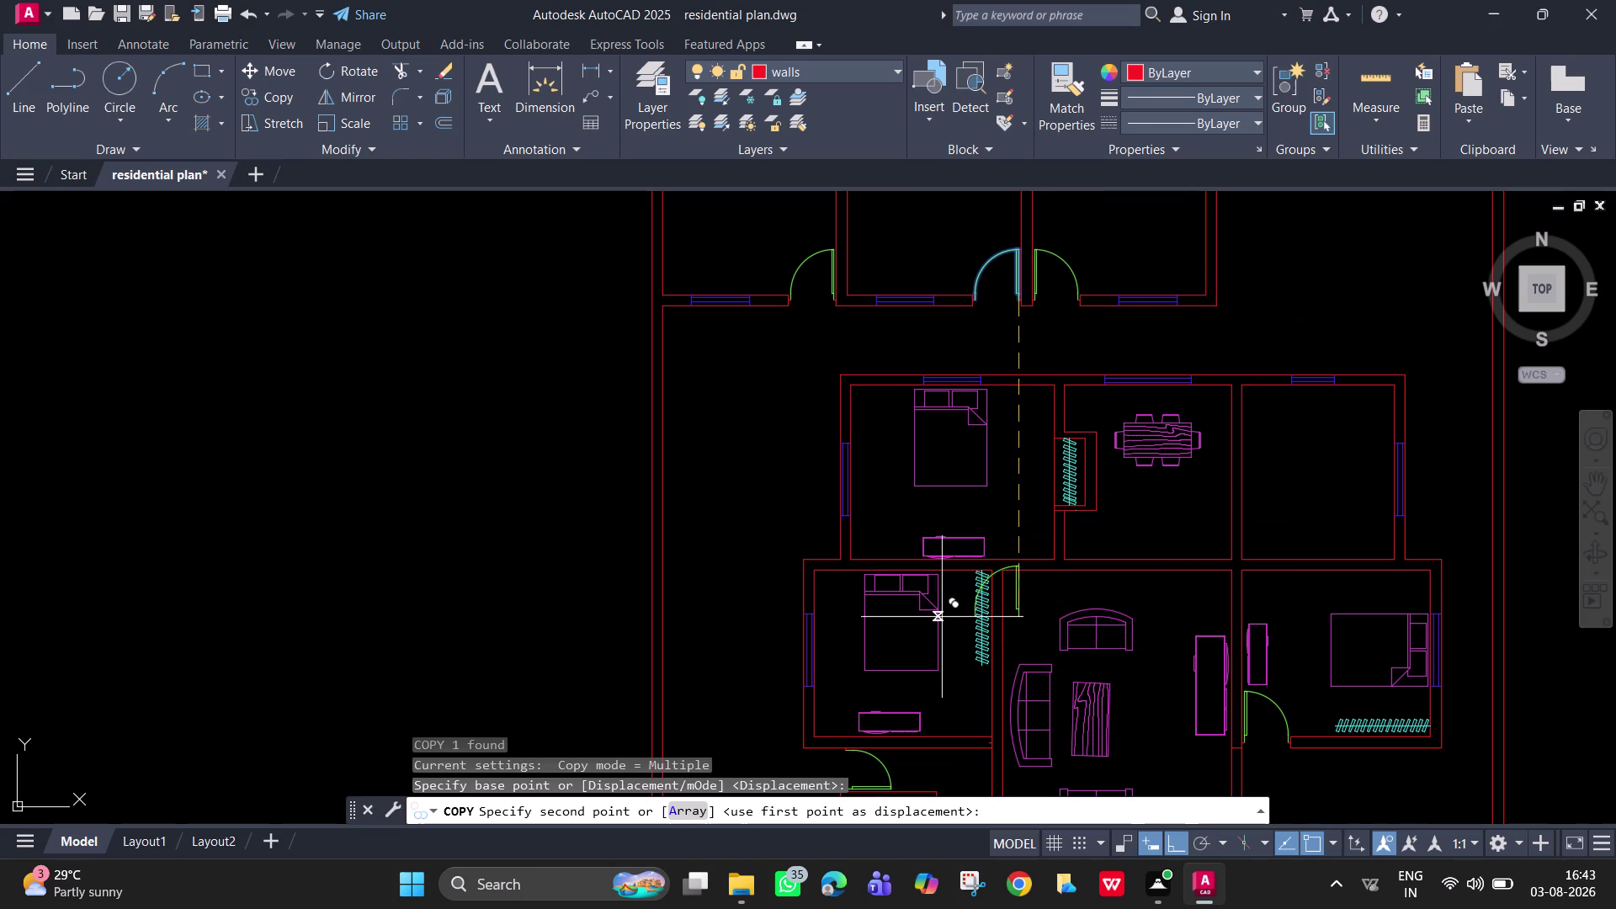
key(F8)
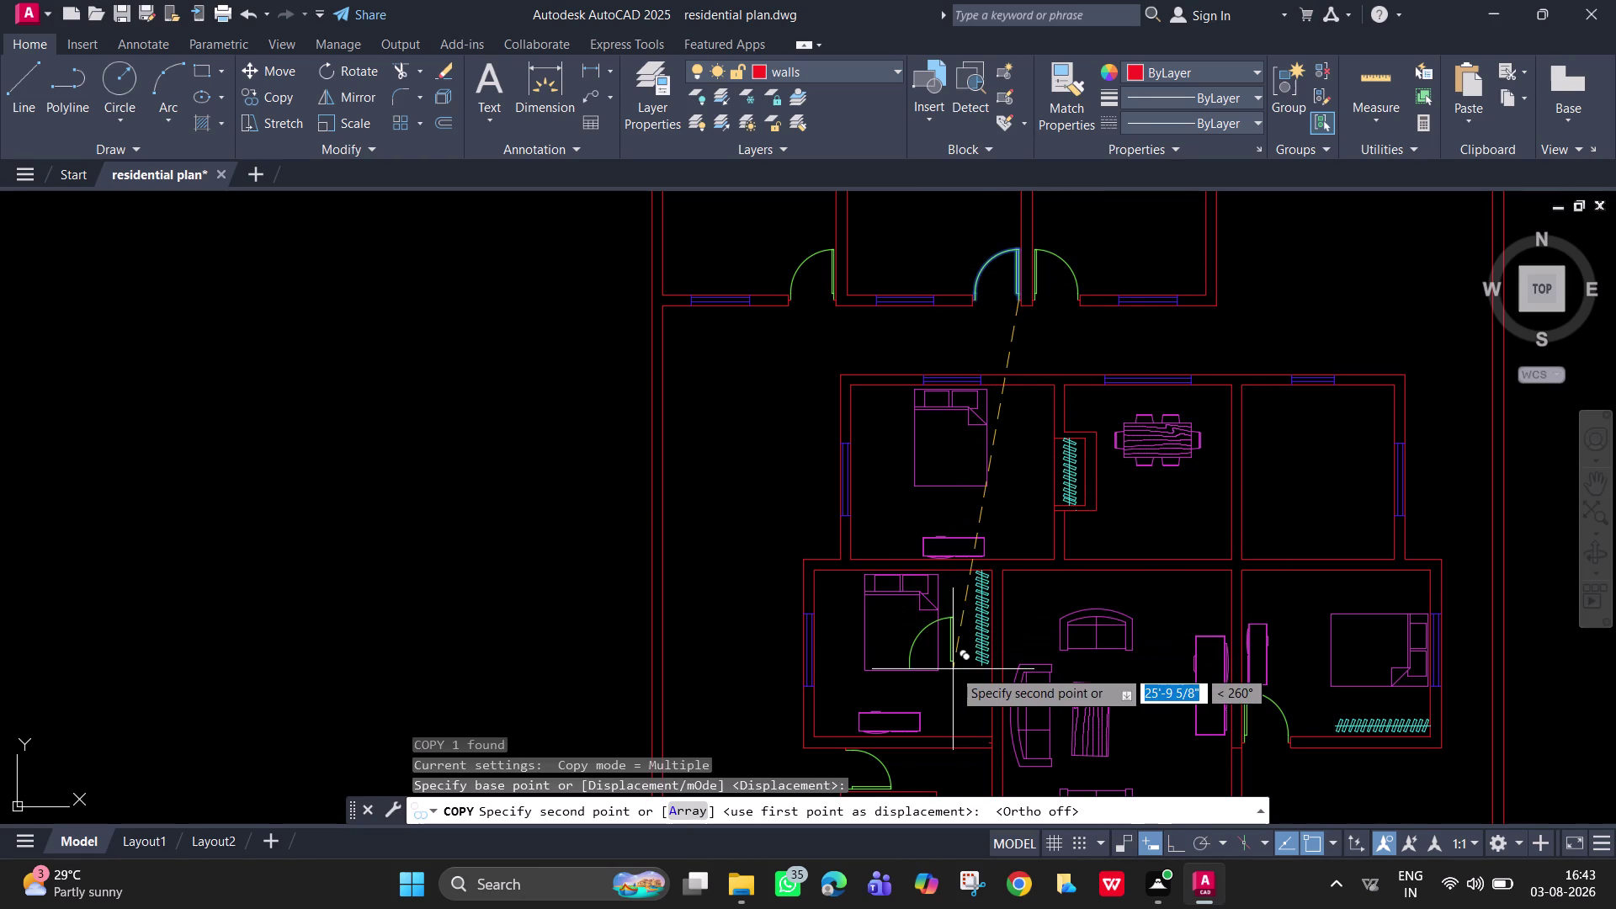
middle_drag(955, 692, 936, 511)
scroll(up, 3)
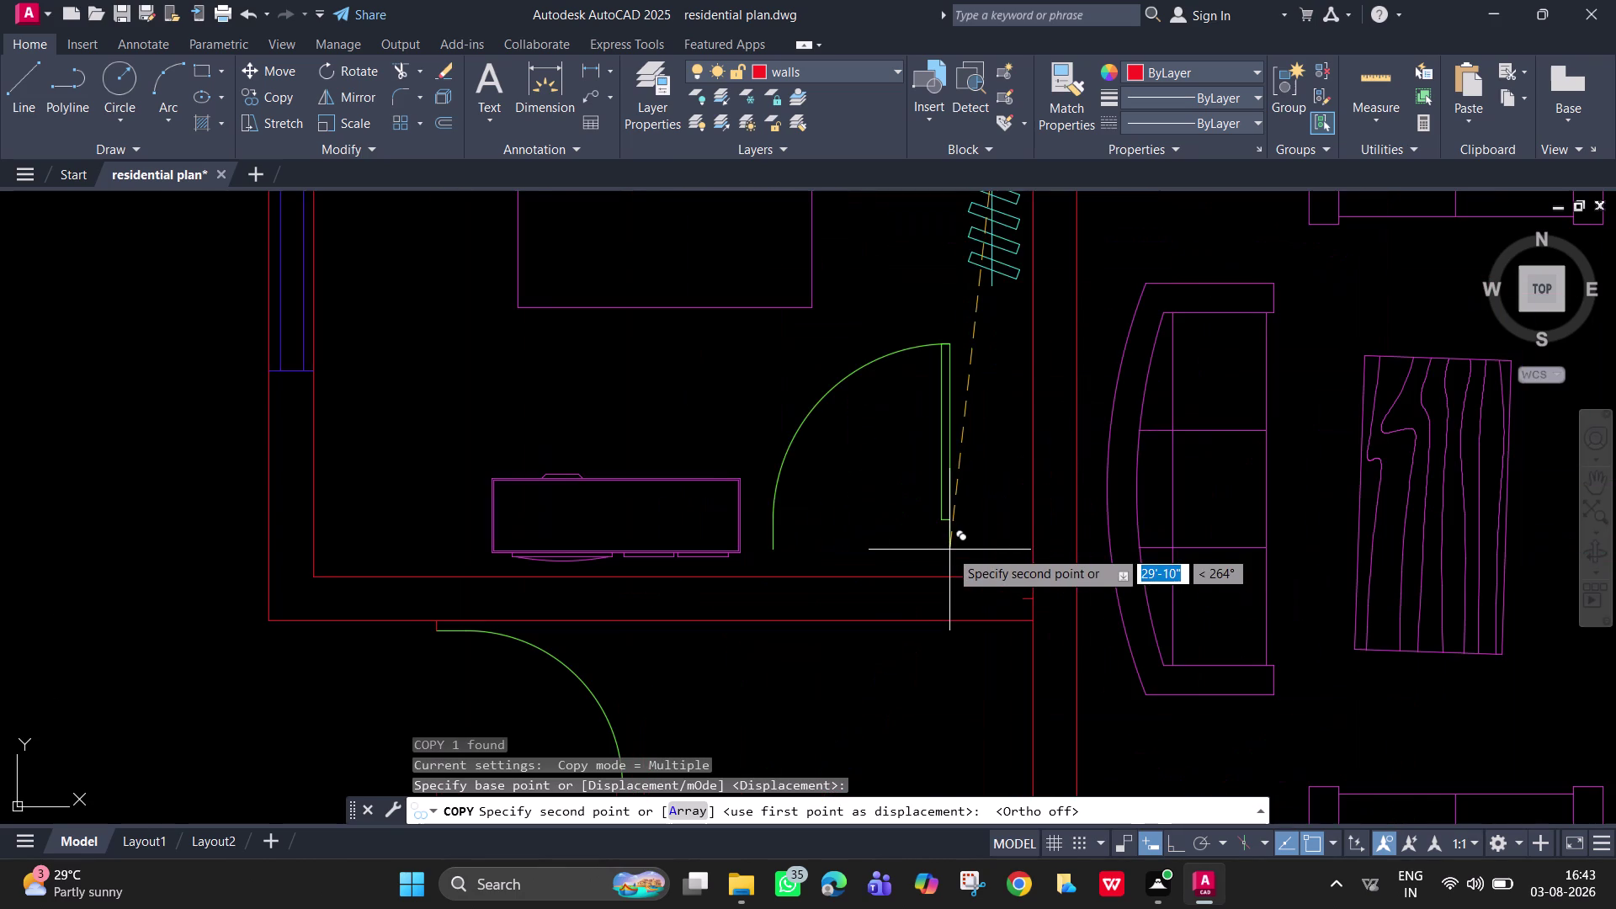
scroll(up, 3)
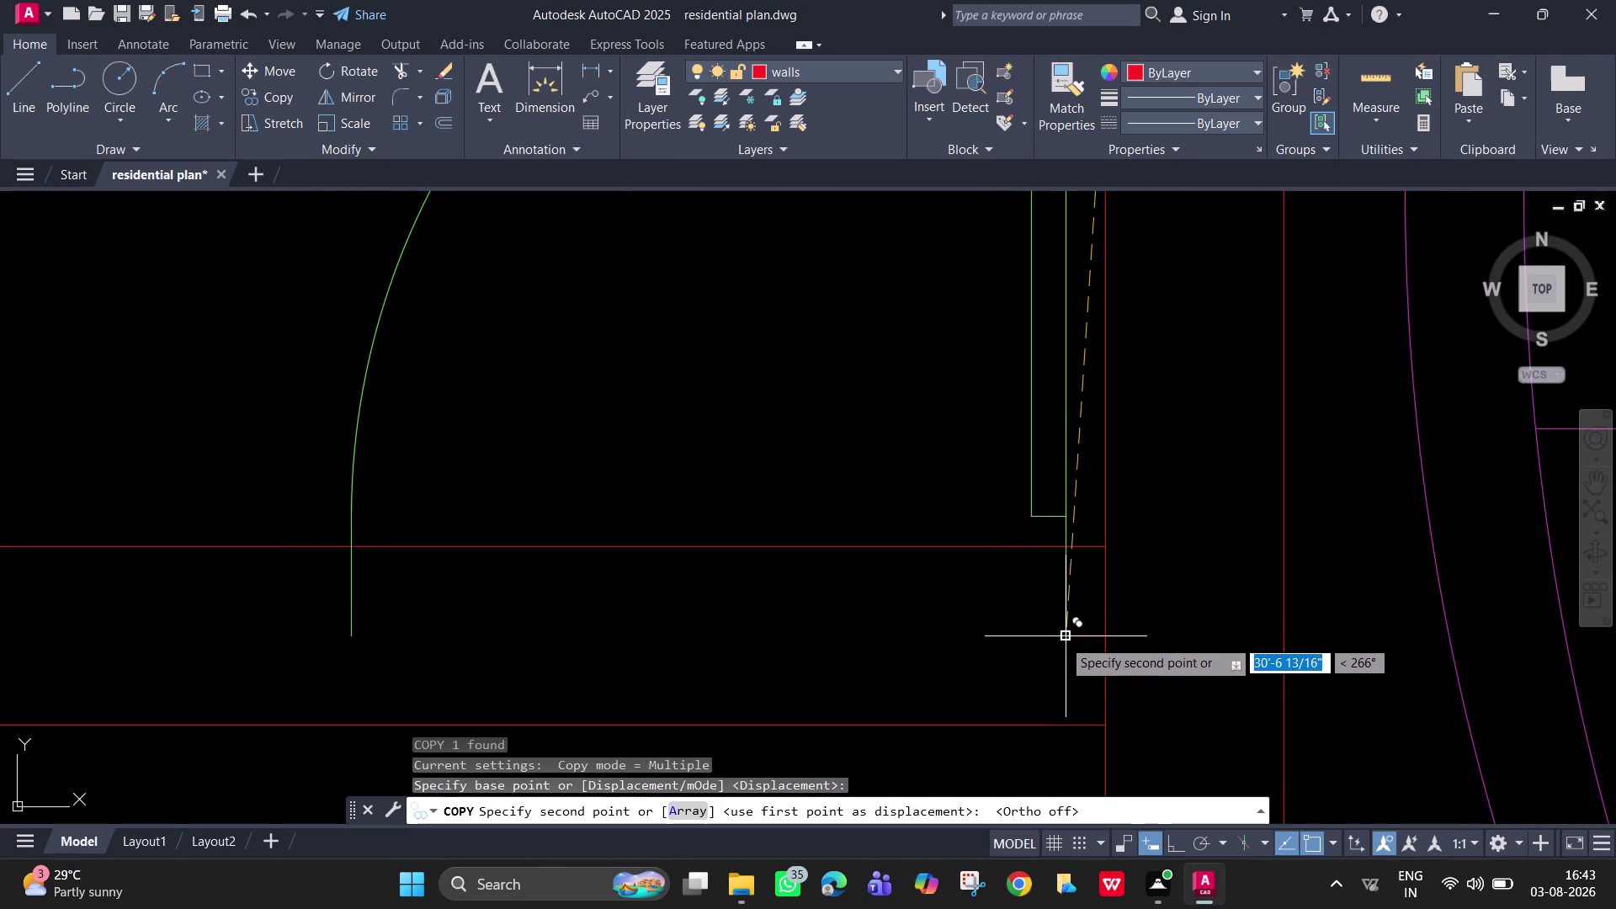
click(1062, 639)
scroll(down, 3)
key(Escape)
Grip-move the copied door's base point onto the bedroom wall line.
scroll(down, 3)
middle_drag(986, 593, 984, 604)
click(733, 545)
click(749, 556)
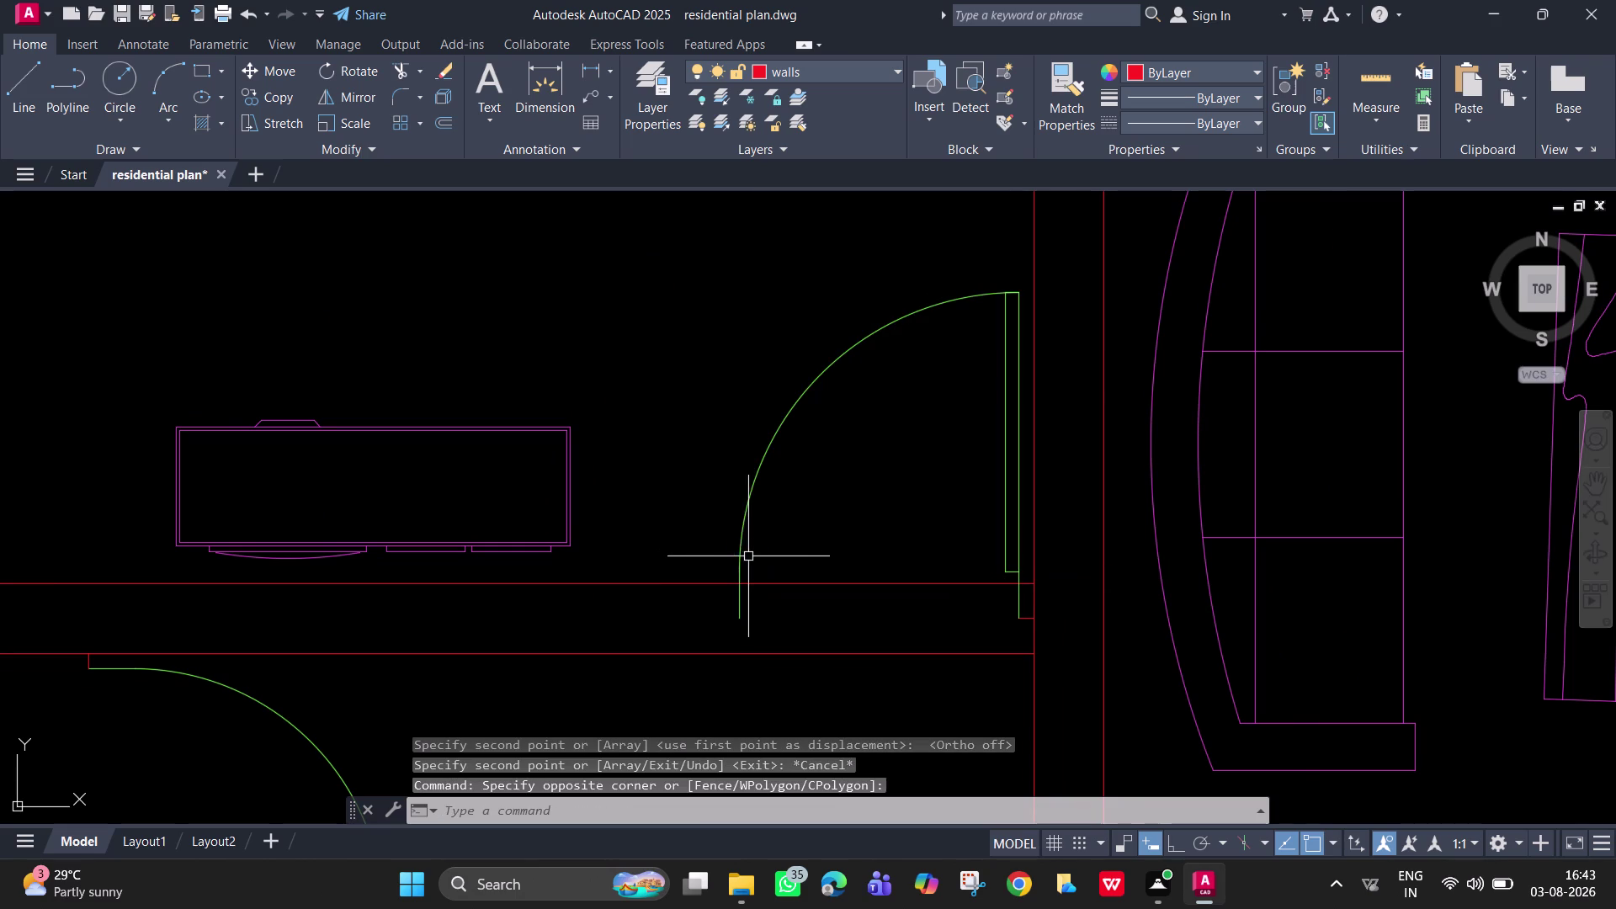
click(729, 540)
click(757, 567)
click(762, 560)
click(711, 508)
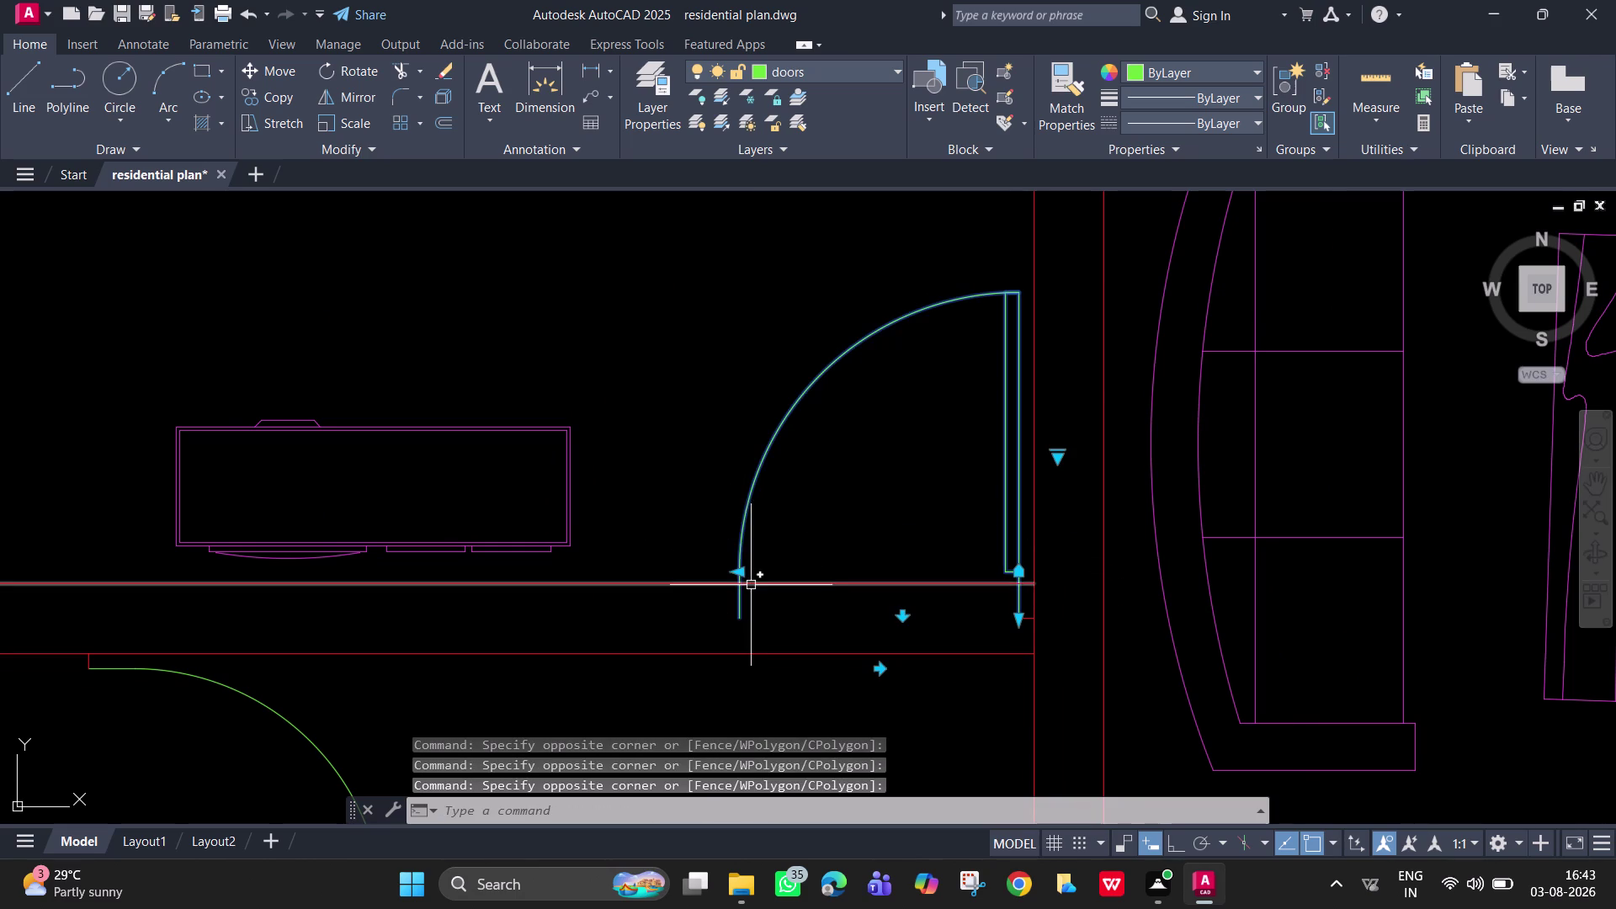
click(741, 574)
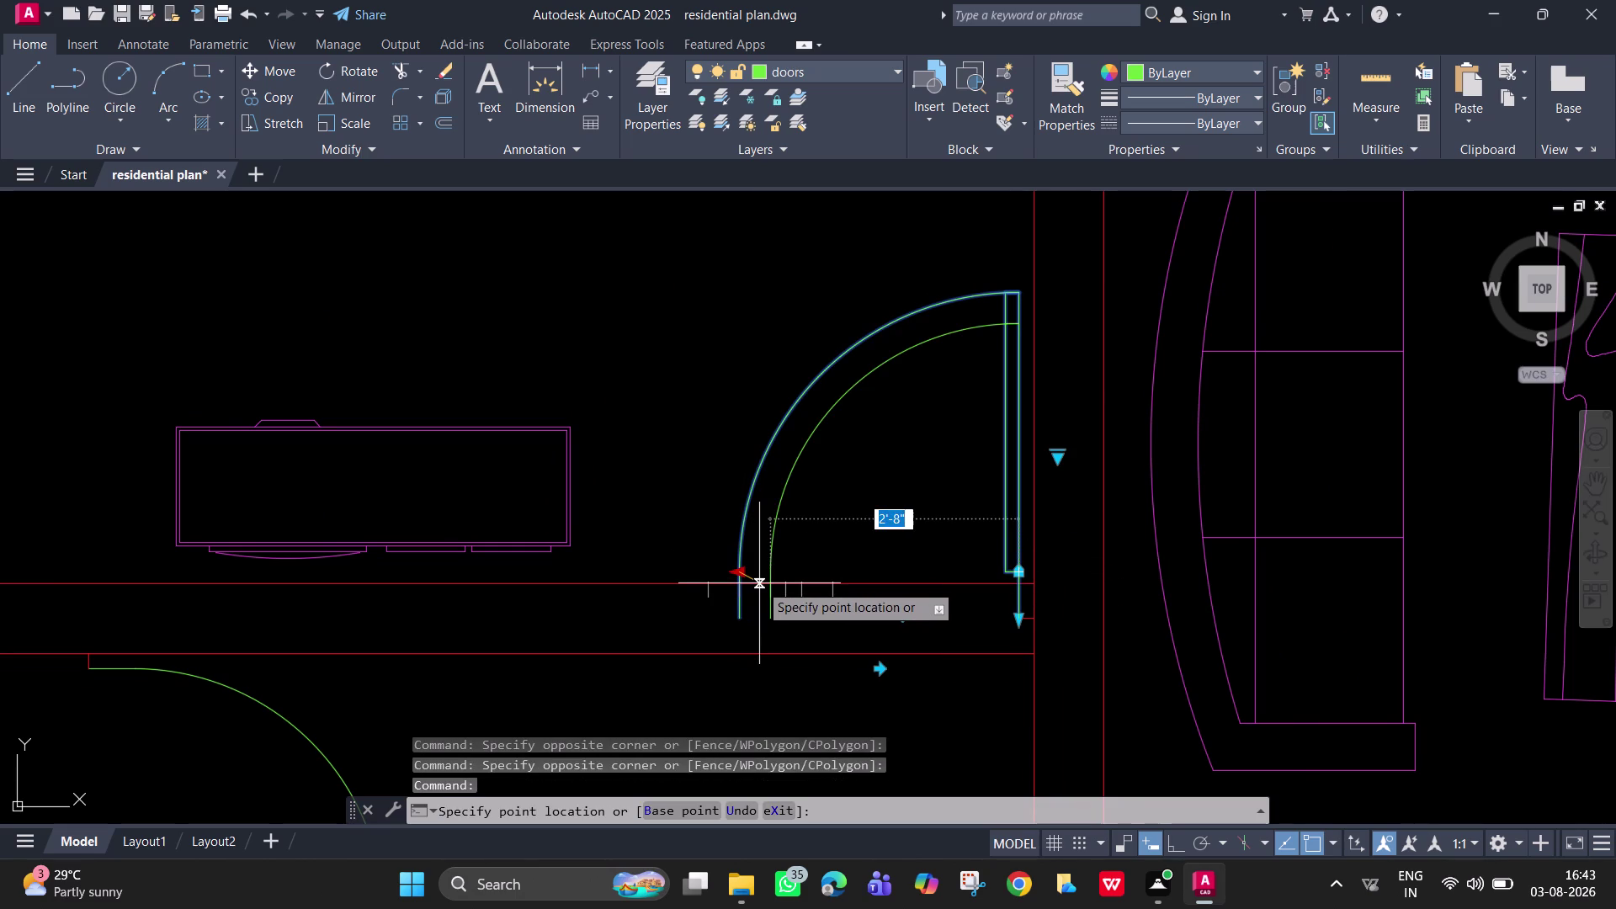
click(759, 583)
key(Escape)
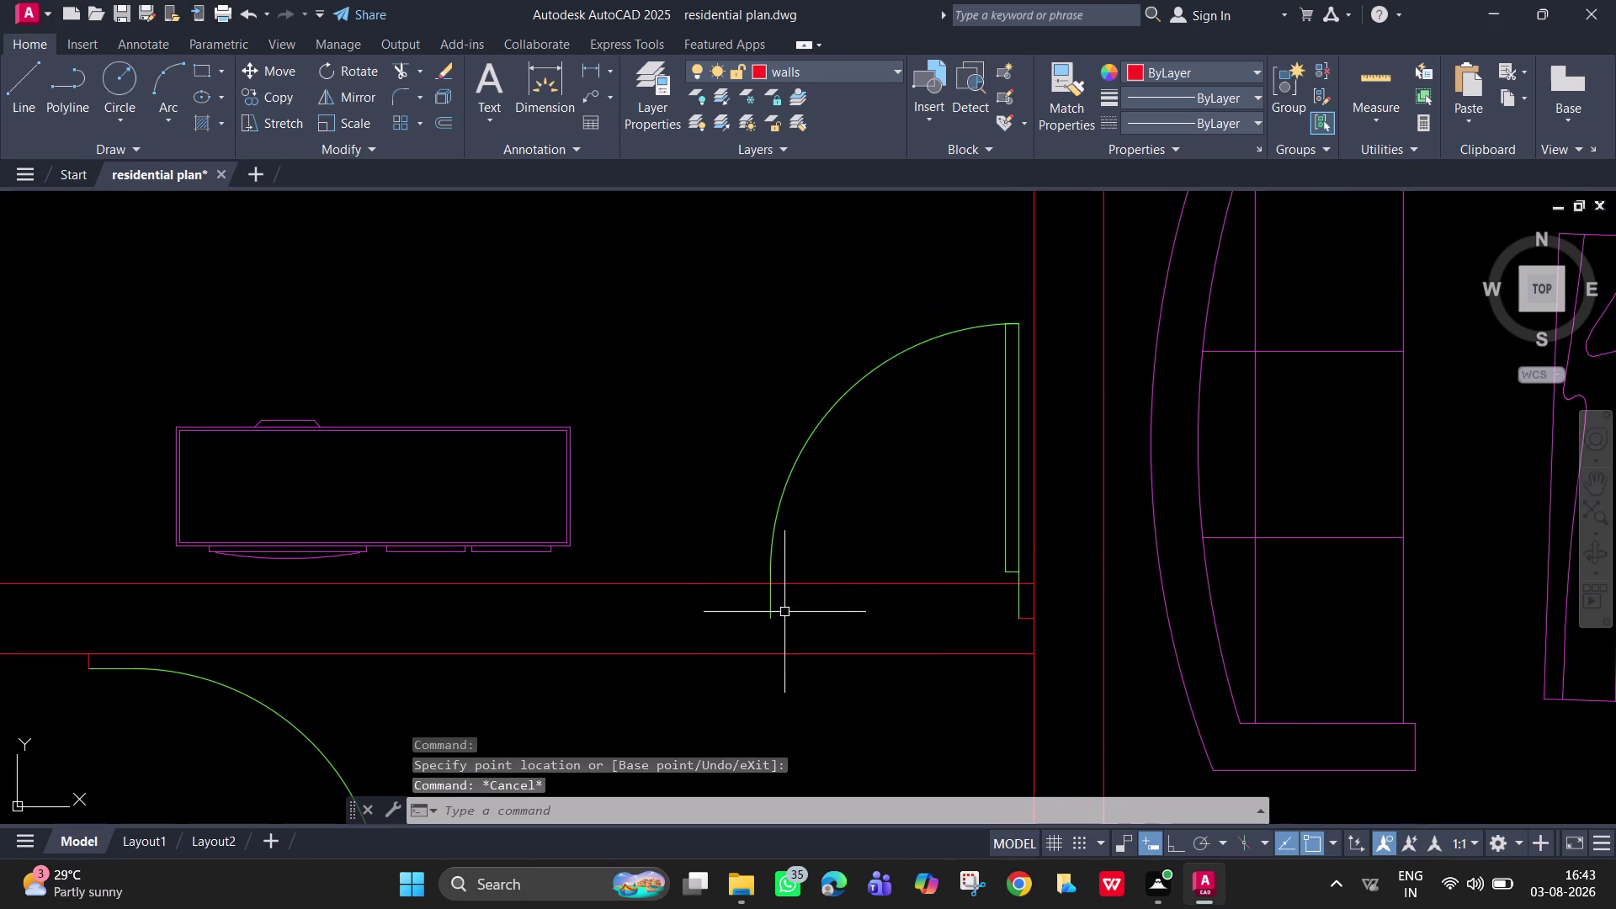
scroll(up, 3)
text(l)
key(space)
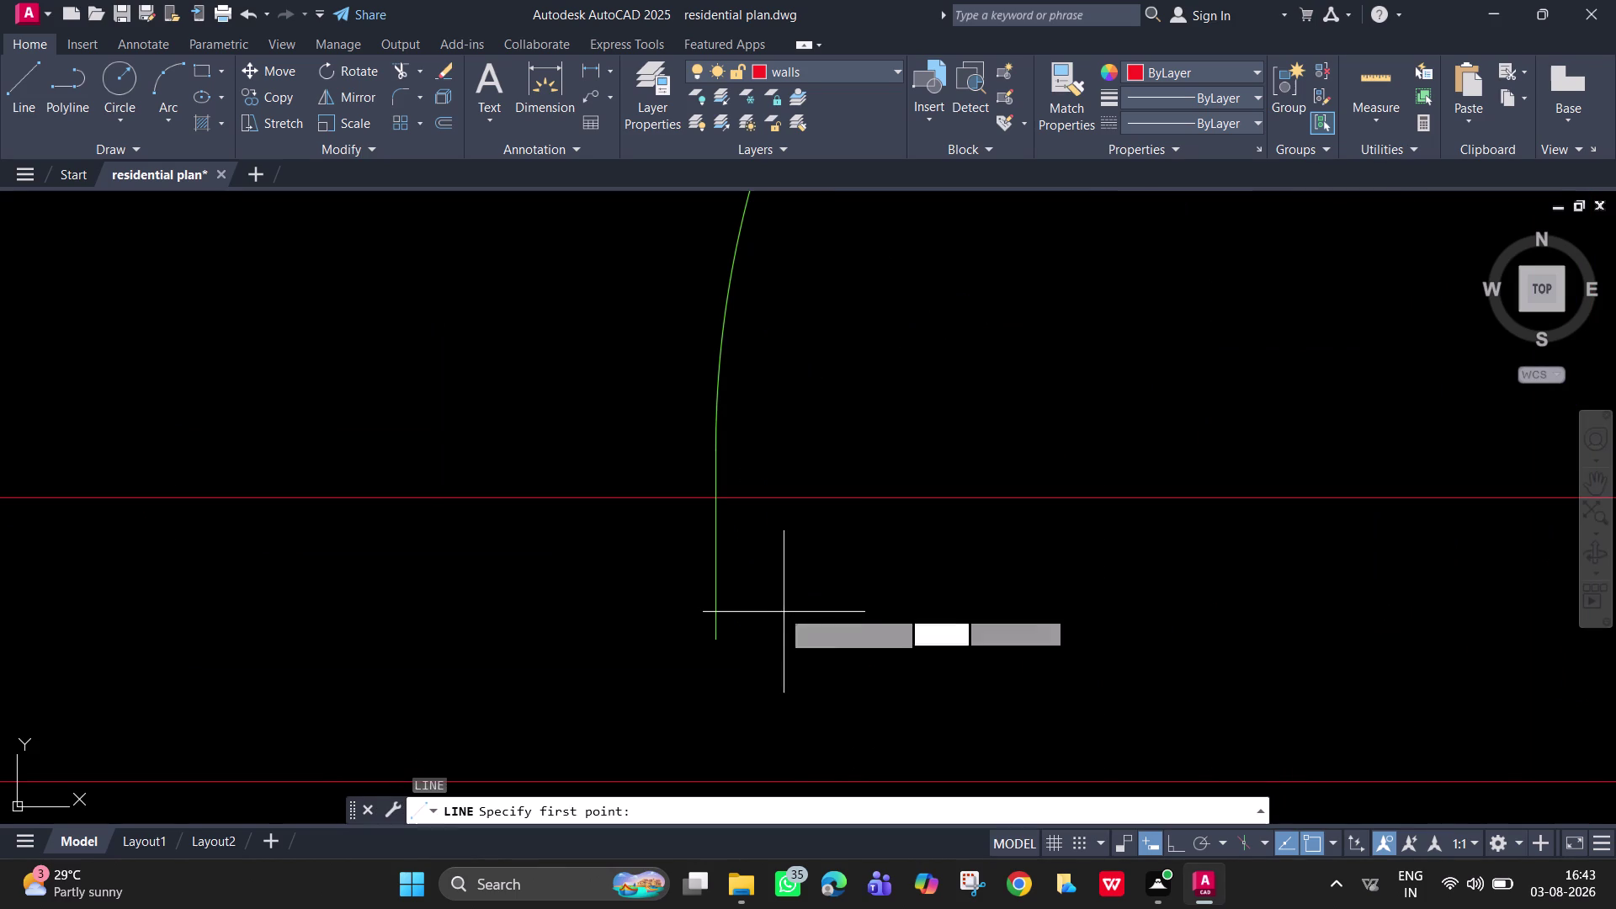
Draw a 2-inch jamb line at the door's end and a short jamb at the wall corner.
click(718, 643)
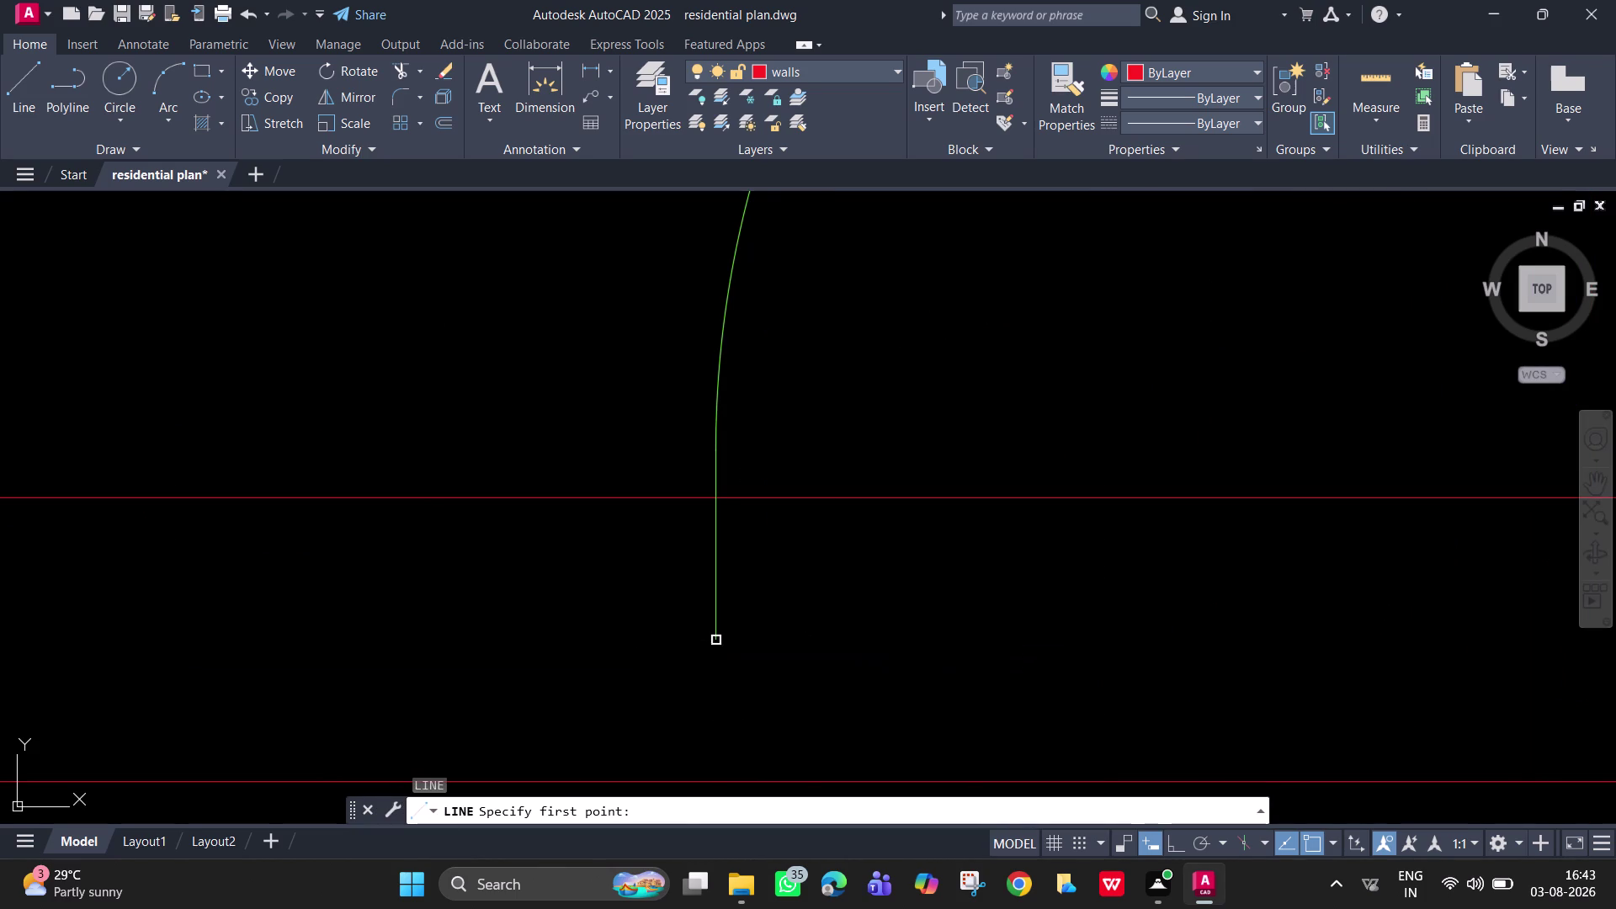
text(2)
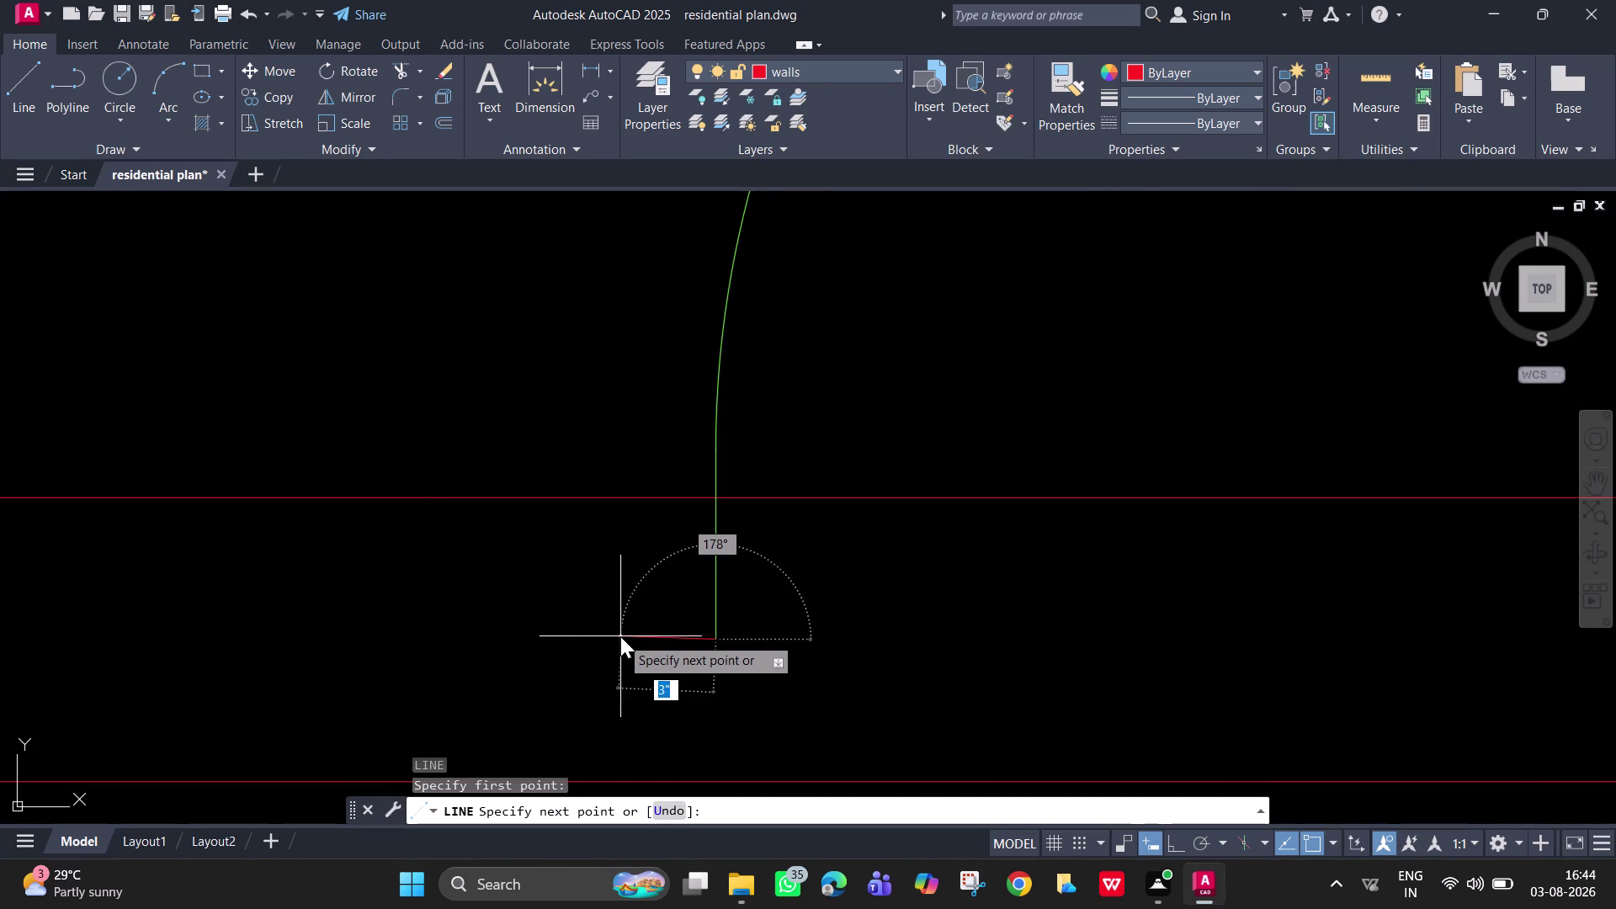
text(")
key(Return)
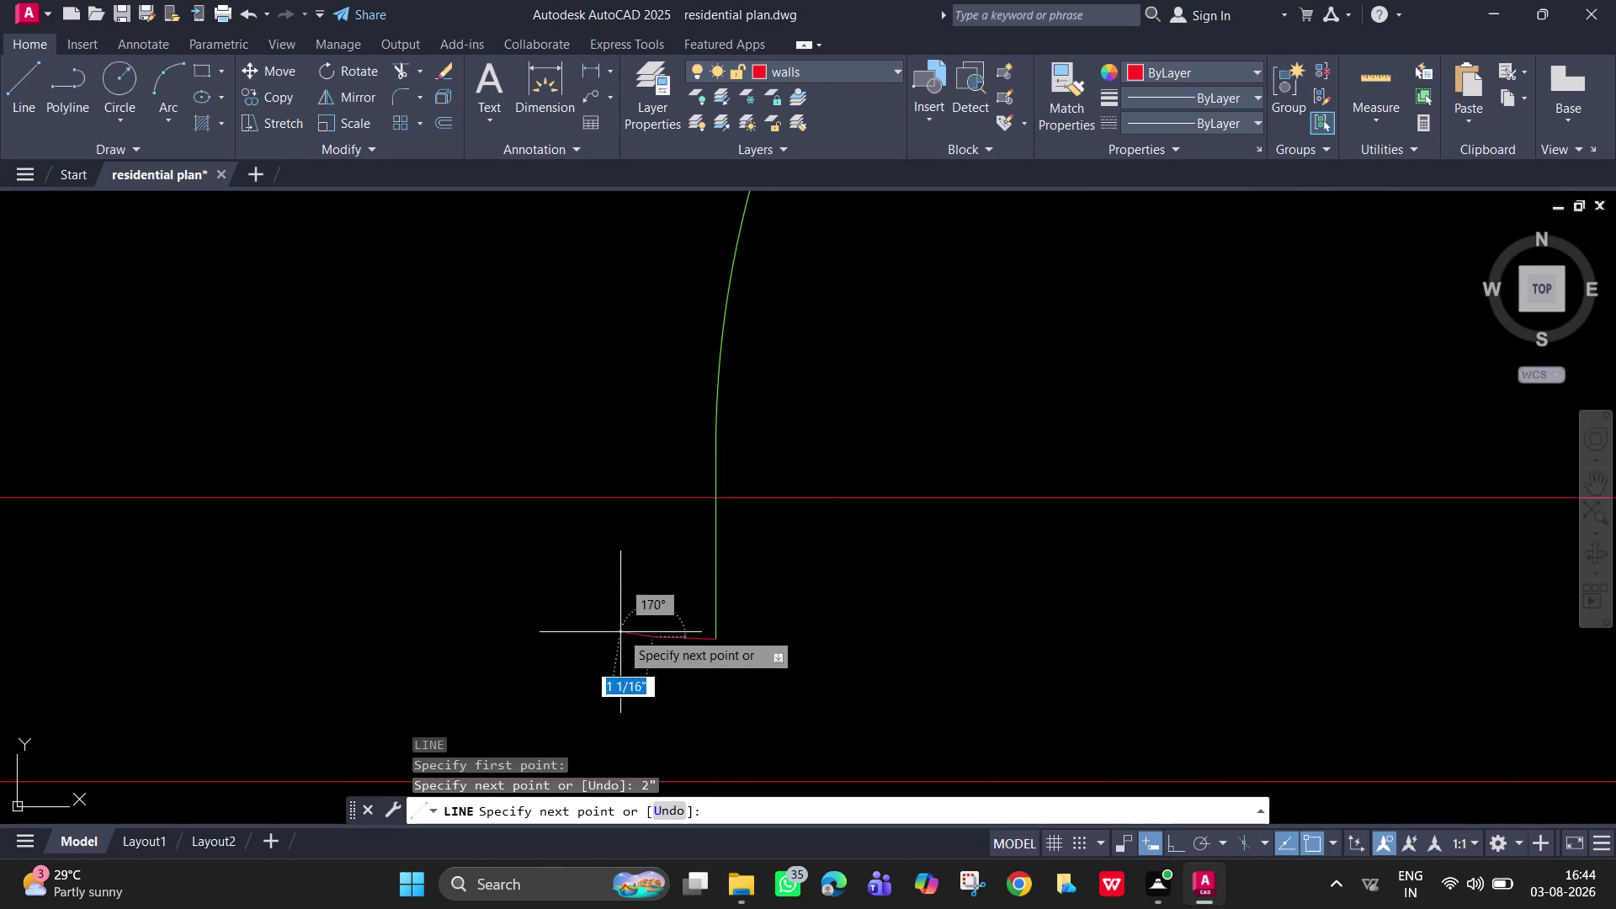
click(648, 496)
key(space)
key(space)
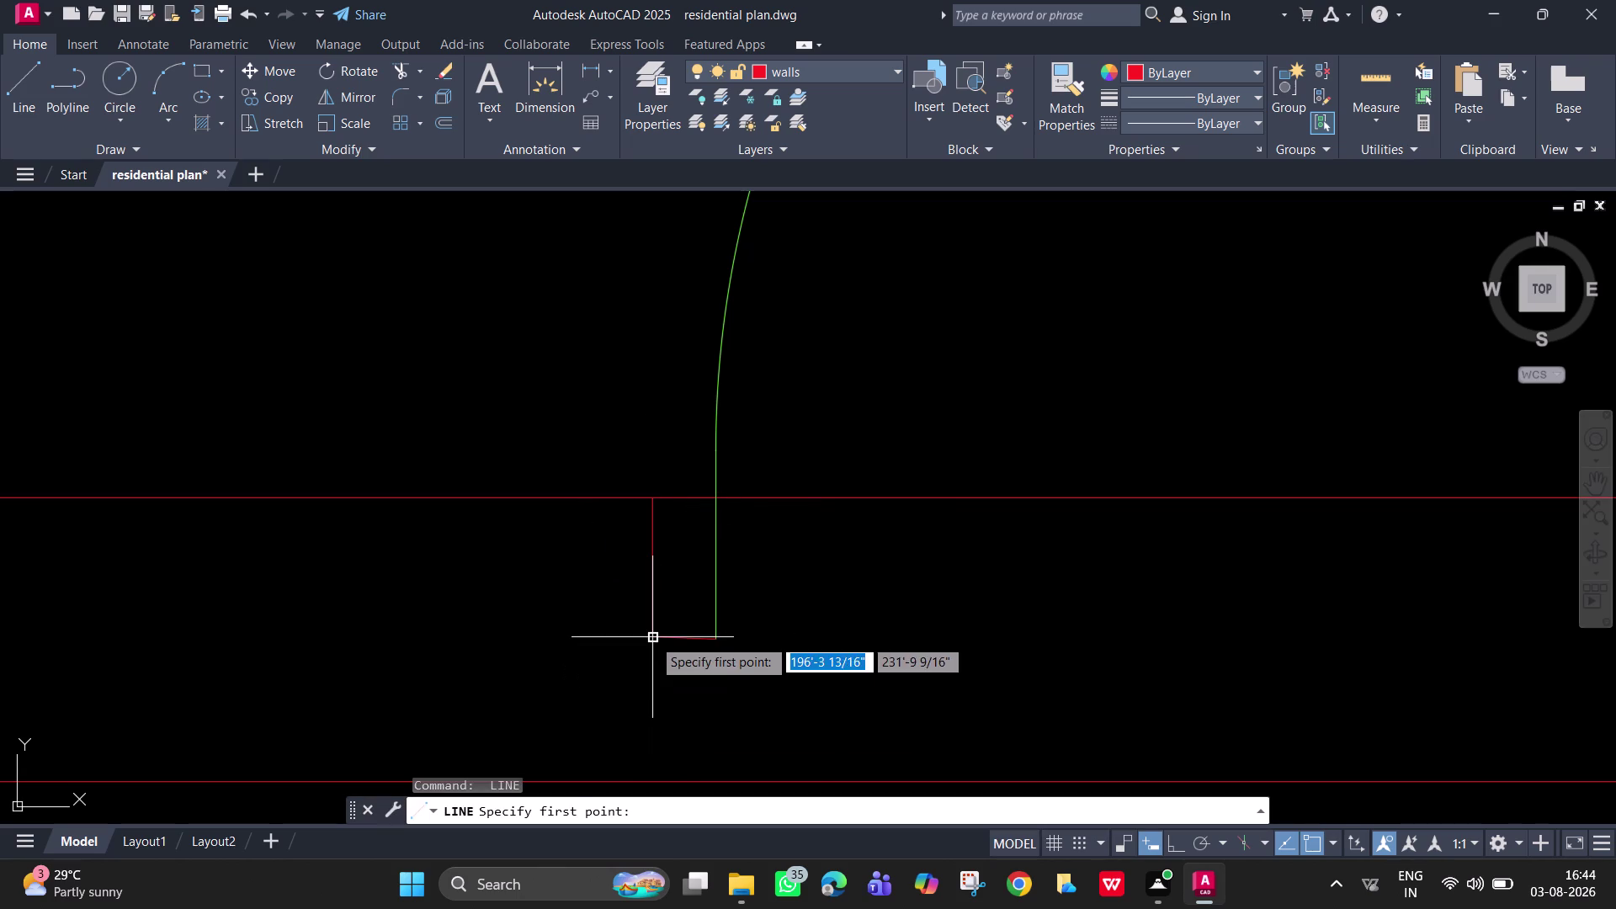
click(652, 638)
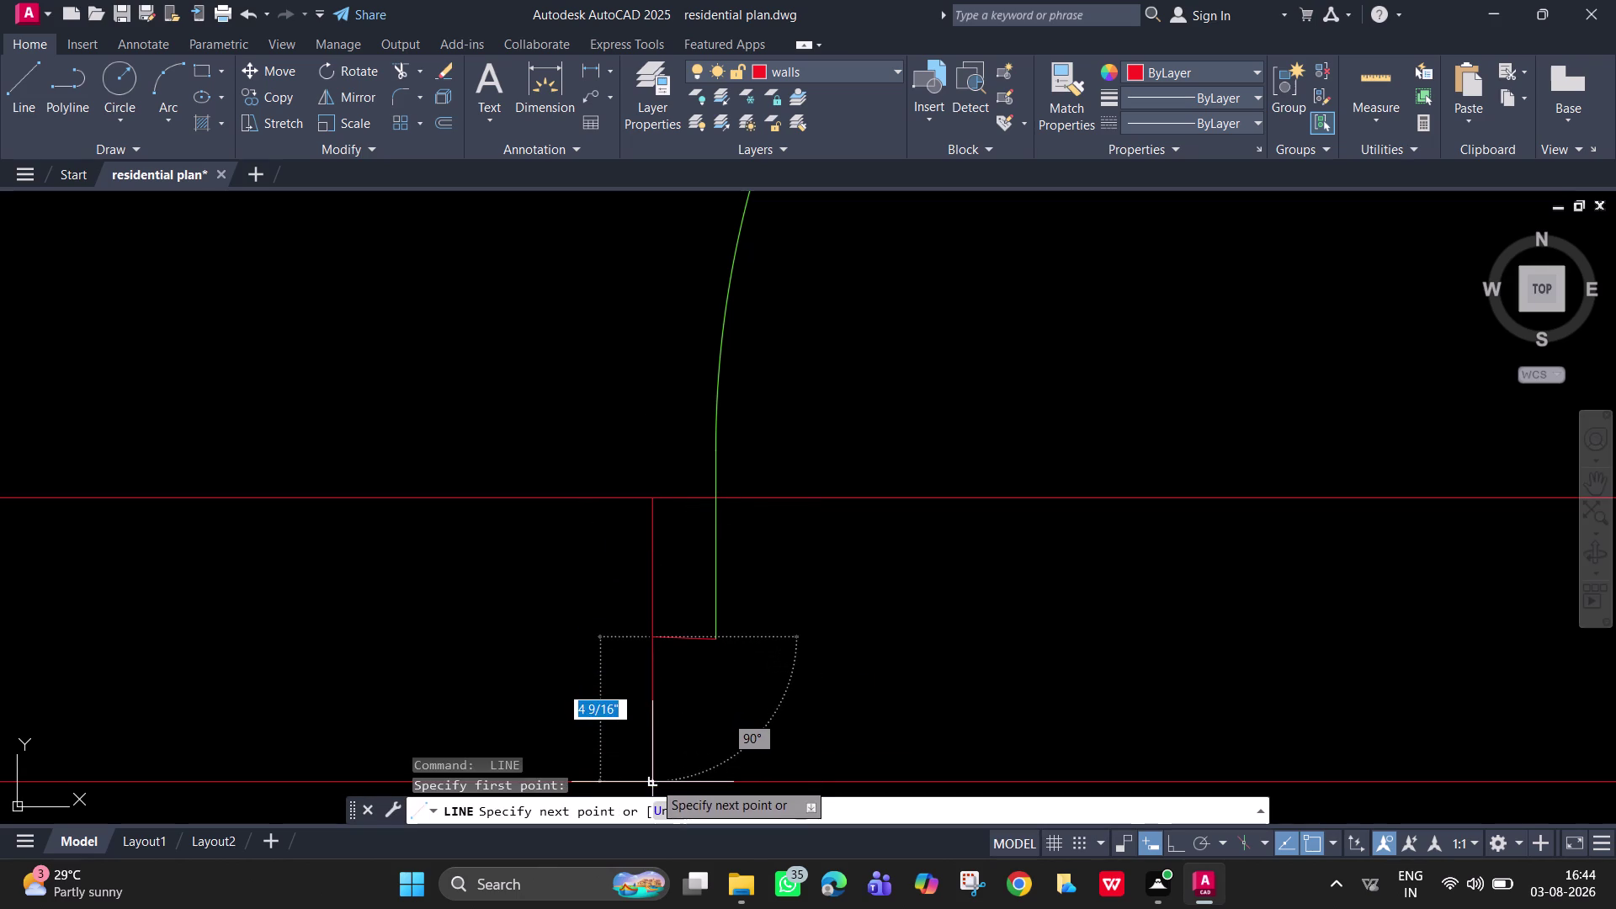
click(653, 781)
key(Escape)
Trim the wall lines crossing the bedroom door opening with a fence and extra picks.
scroll(down, 3)
middle_drag(850, 605, 721, 535)
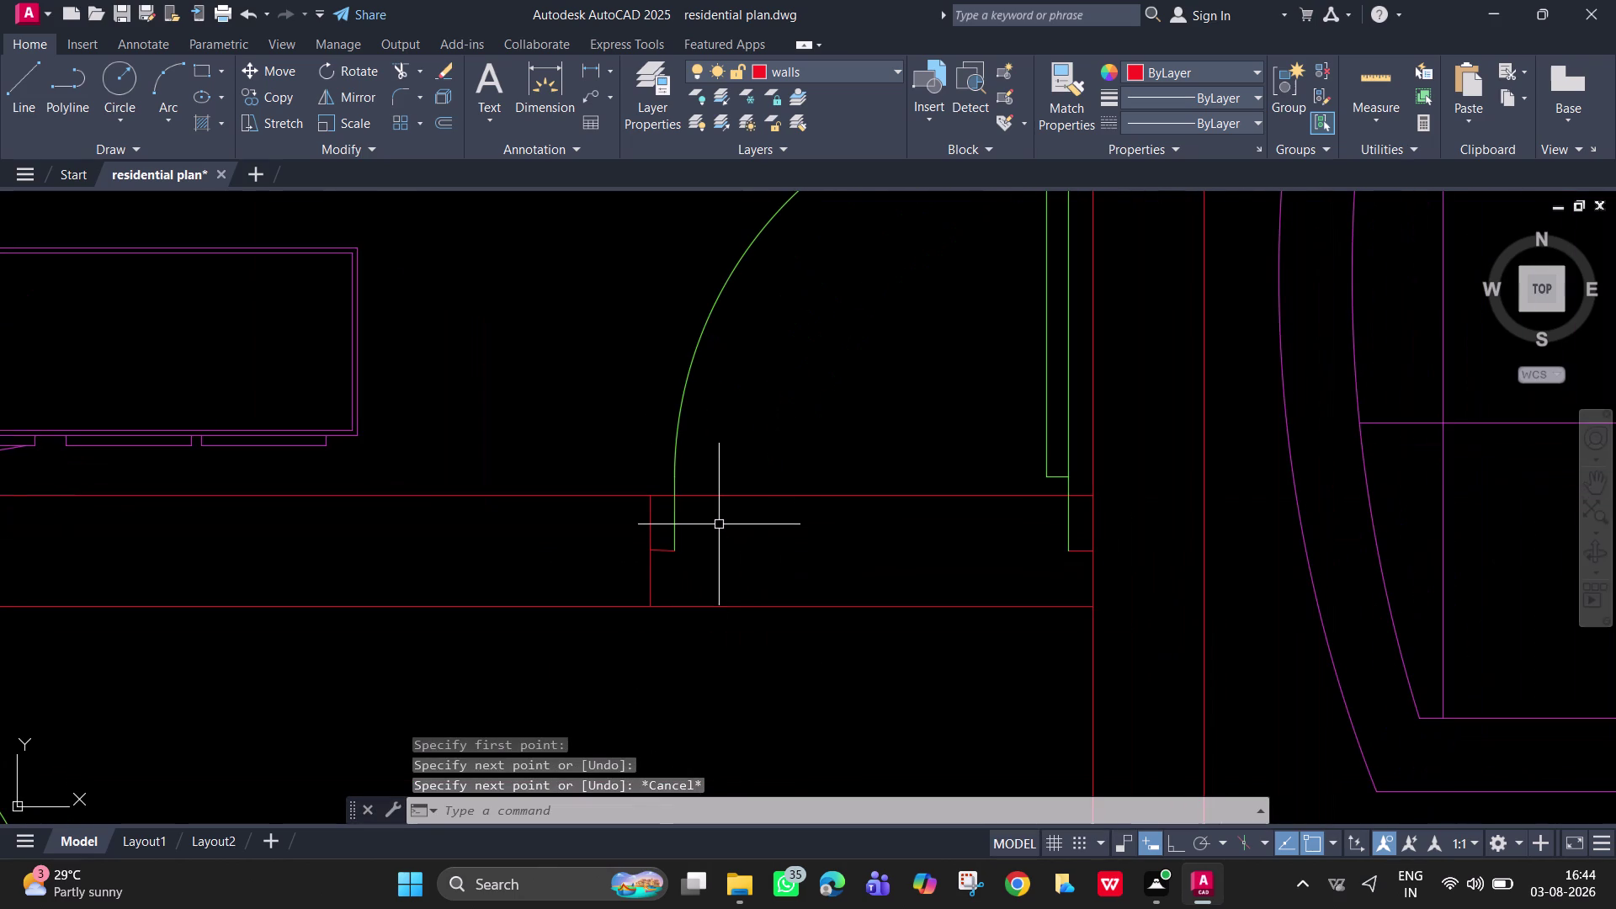
text(tr)
key(space)
drag(831, 421, 815, 692)
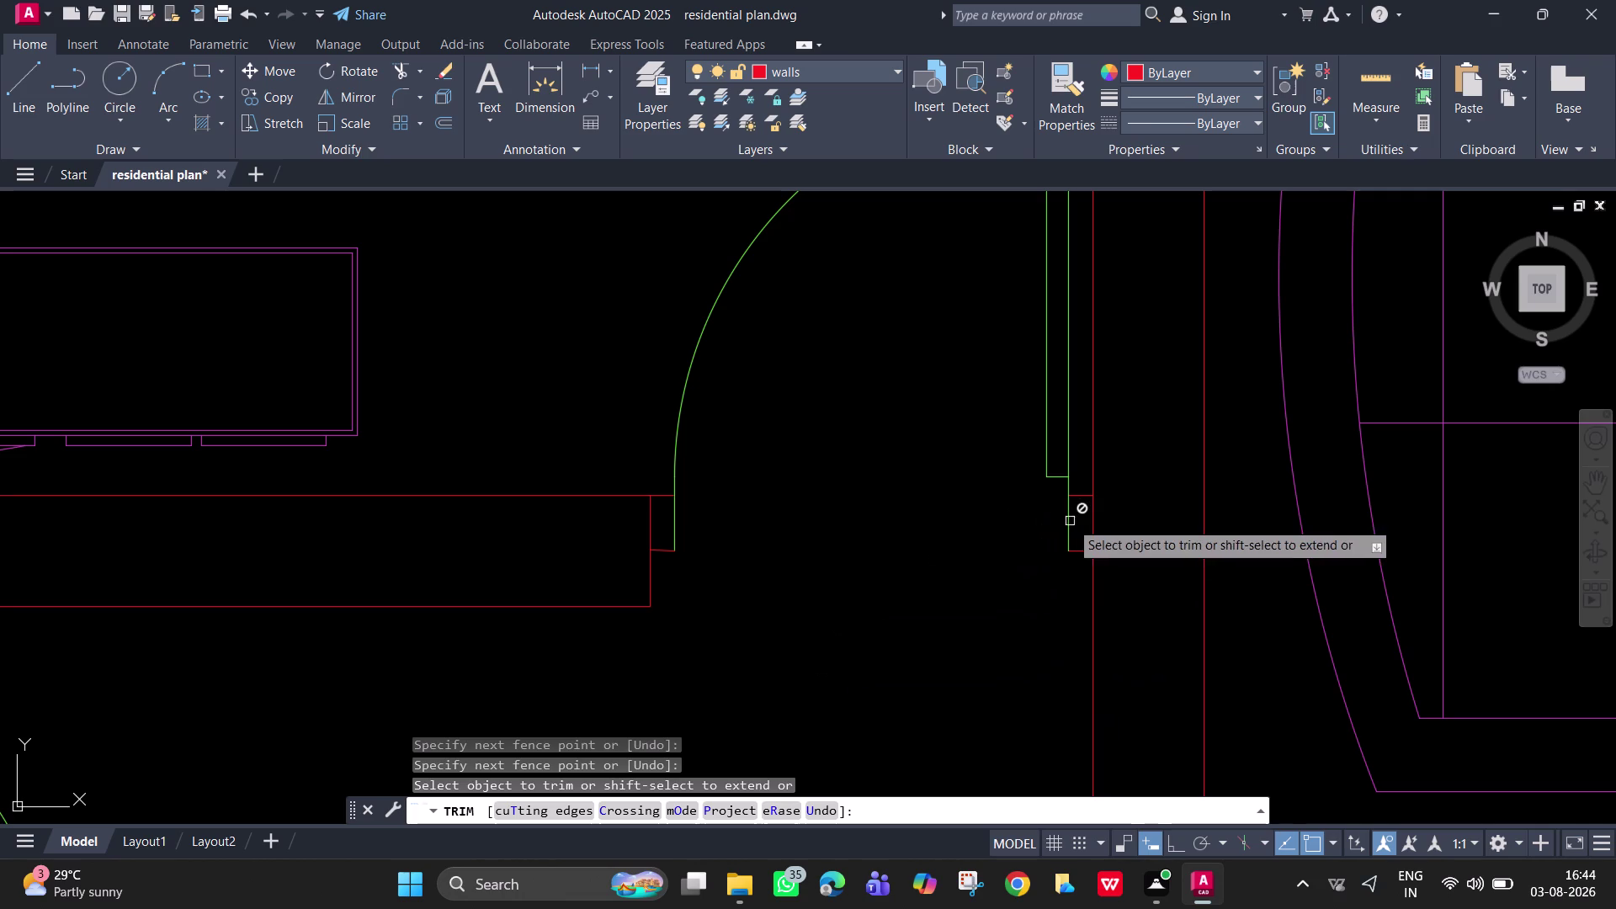
click(1081, 499)
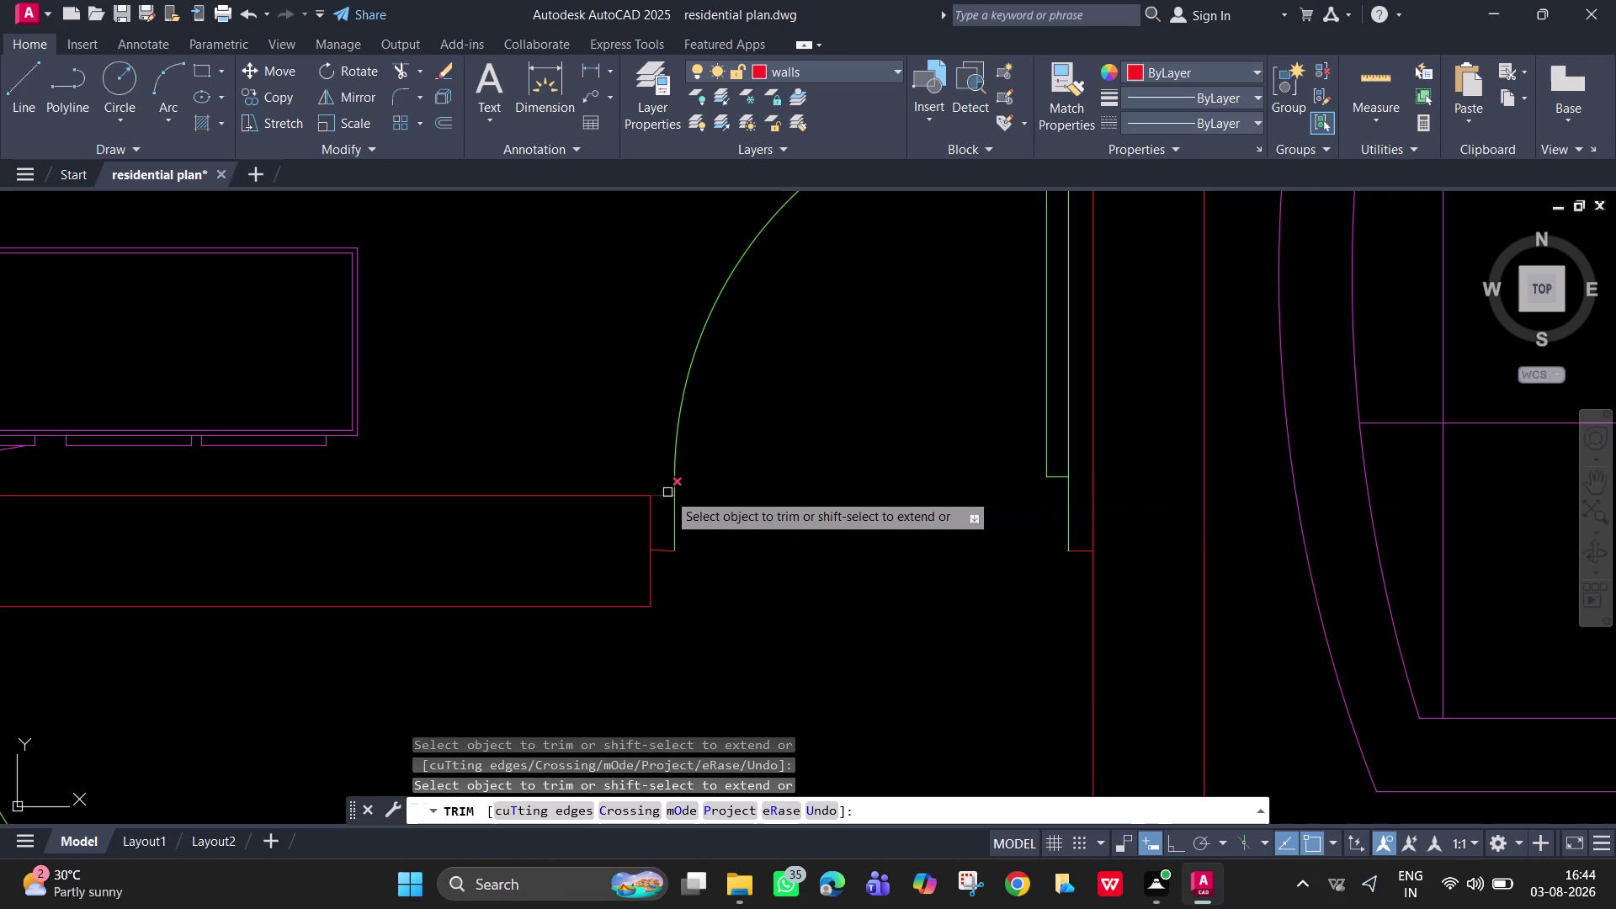
click(667, 492)
scroll(down, 3)
middle_drag(897, 445, 905, 601)
scroll(down, 3)
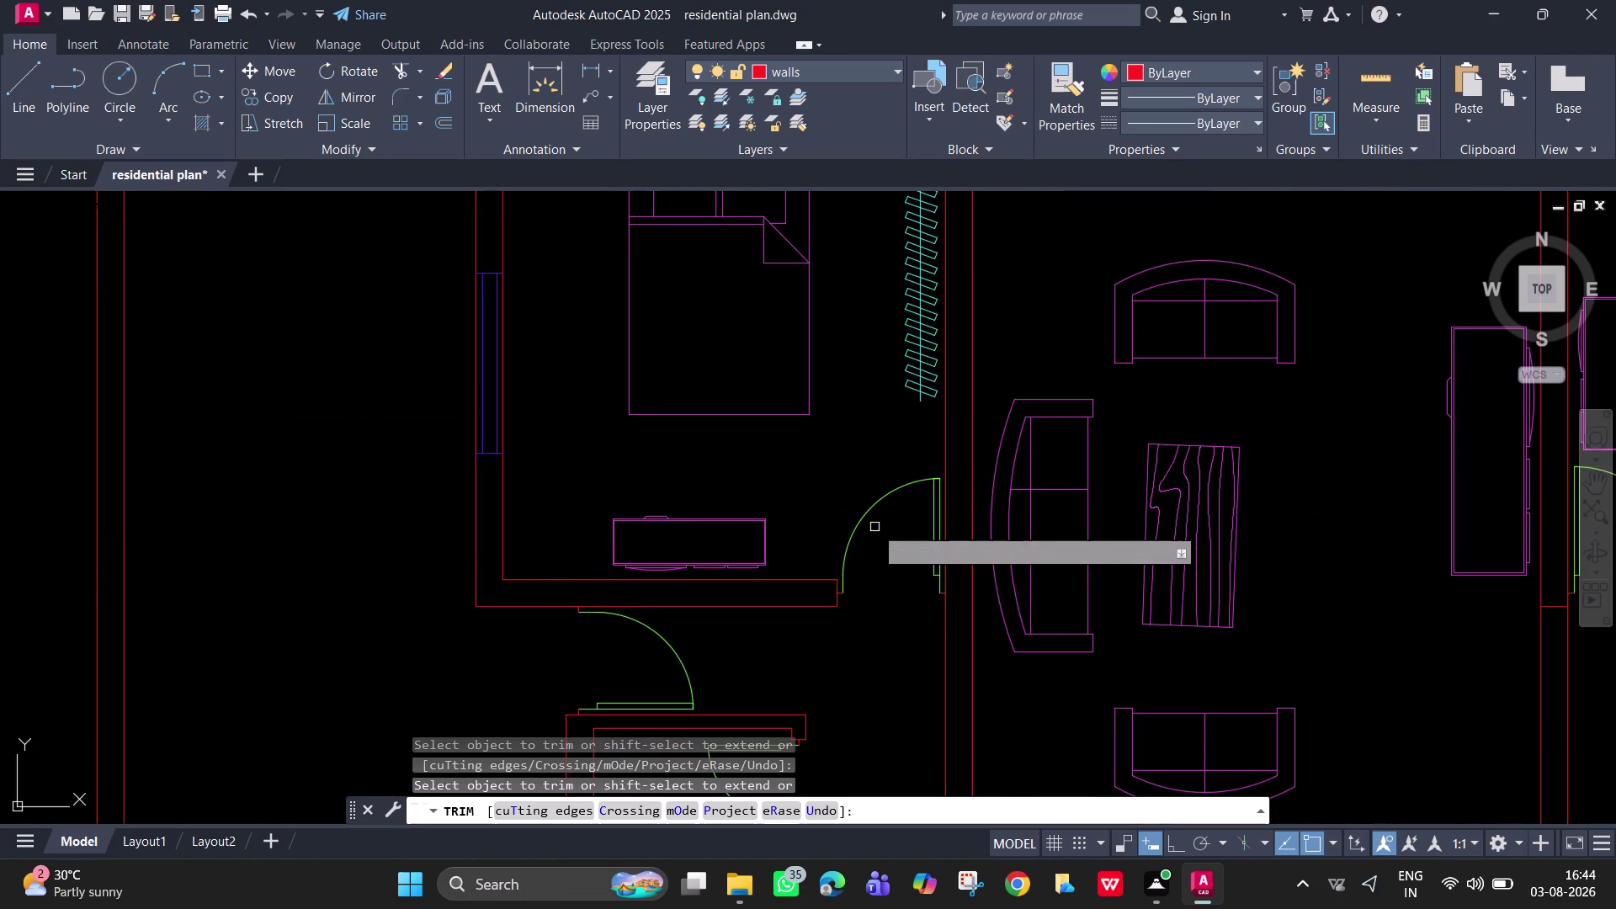
key(Escape)
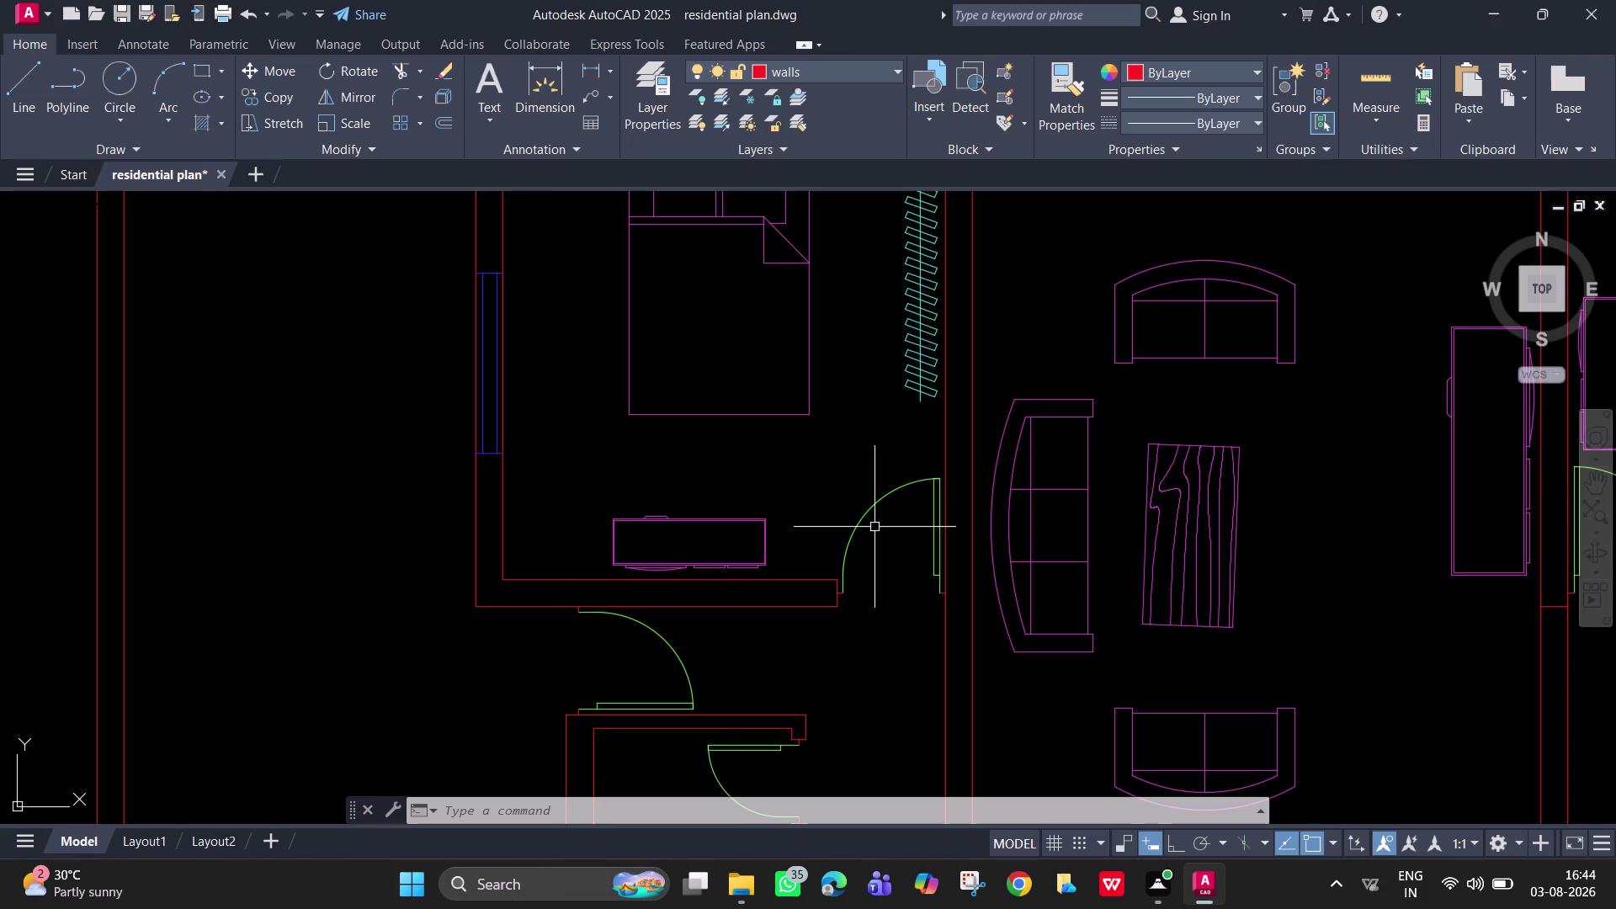
scroll(down, 3)
middle_drag(874, 527, 821, 422)
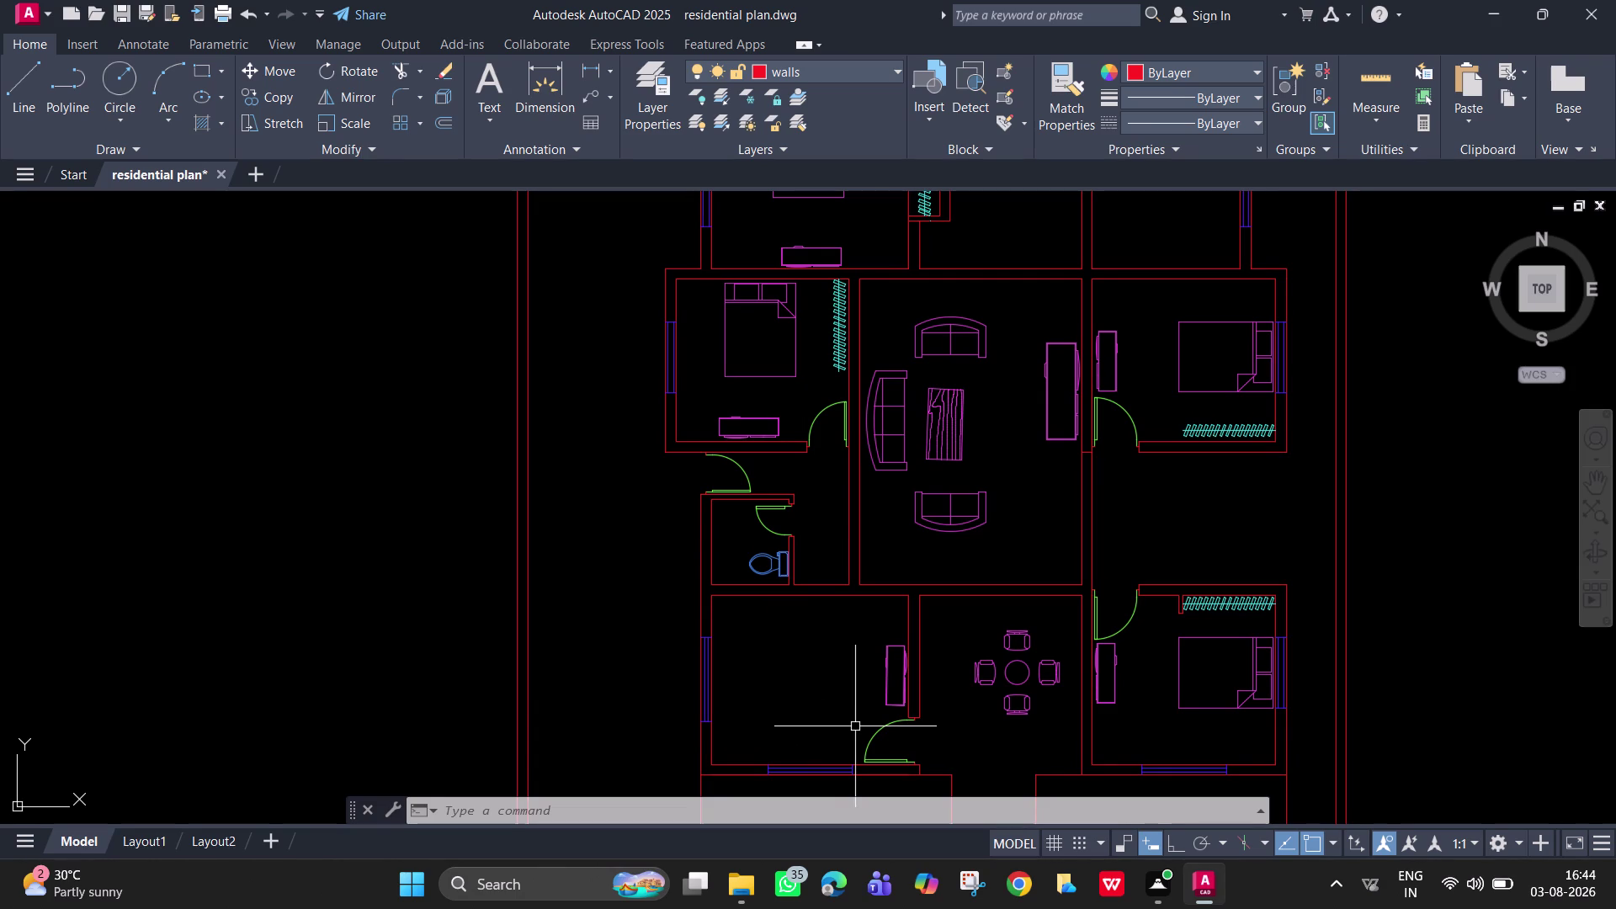
scroll(up, 3)
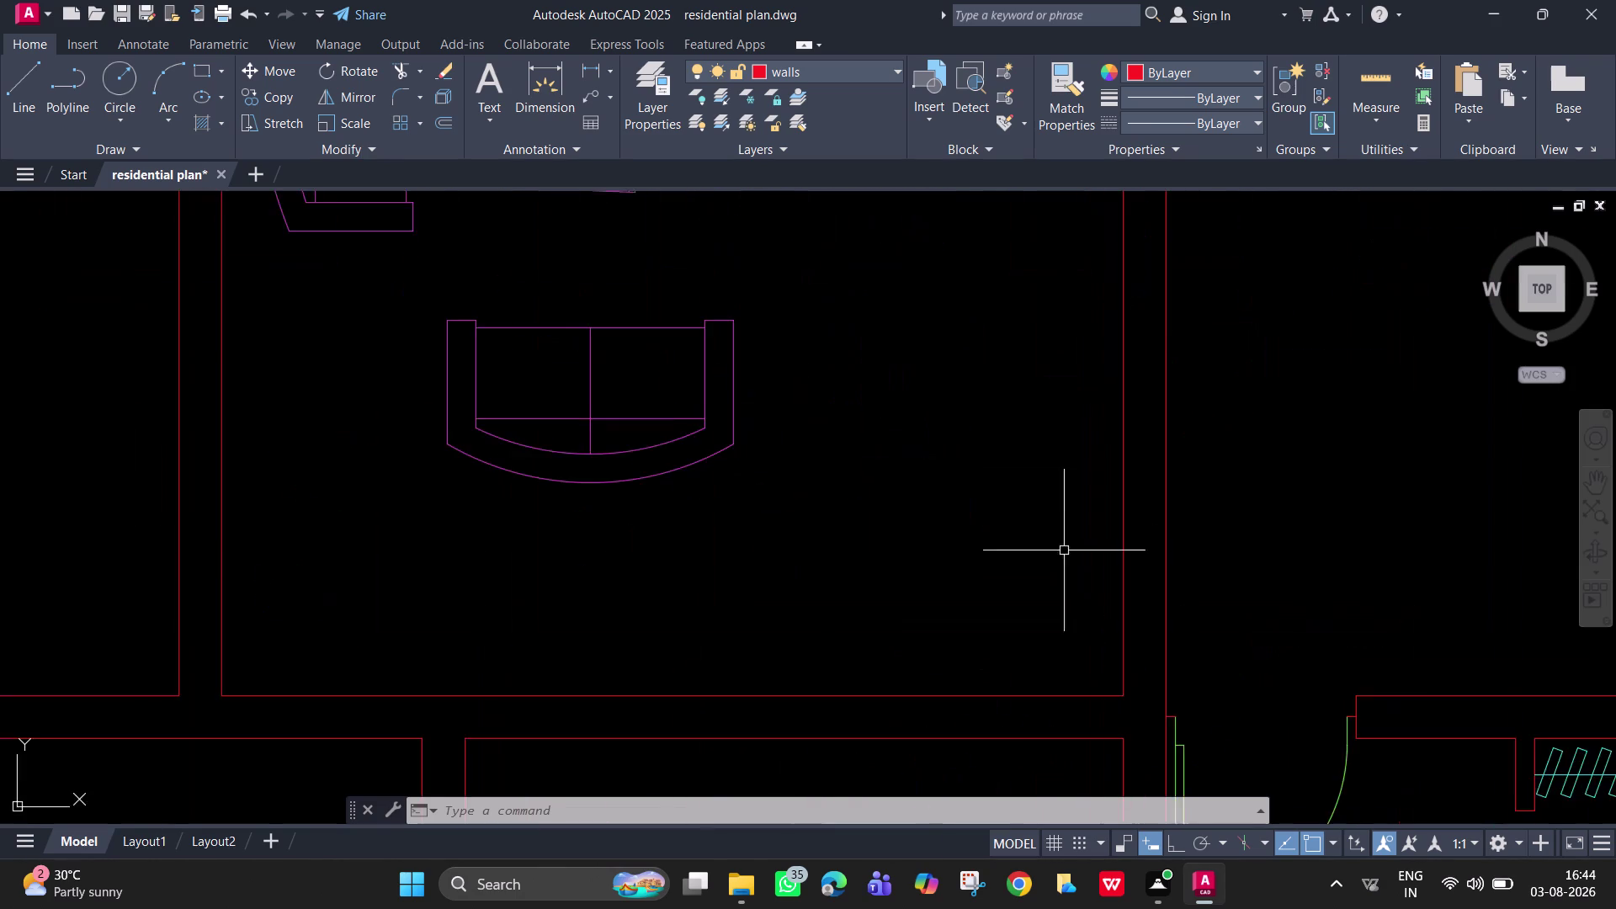
middle_drag(1064, 550, 1137, 175)
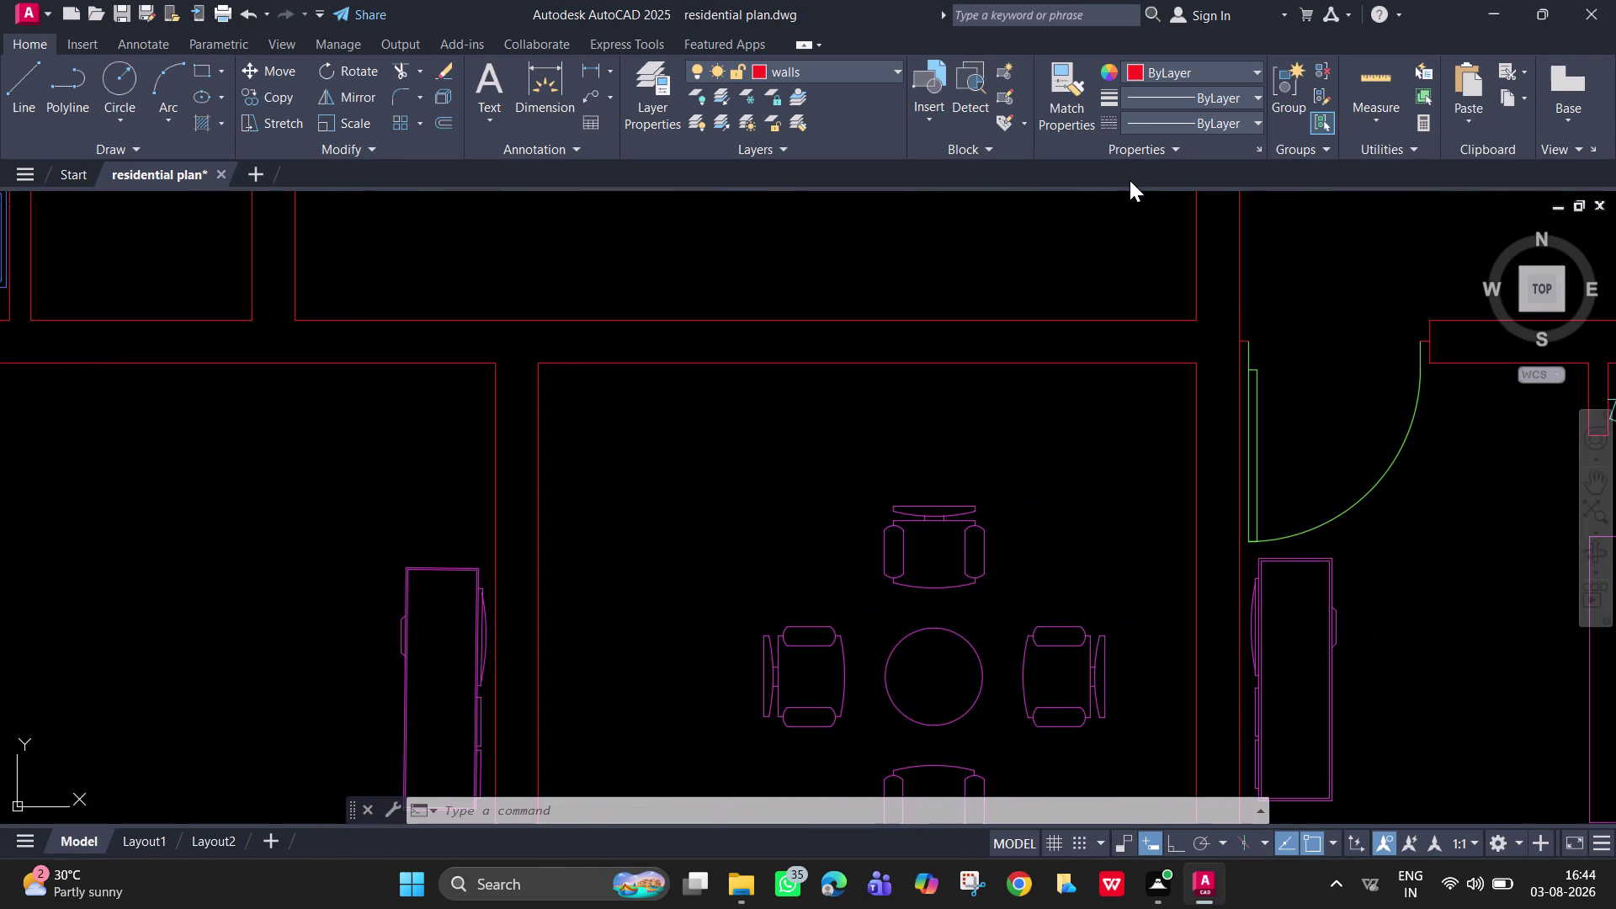
click(599, 65)
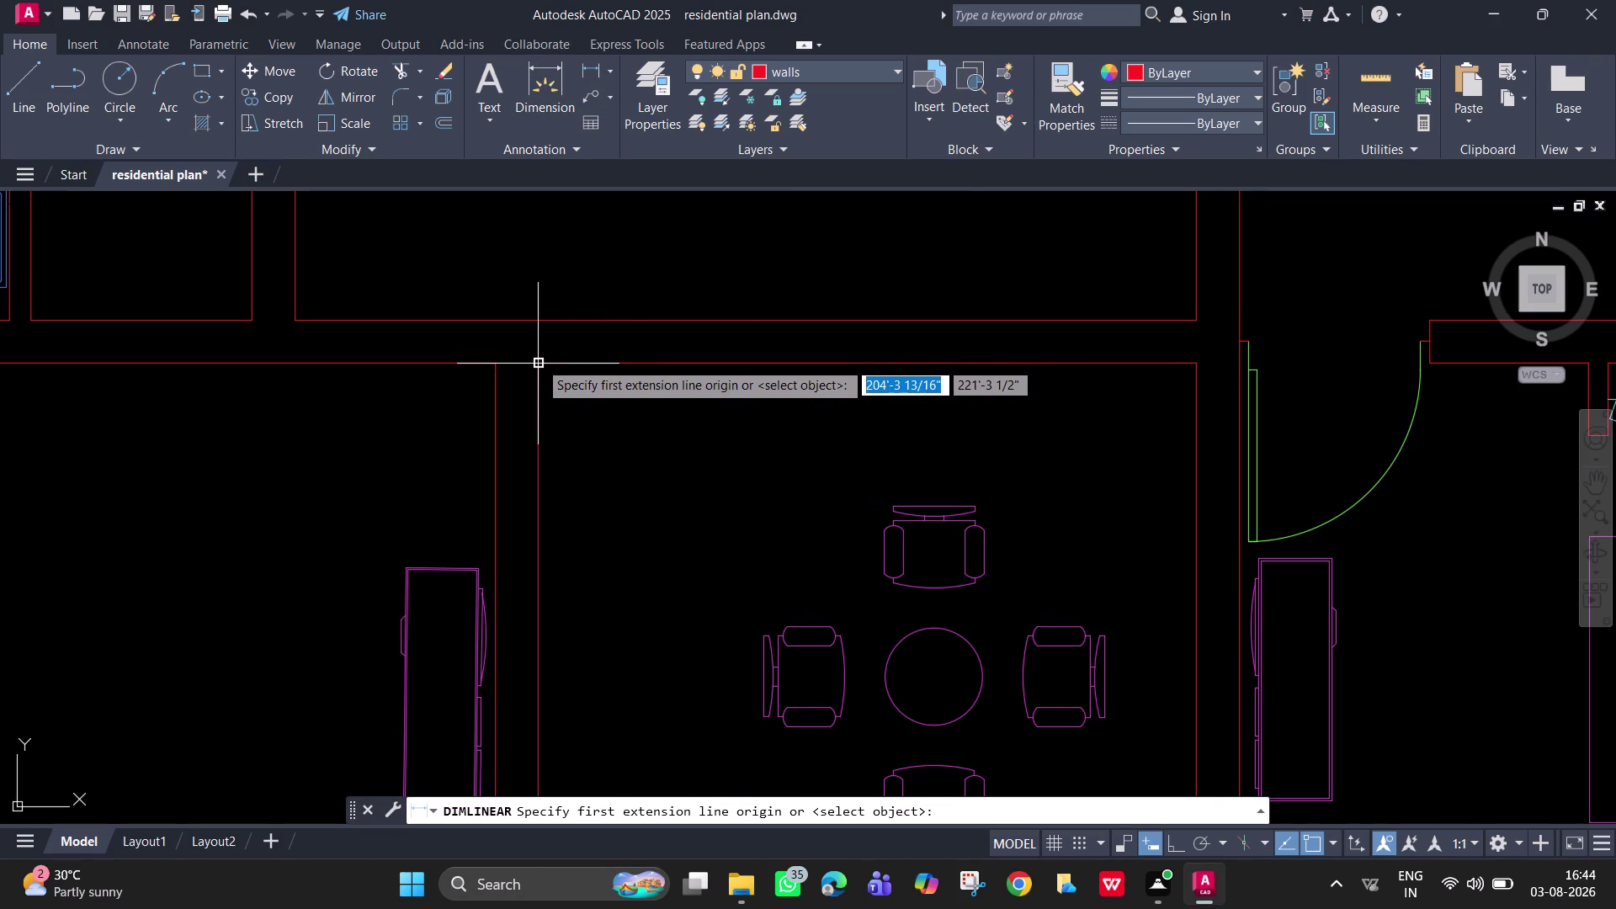
click(538, 361)
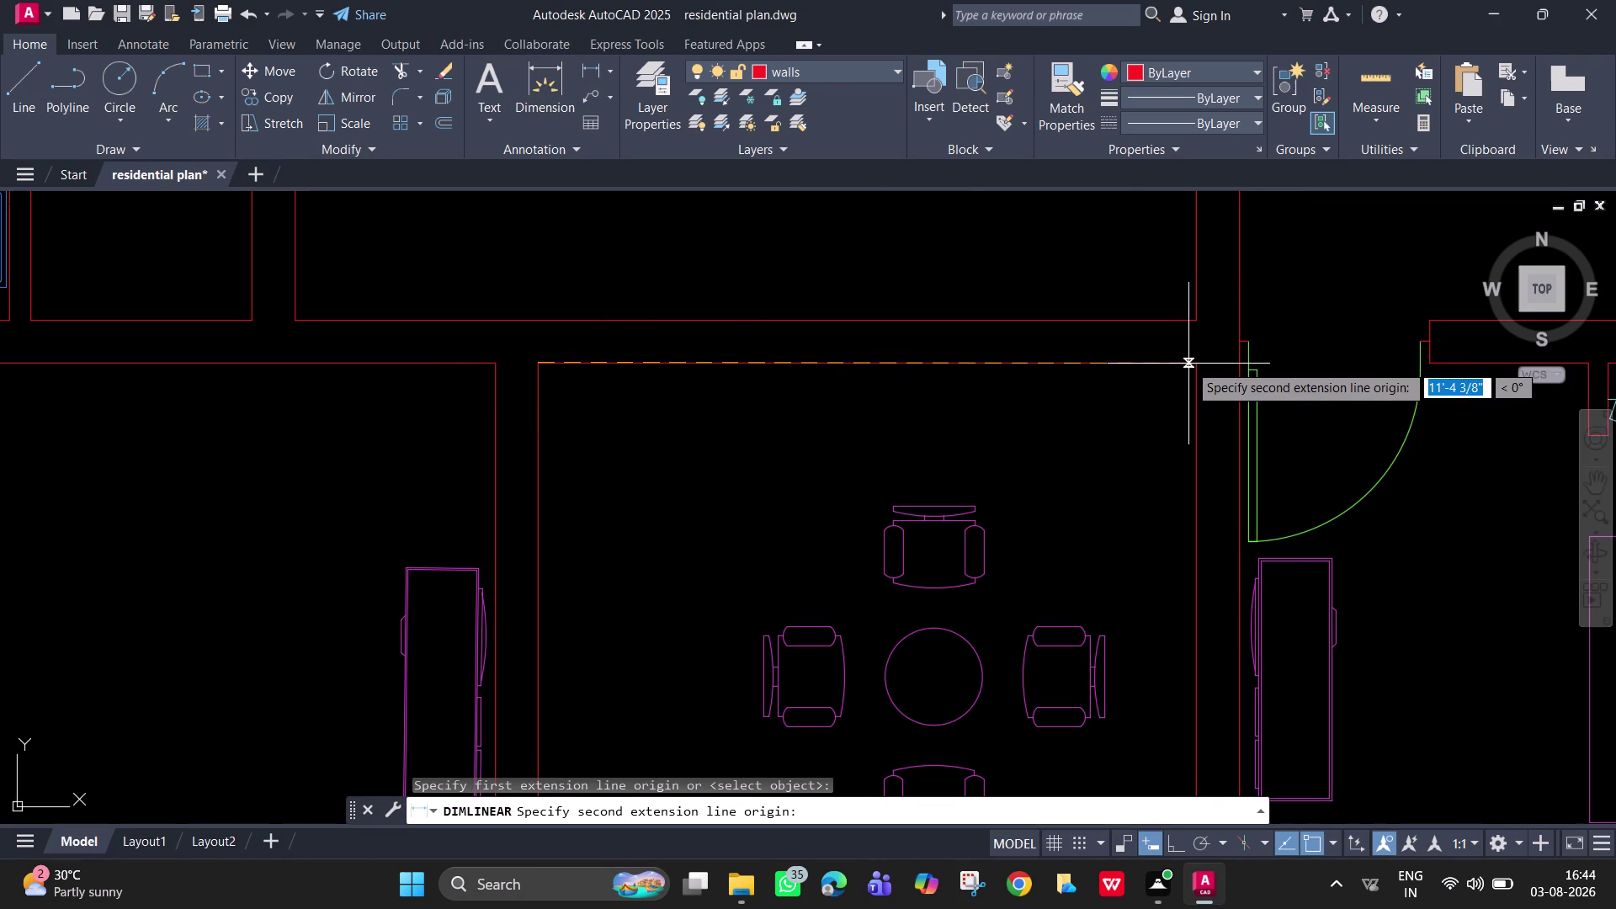
click(1194, 362)
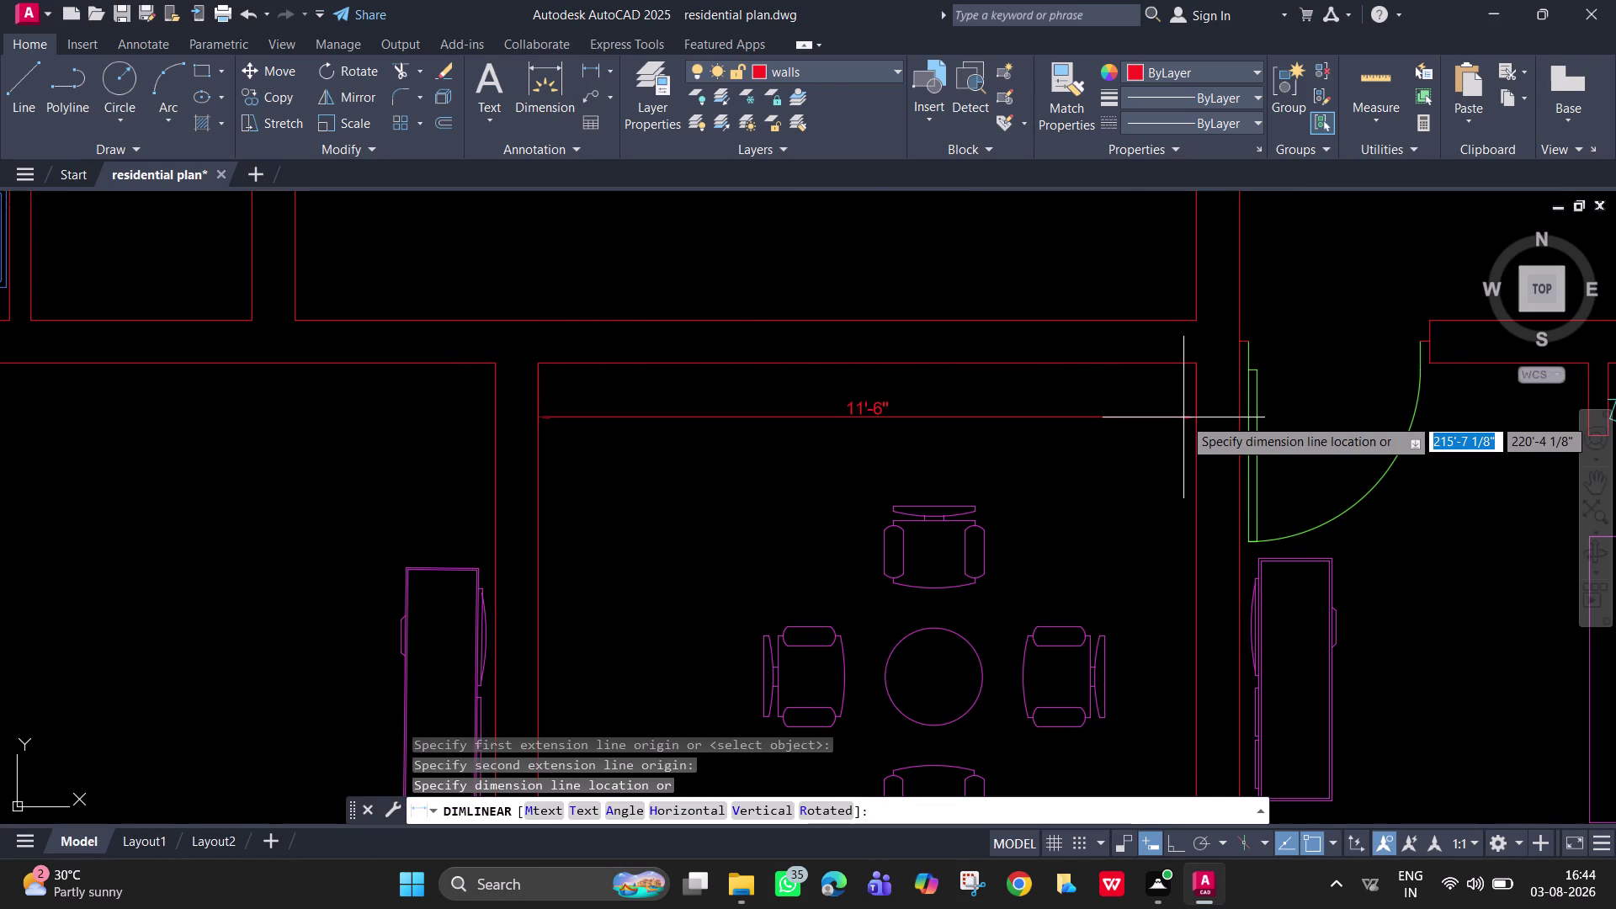
key(Escape)
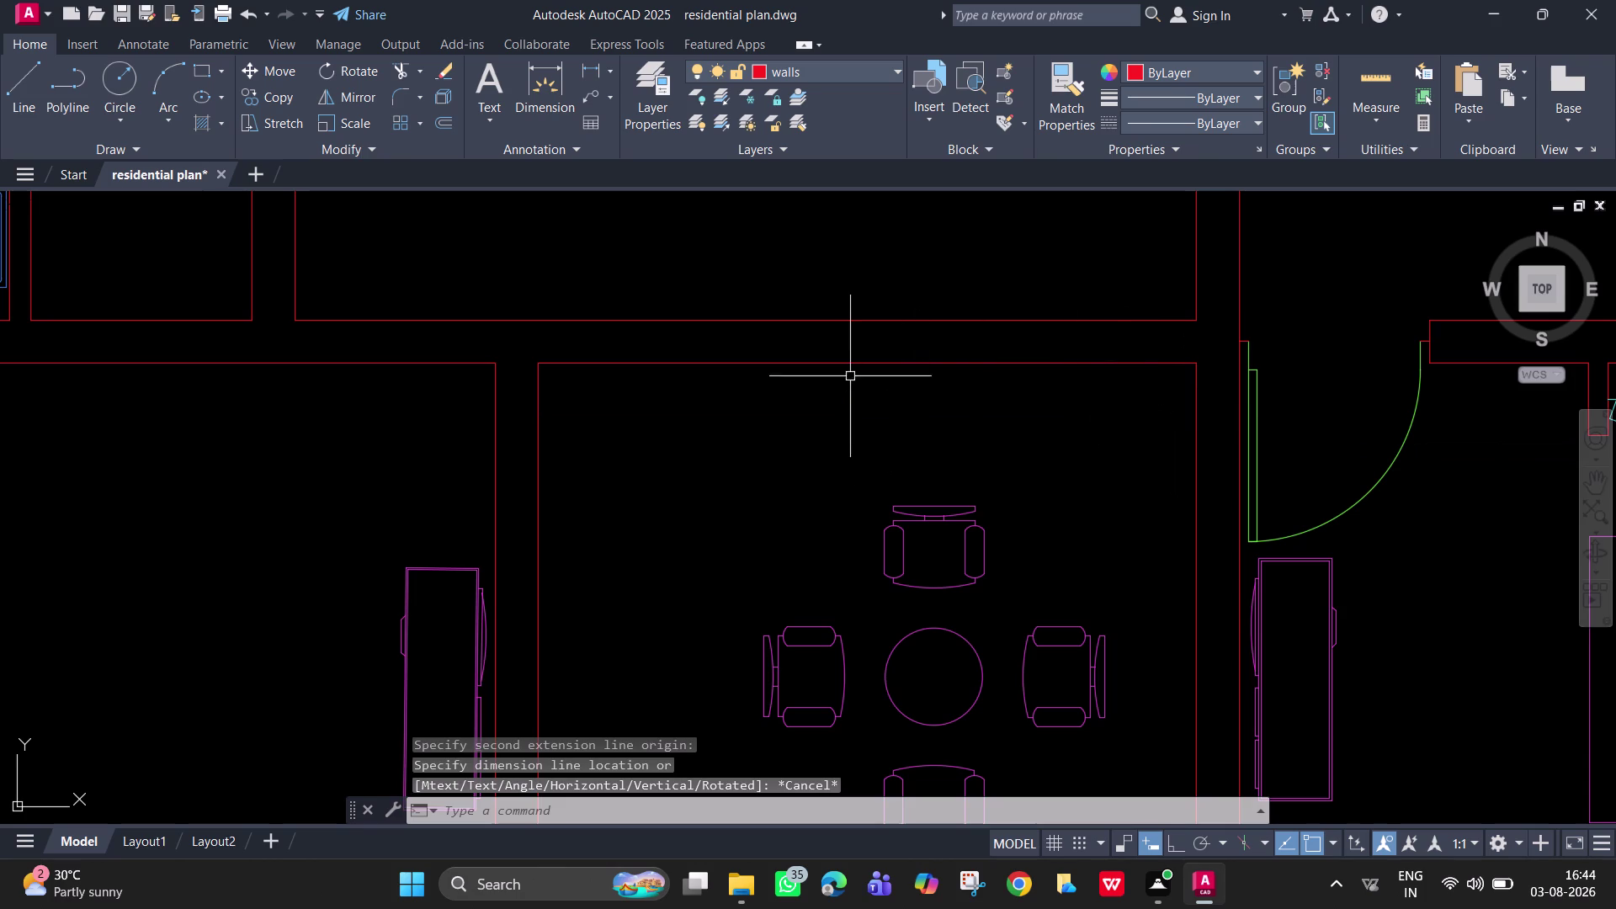
click(854, 365)
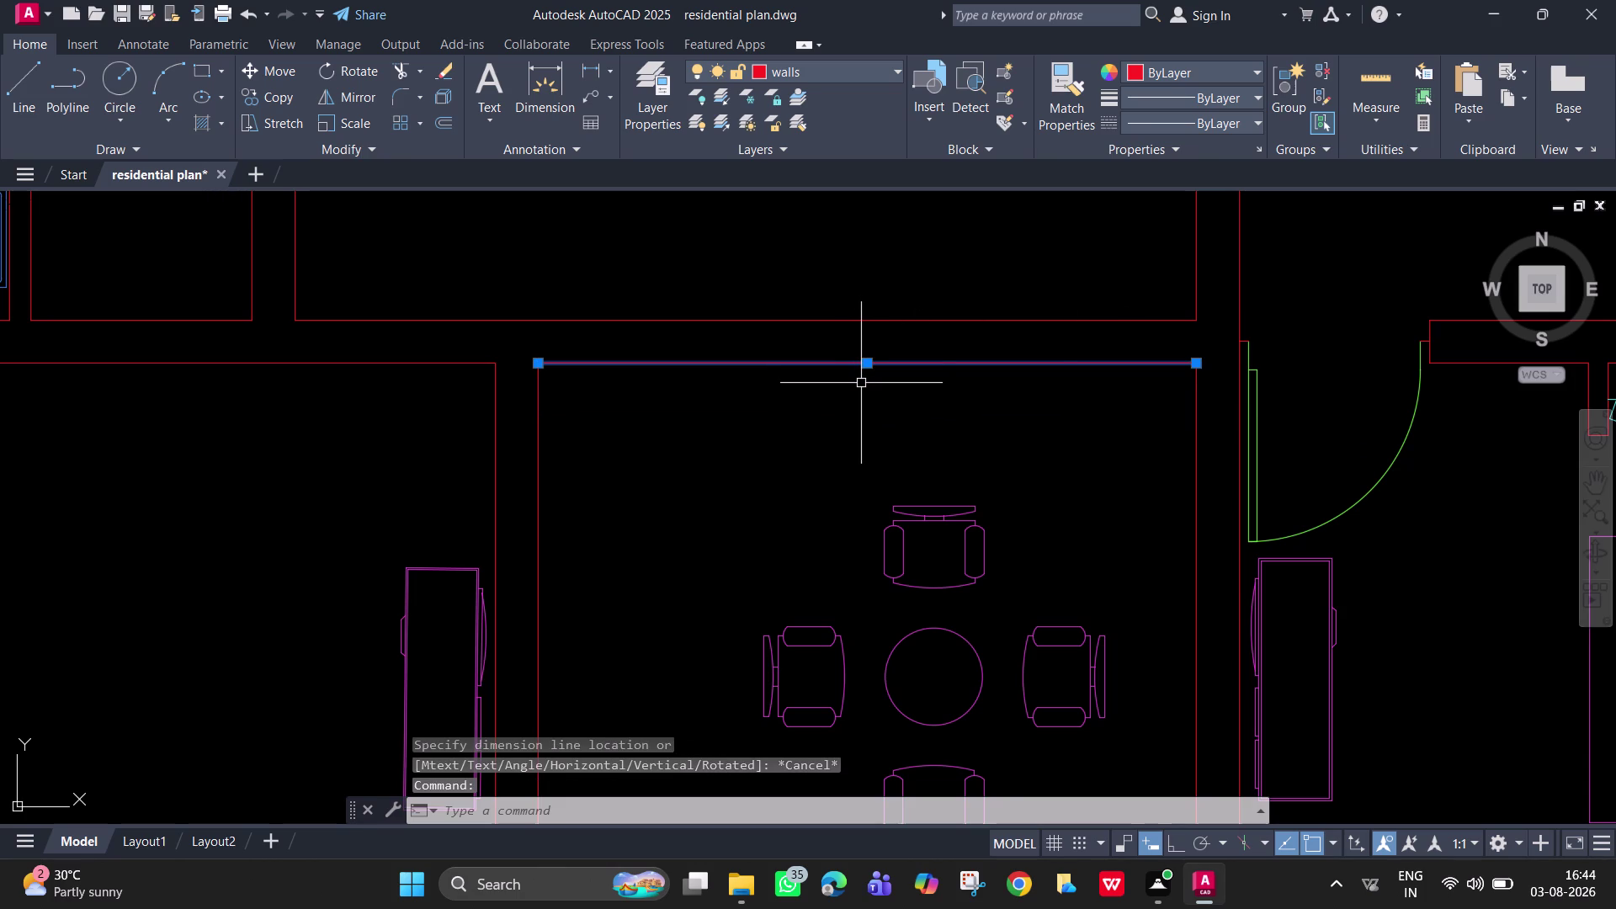
scroll(down, 3)
scroll(down, 3)
middle_drag(831, 404, 838, 462)
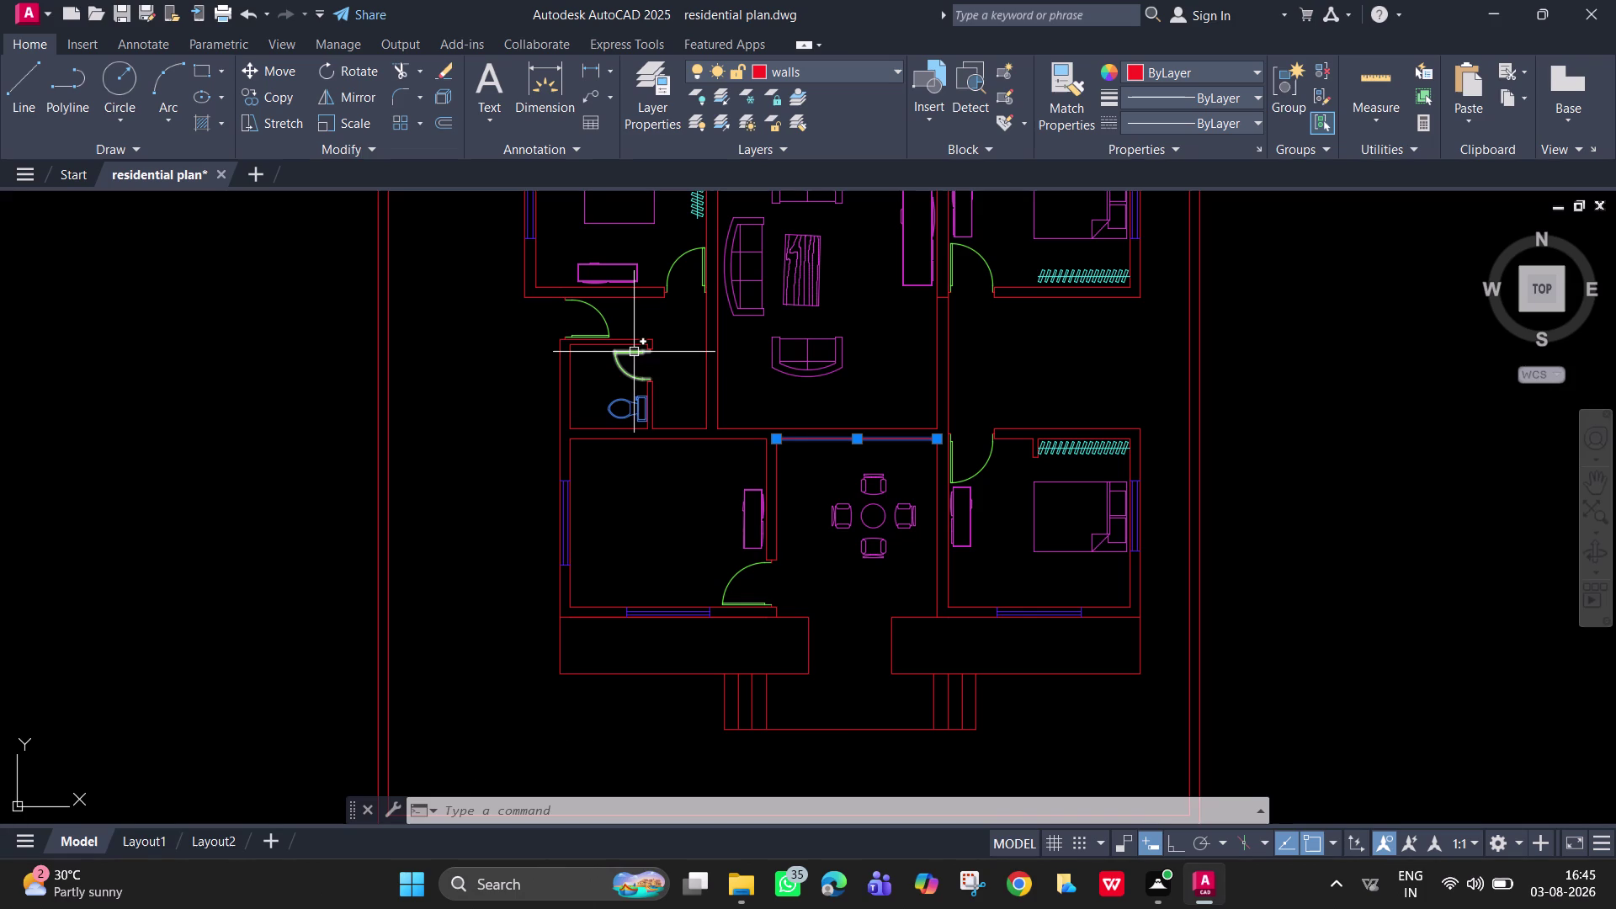
click(608, 329)
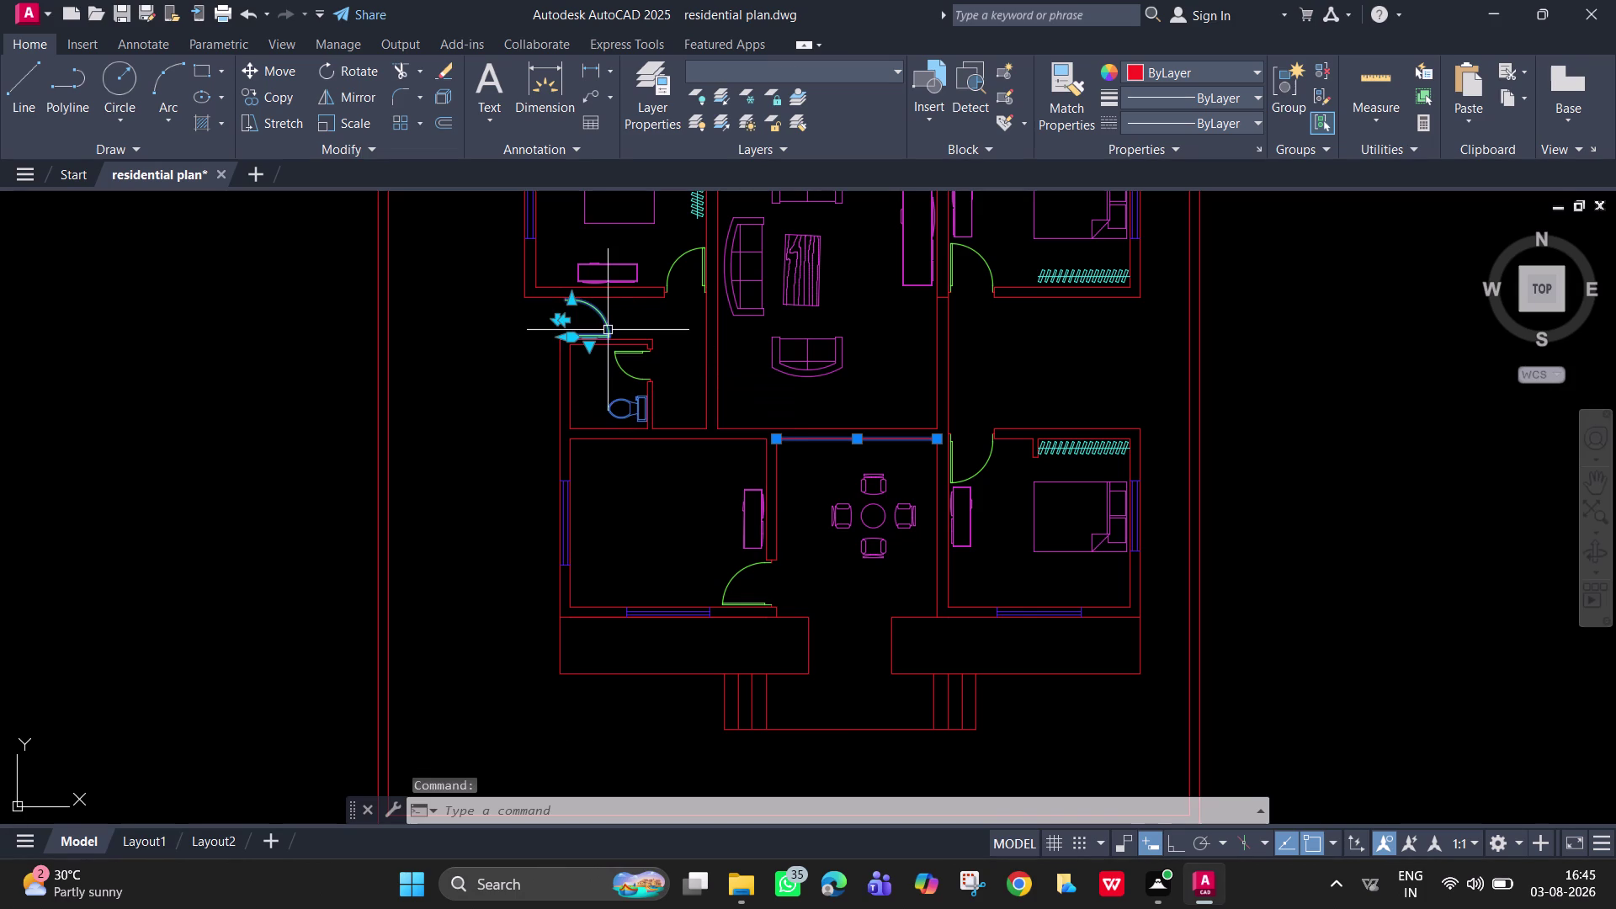
Copy the toilet door onto the living room's lower wall.
text(co)
key(space)
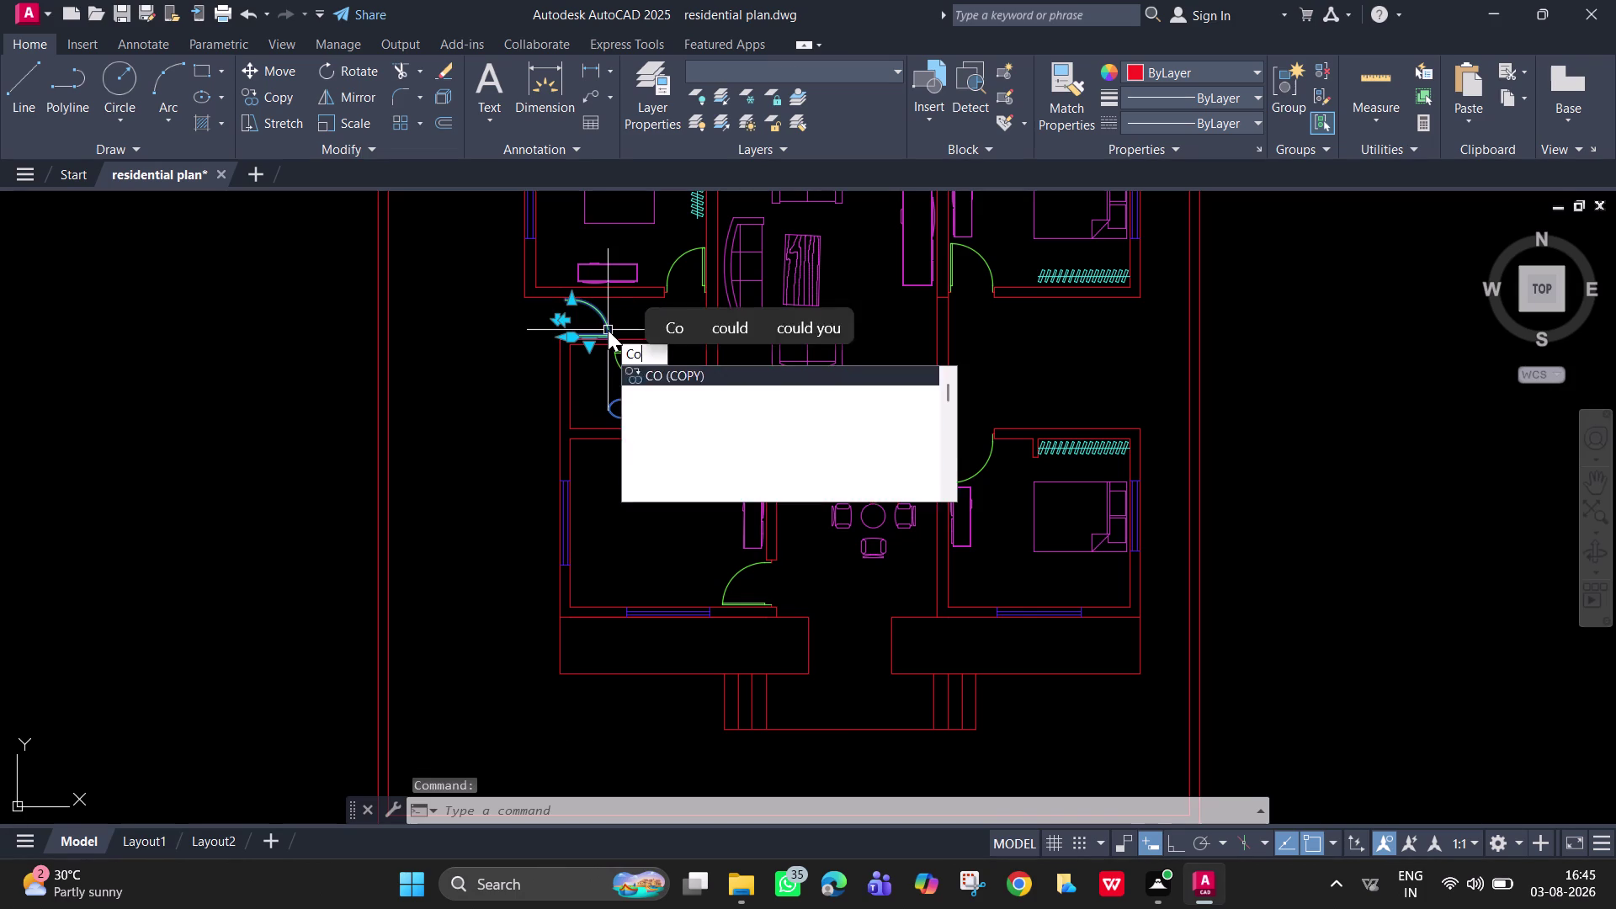
click(608, 330)
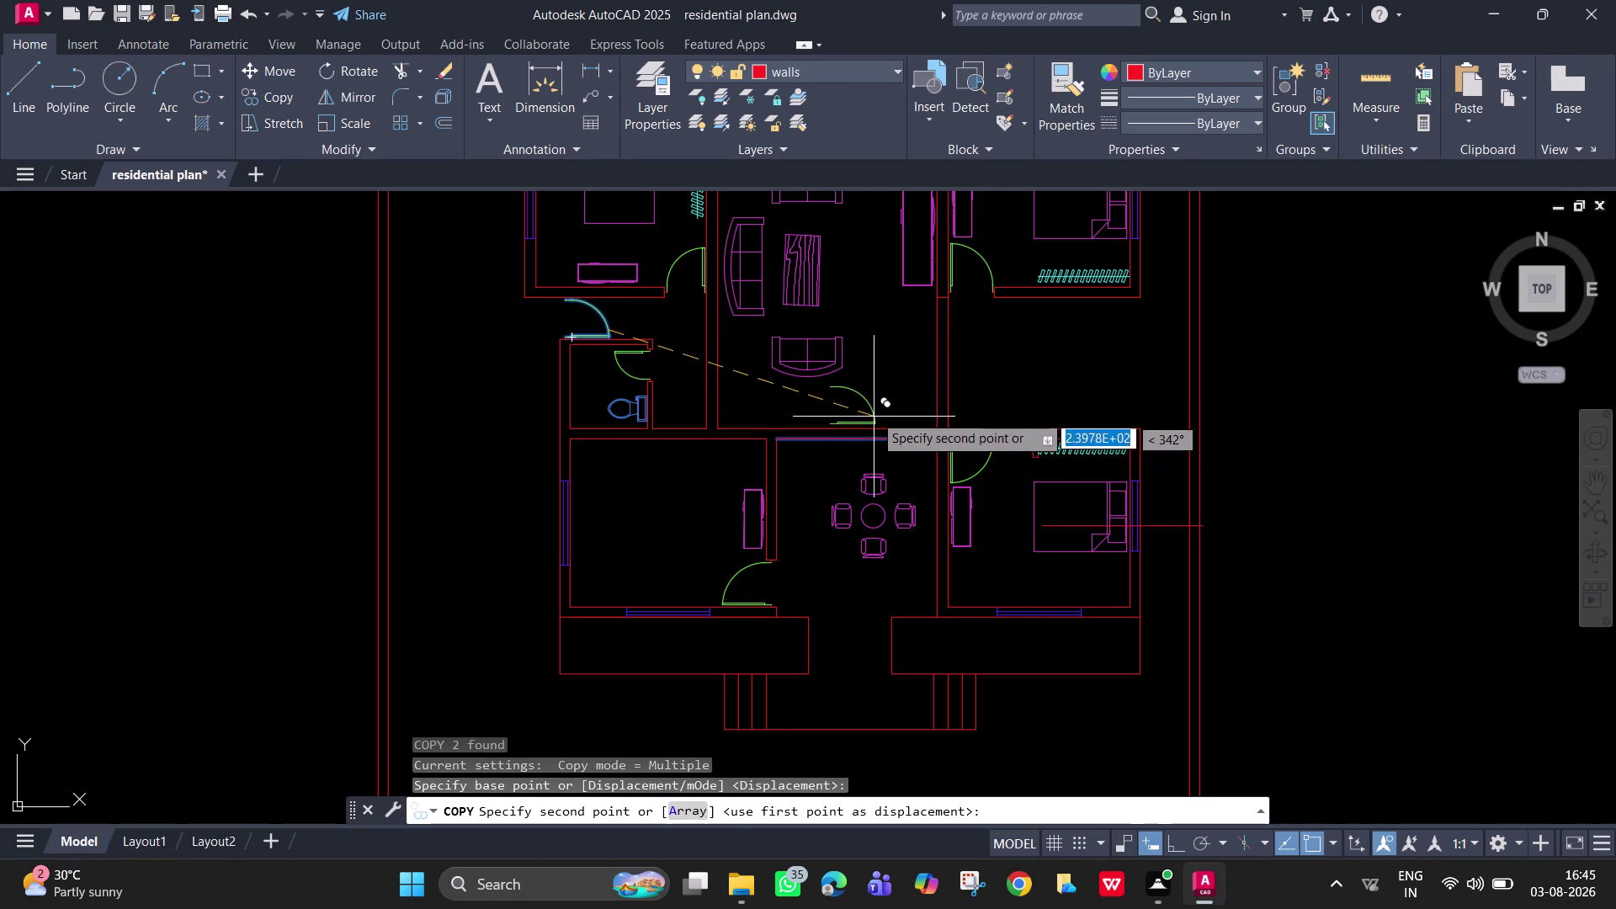
click(873, 410)
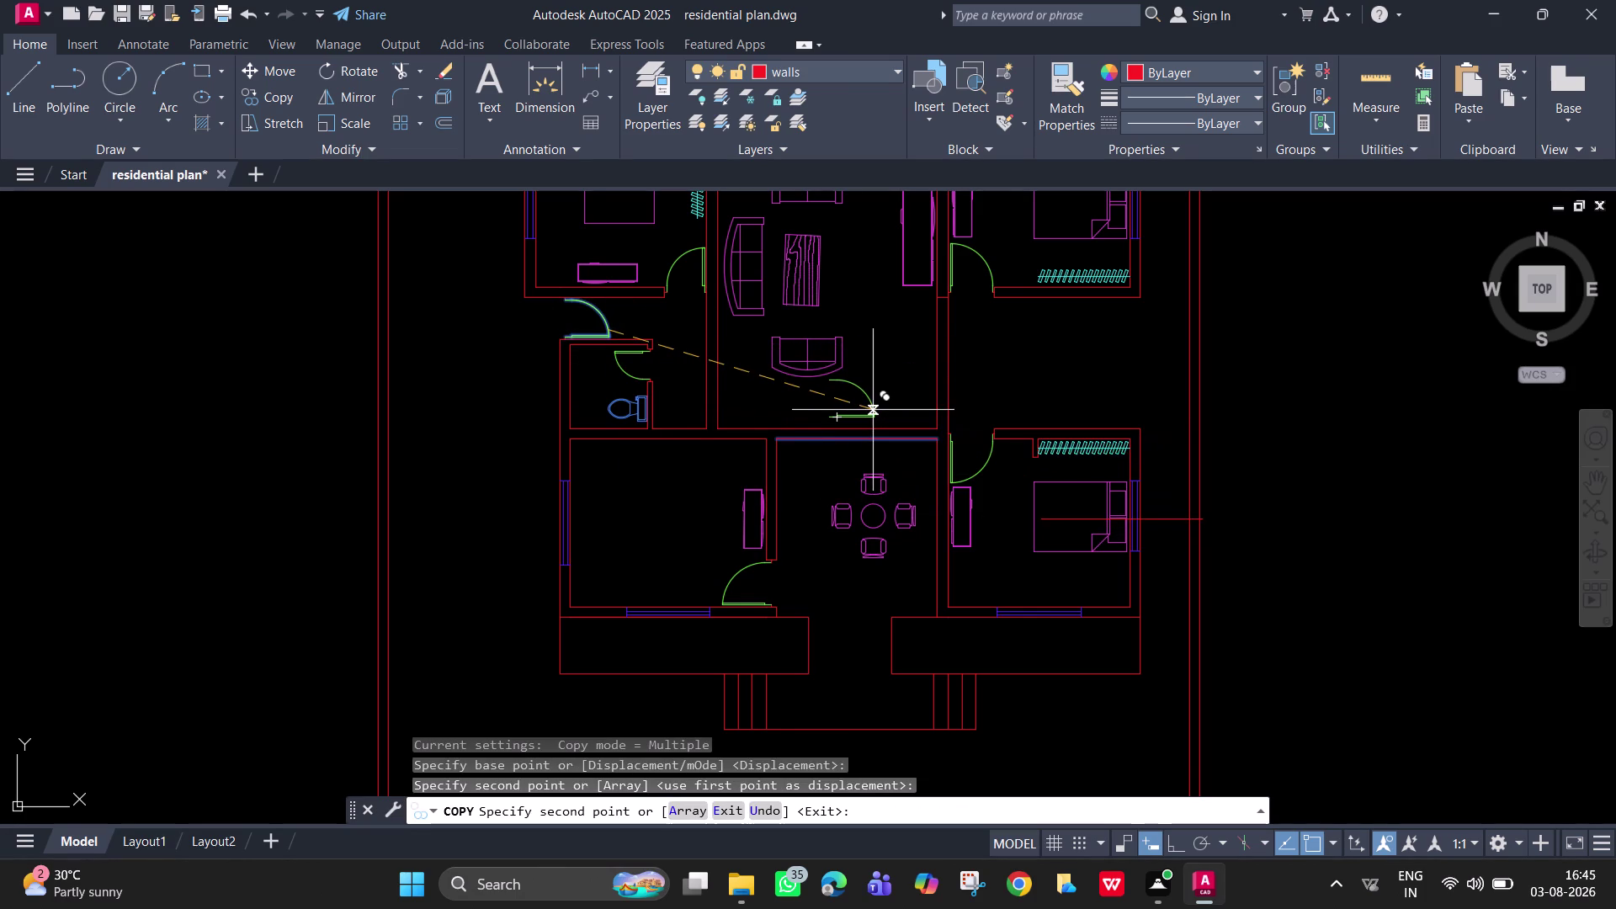
key(Escape)
Rotate the copied door 270° about its hinge with Ortho on.
scroll(up, 3)
click(864, 408)
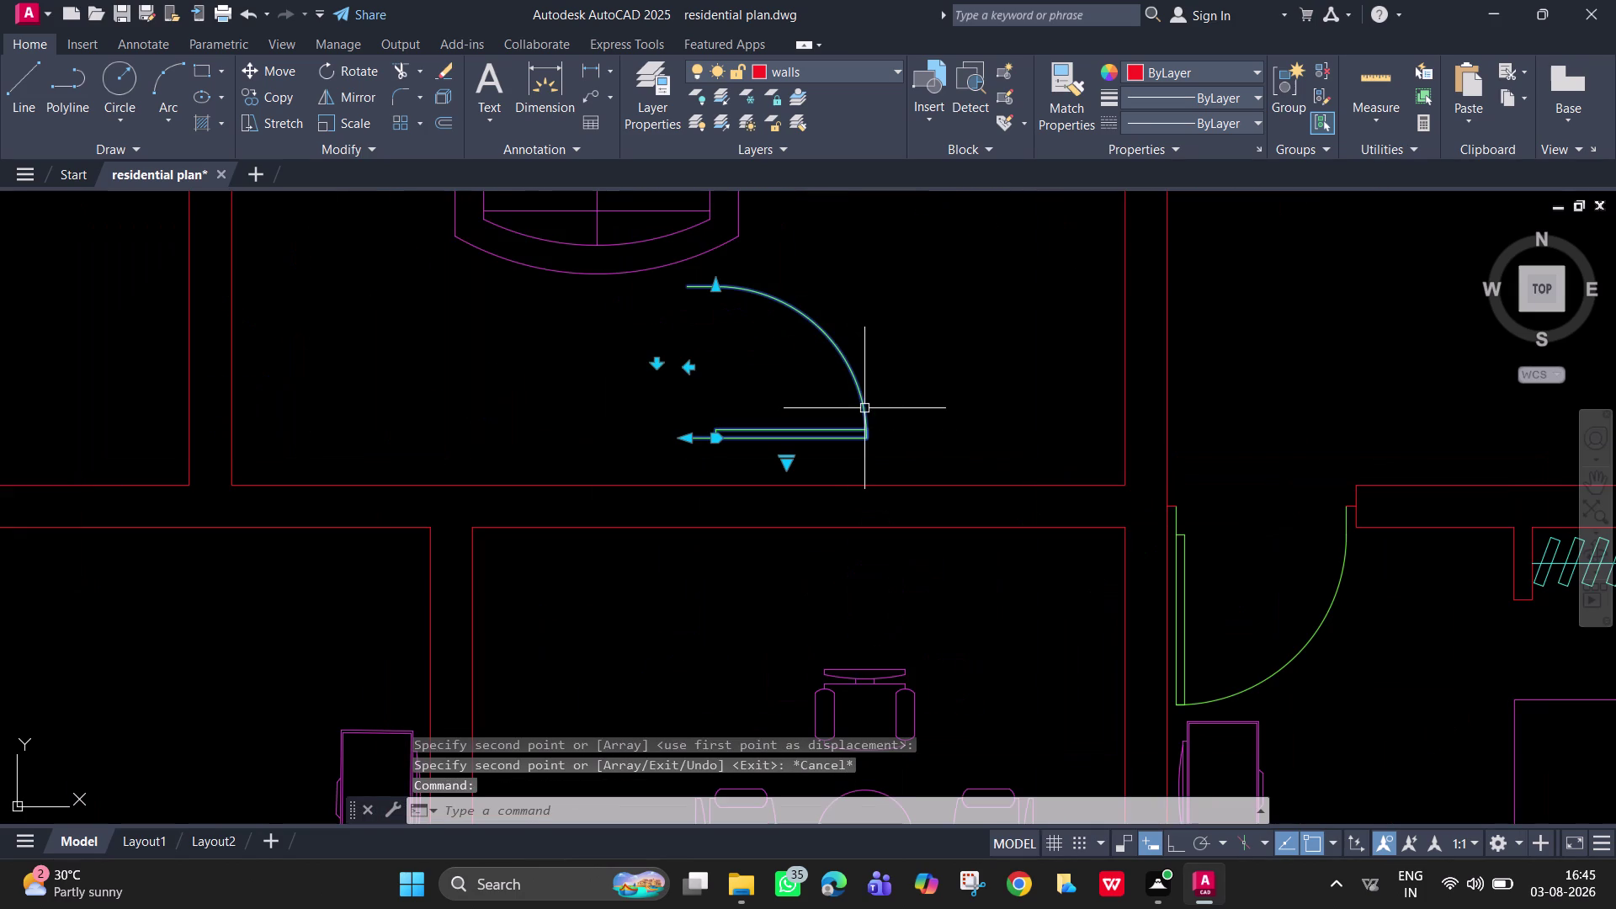
text(mi)
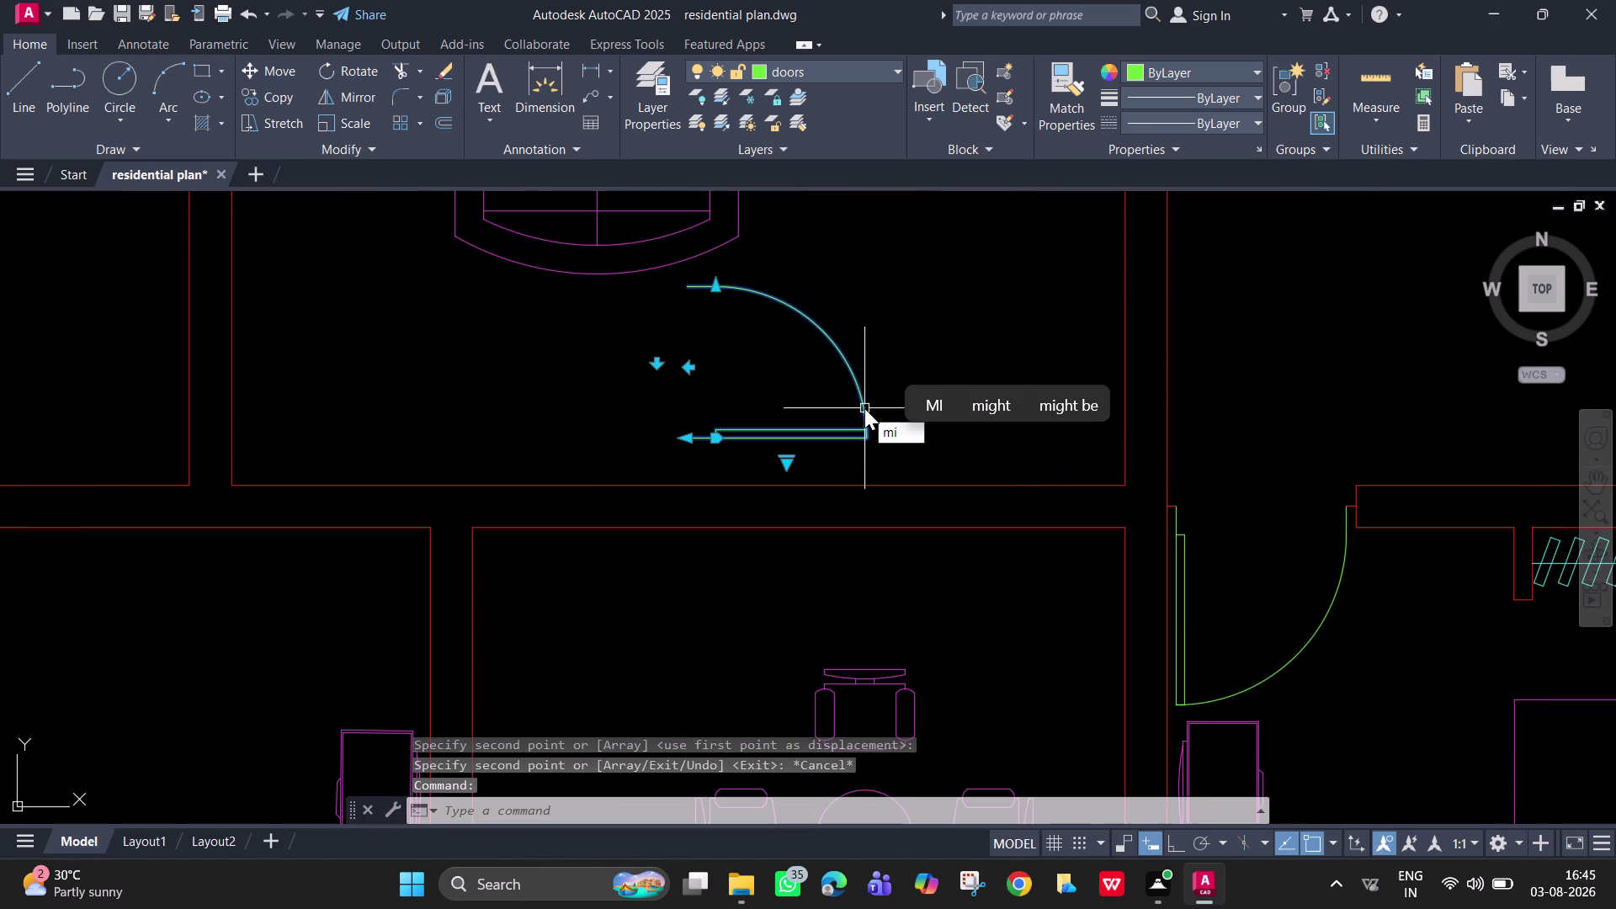
key(BackSpace)
key(BackSpace)
key(r)
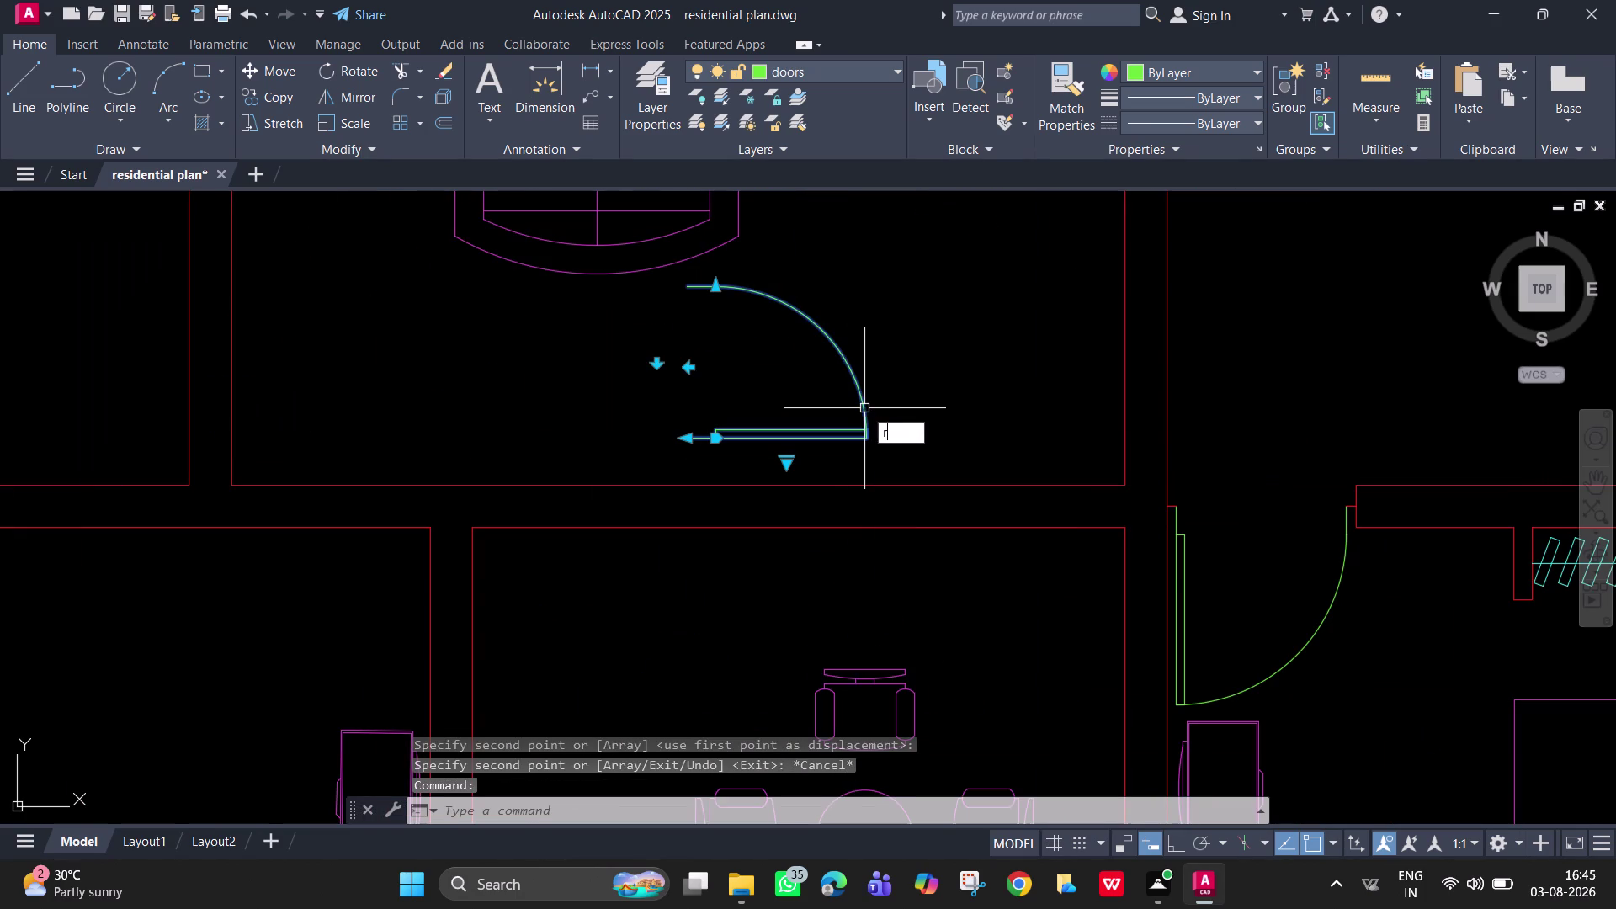
key(p)
key(BackSpace)
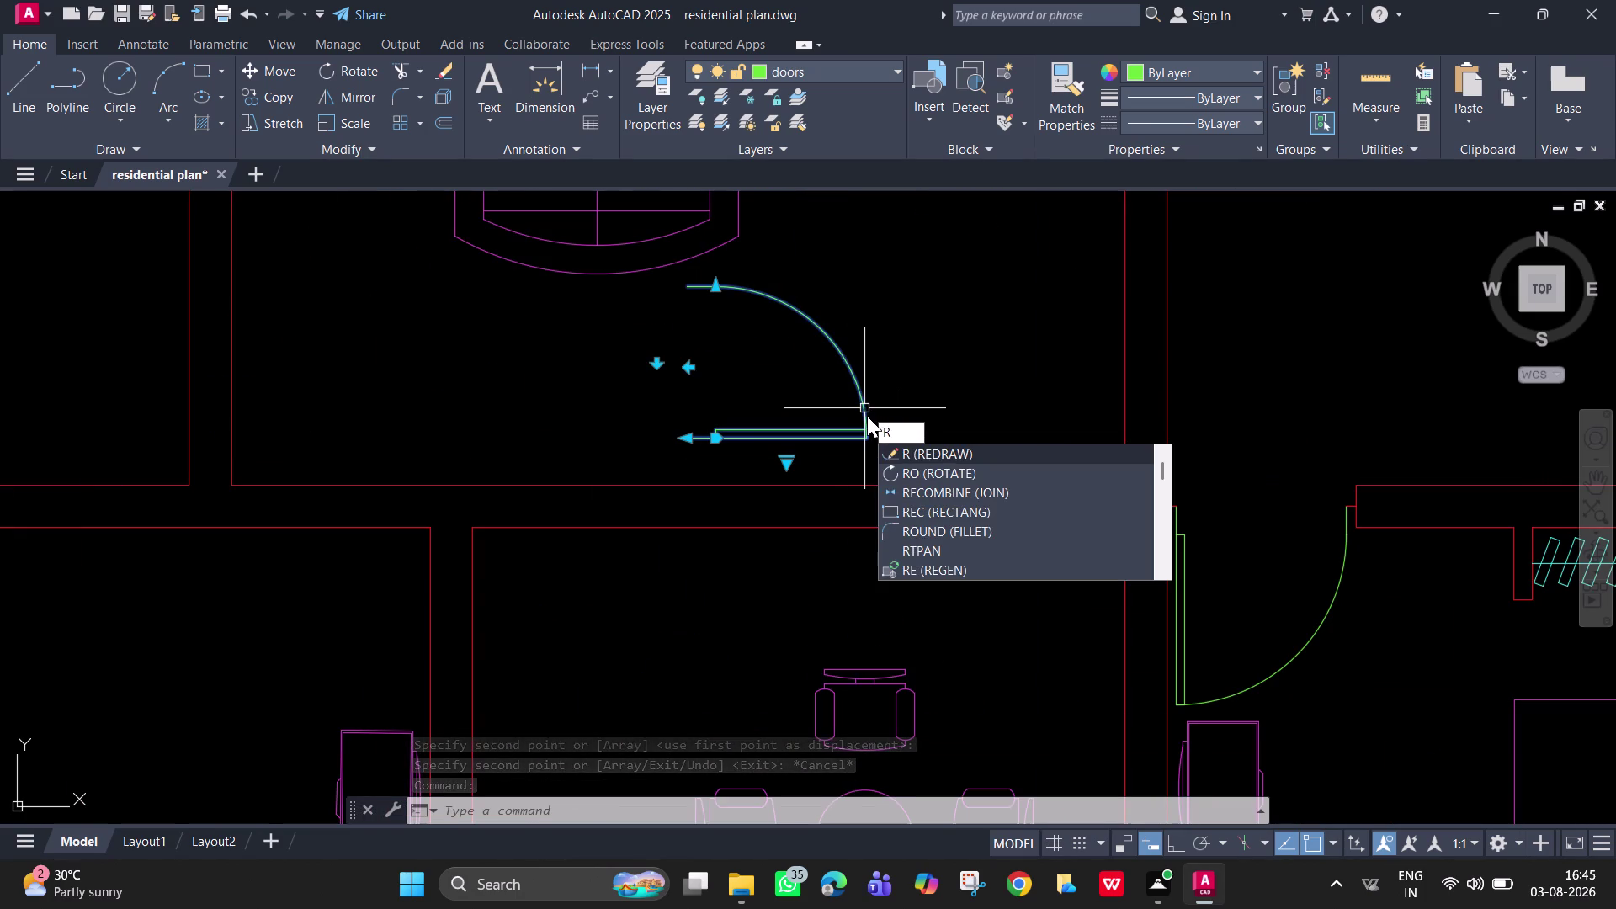
text(o)
key(space)
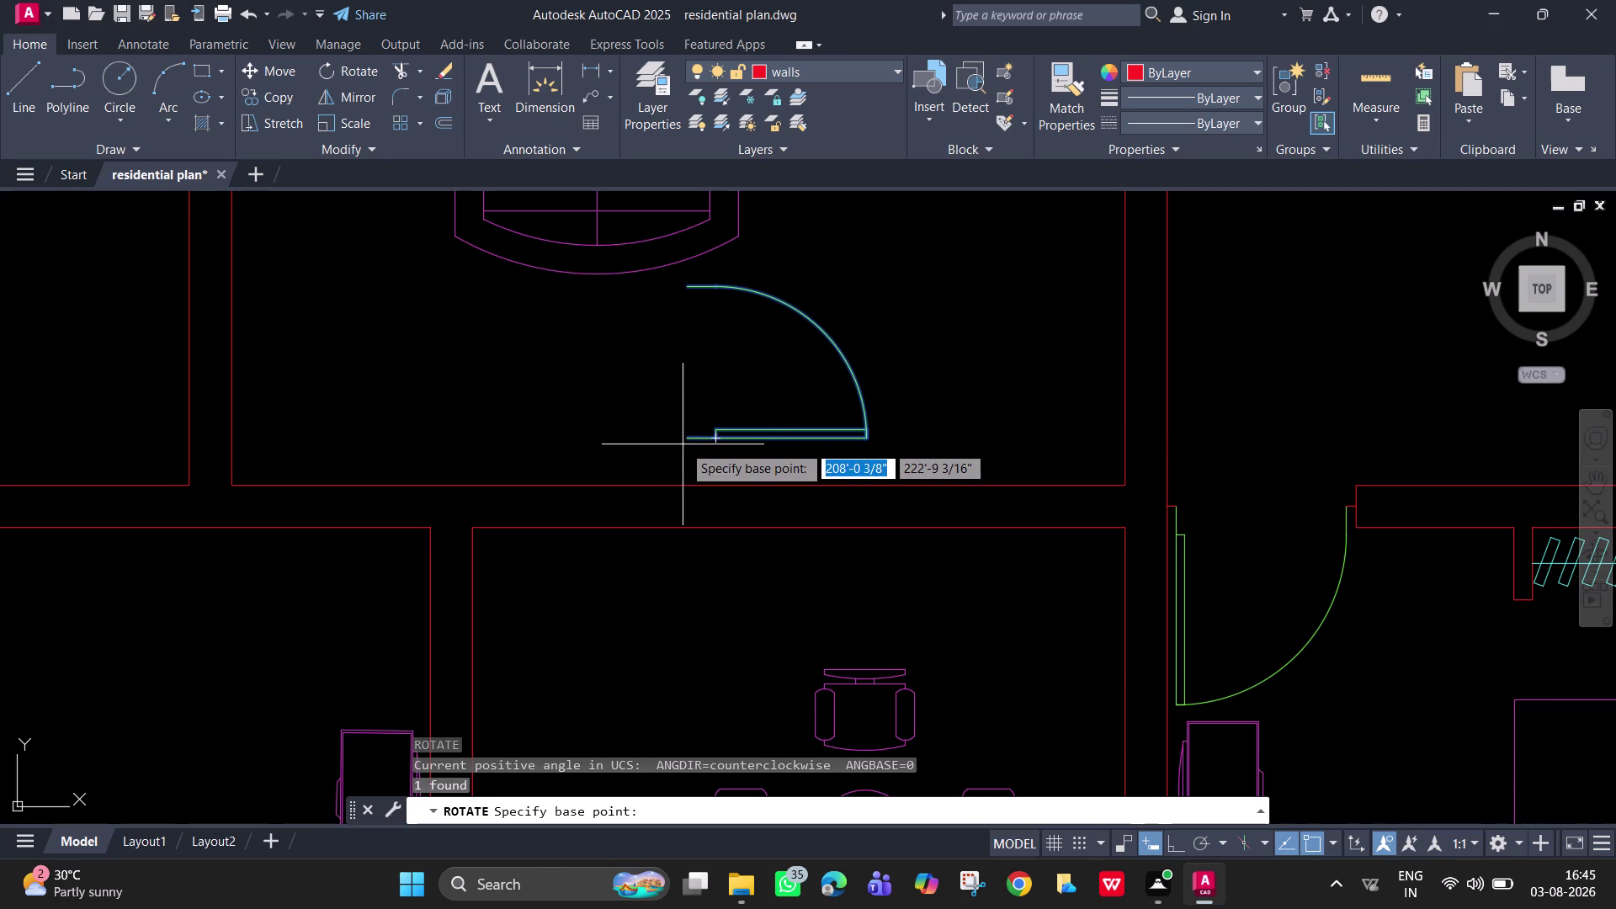
click(689, 438)
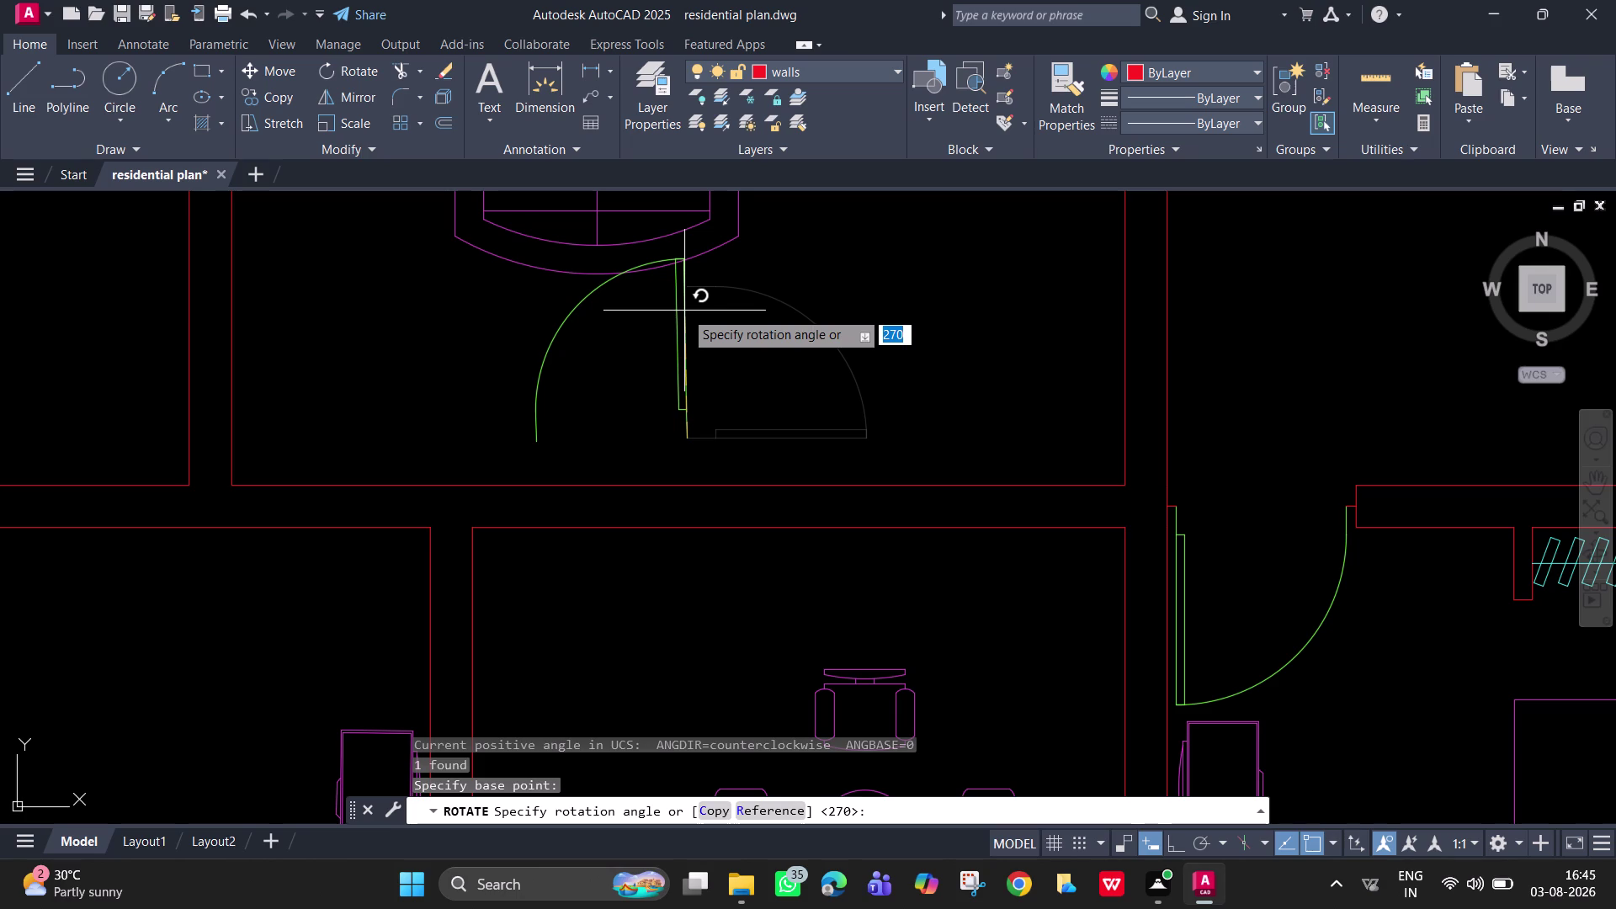
key(F8)
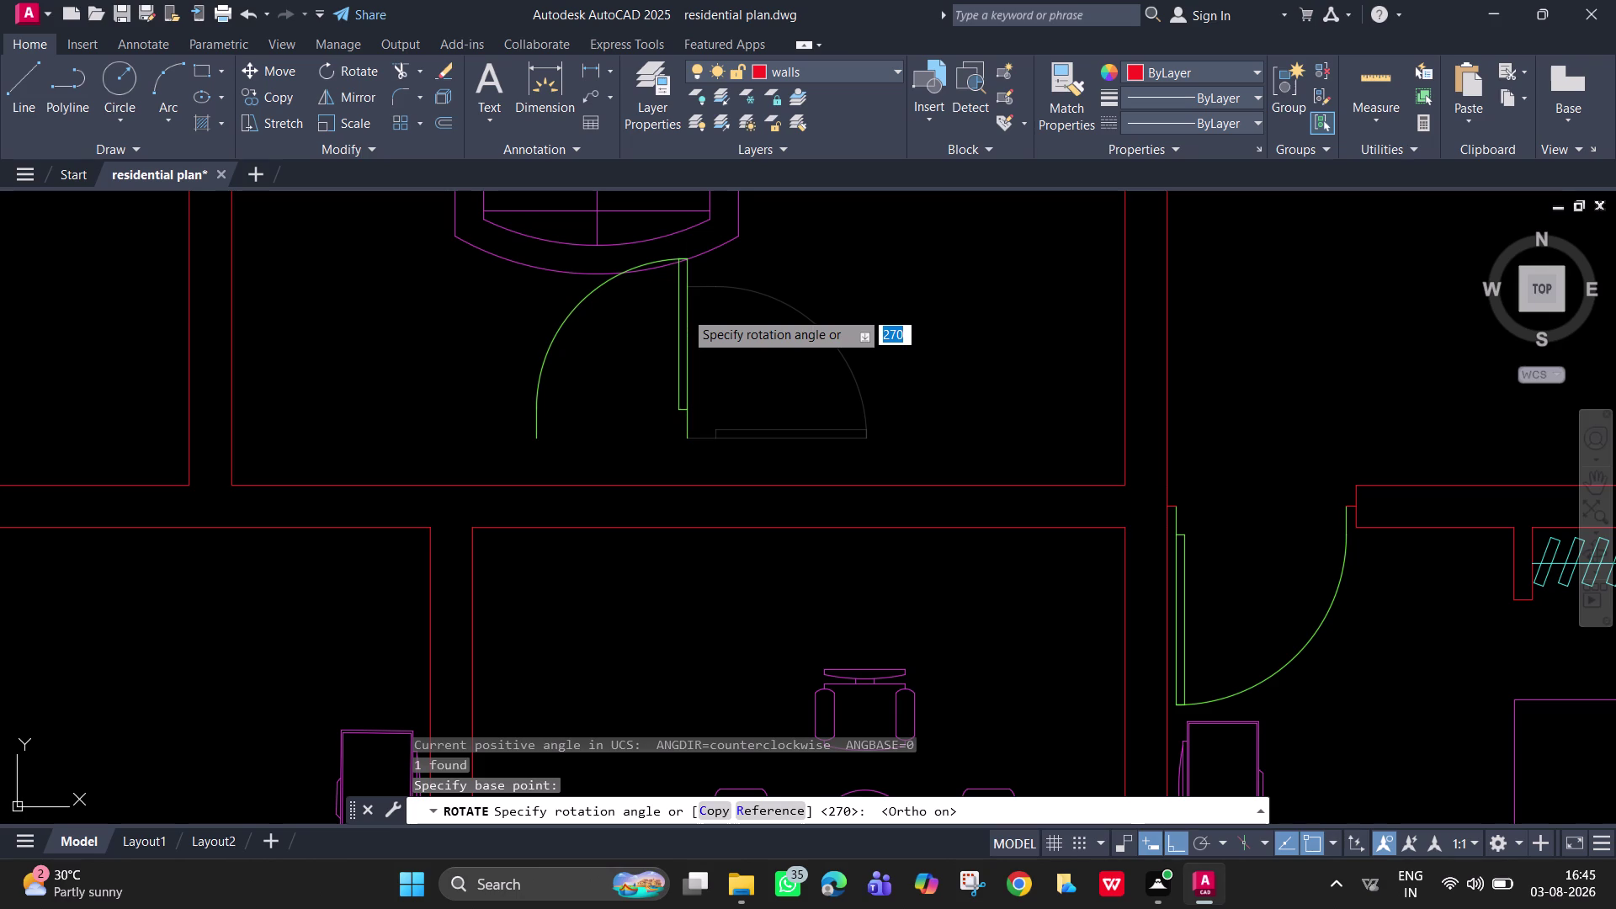
click(684, 311)
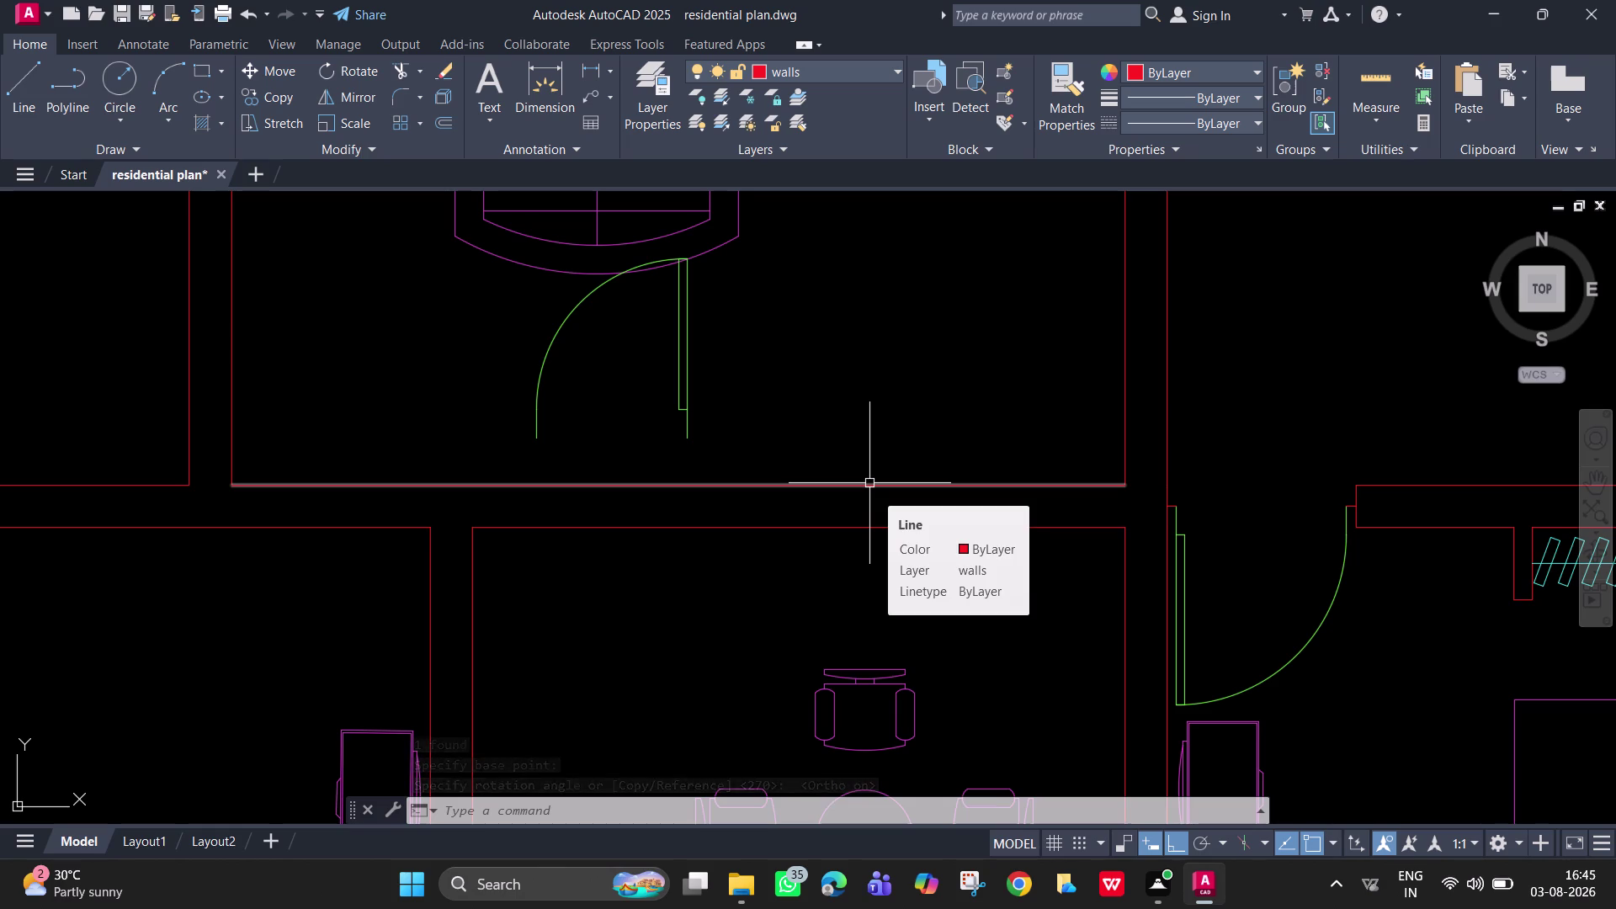
Draw a short line near the dining room wall, then delete it as a stray.
scroll(down, 3)
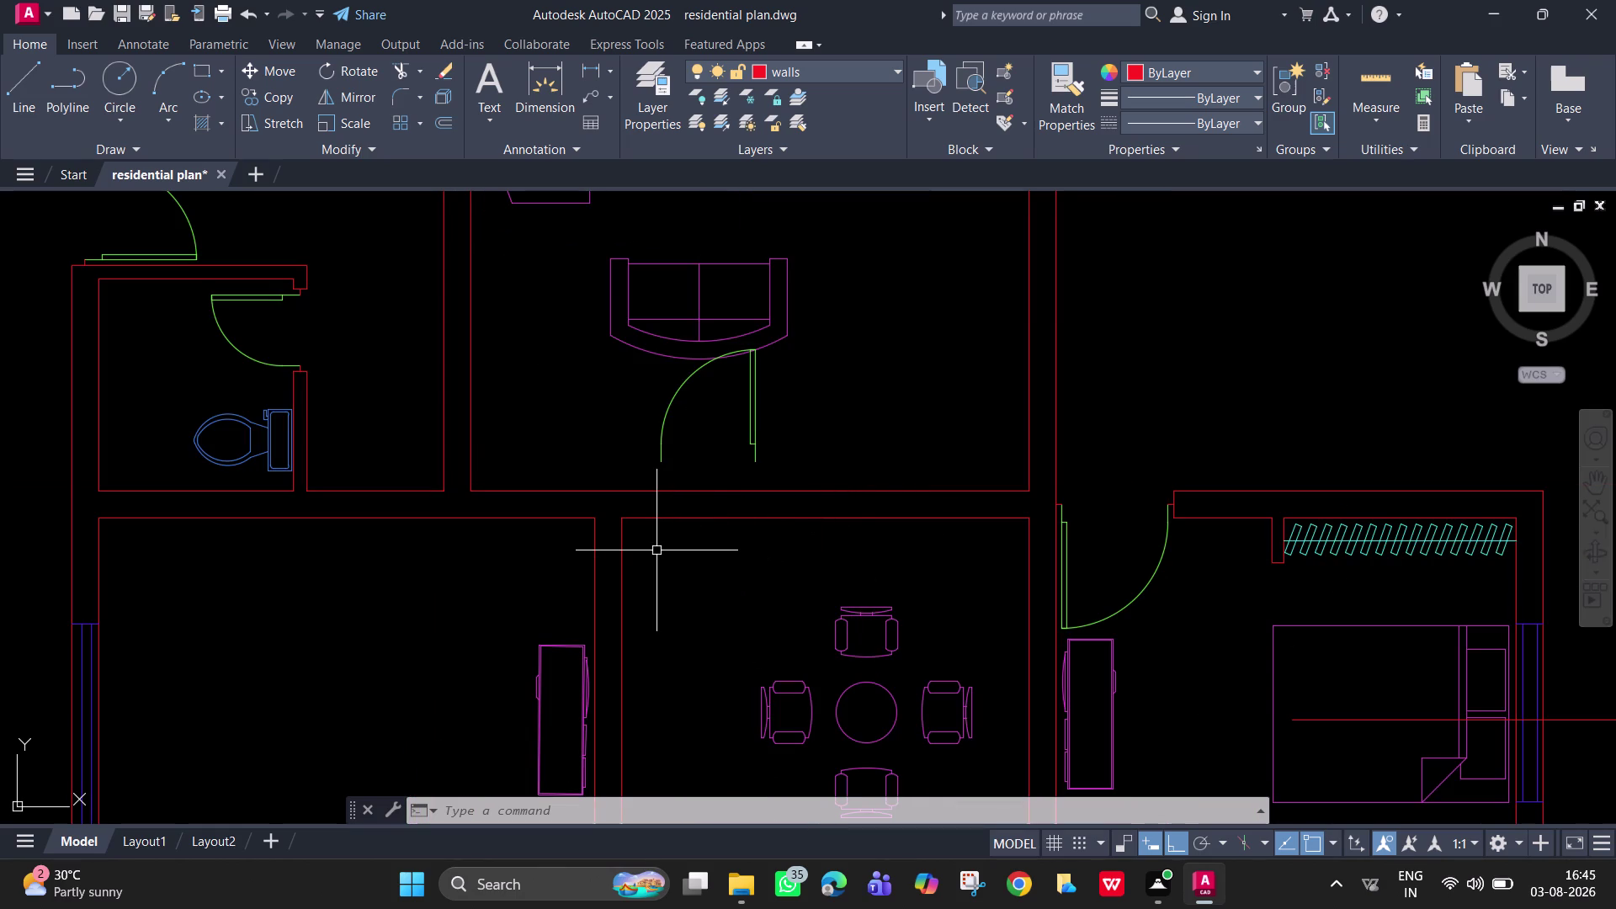
key(l)
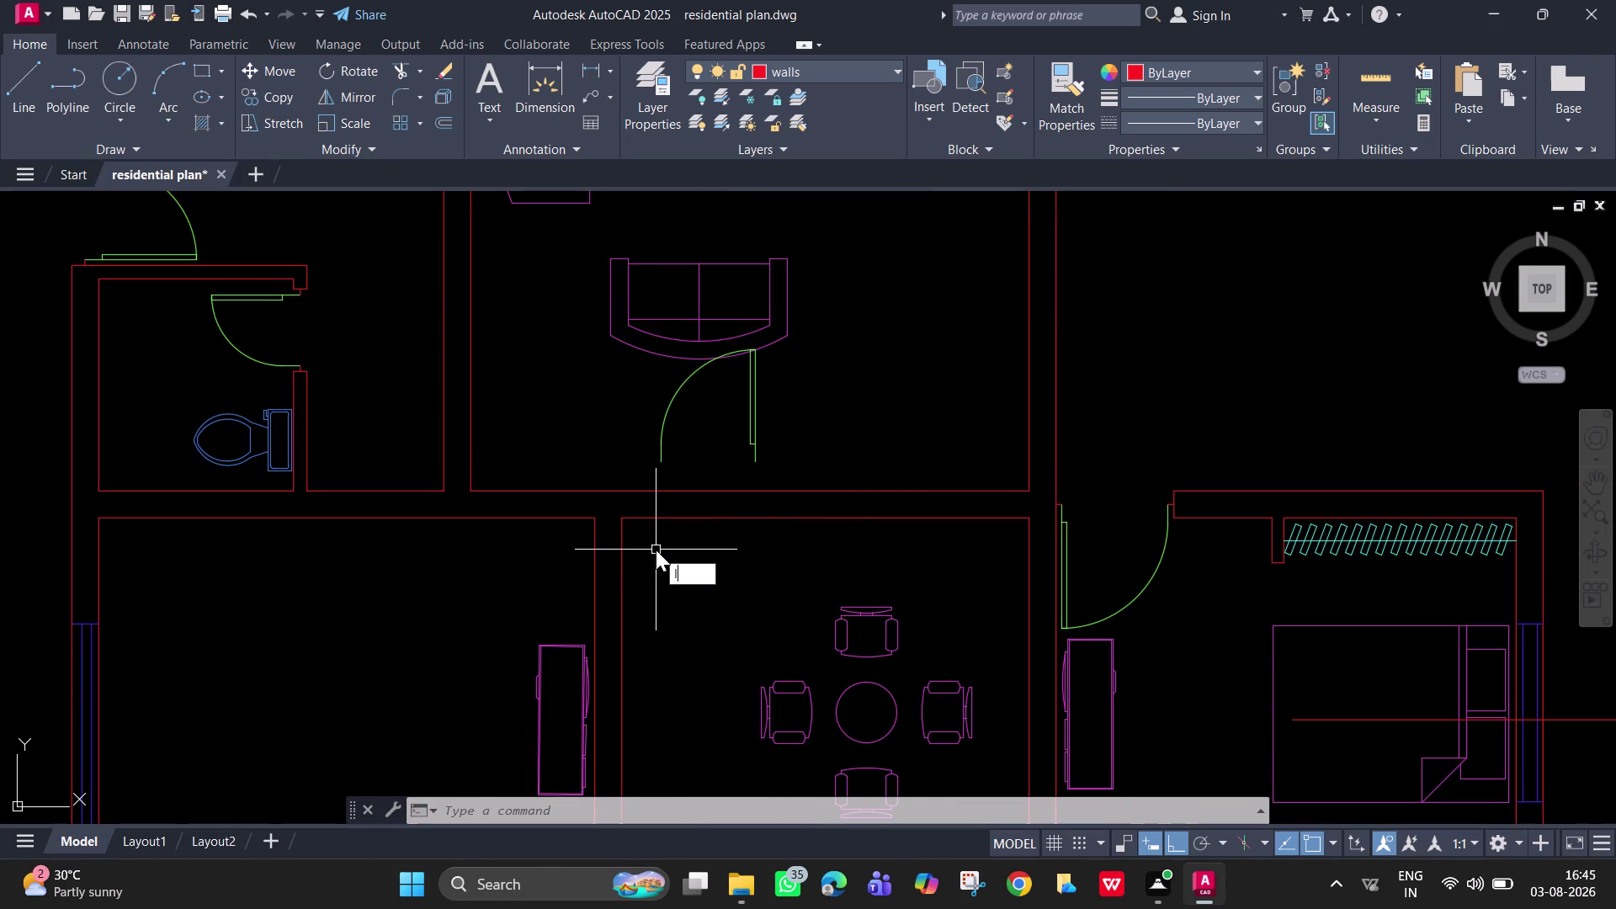
key(Return)
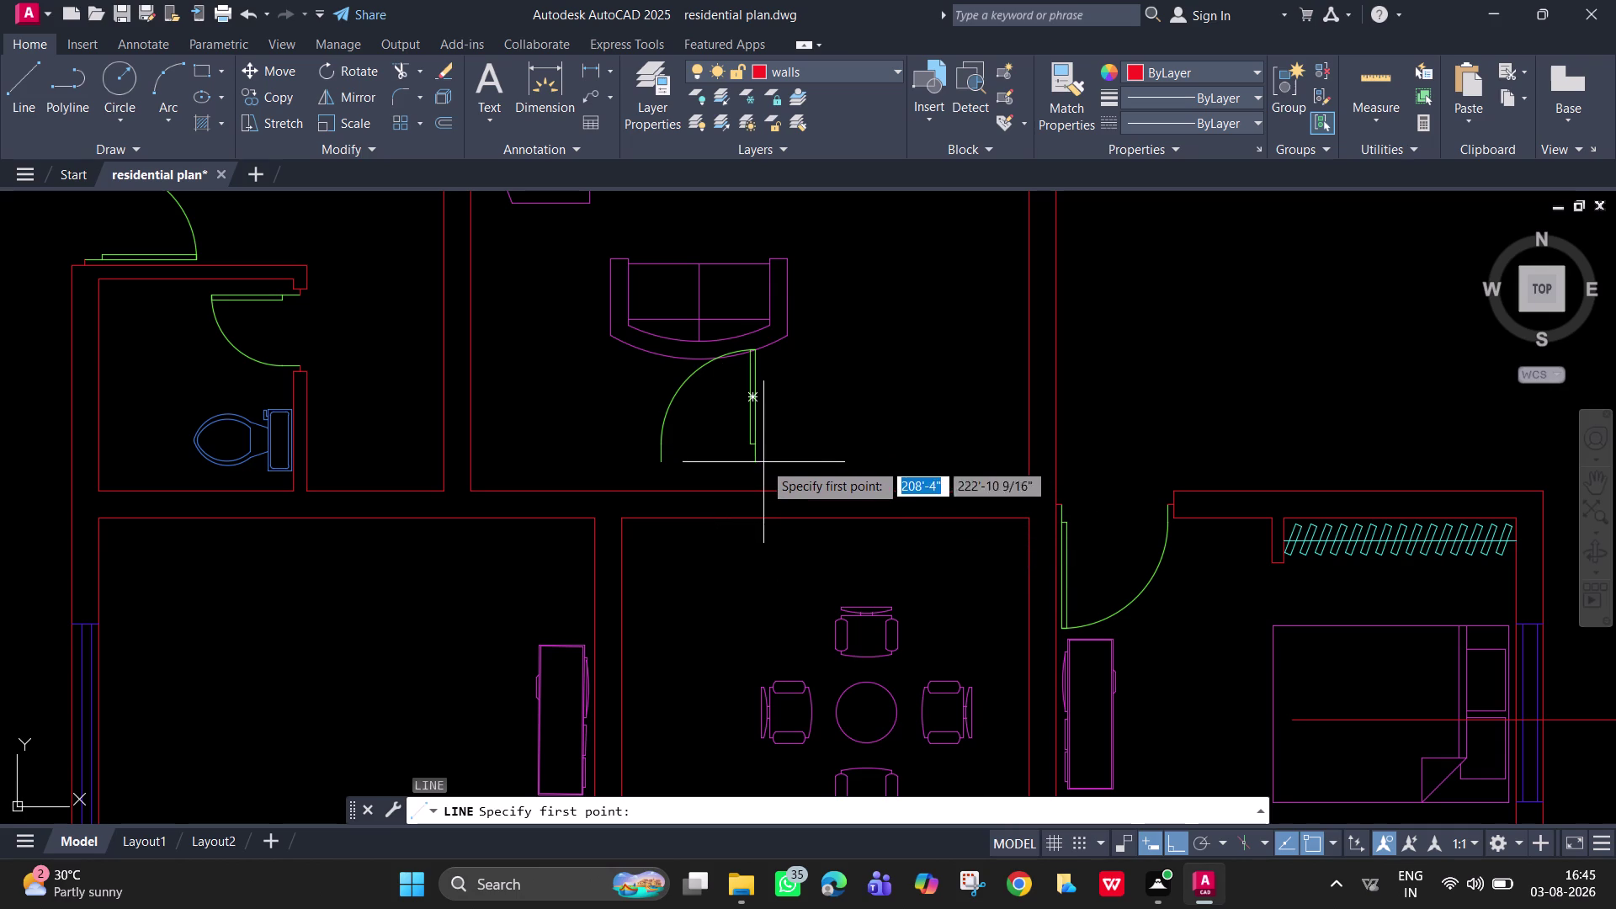
click(666, 493)
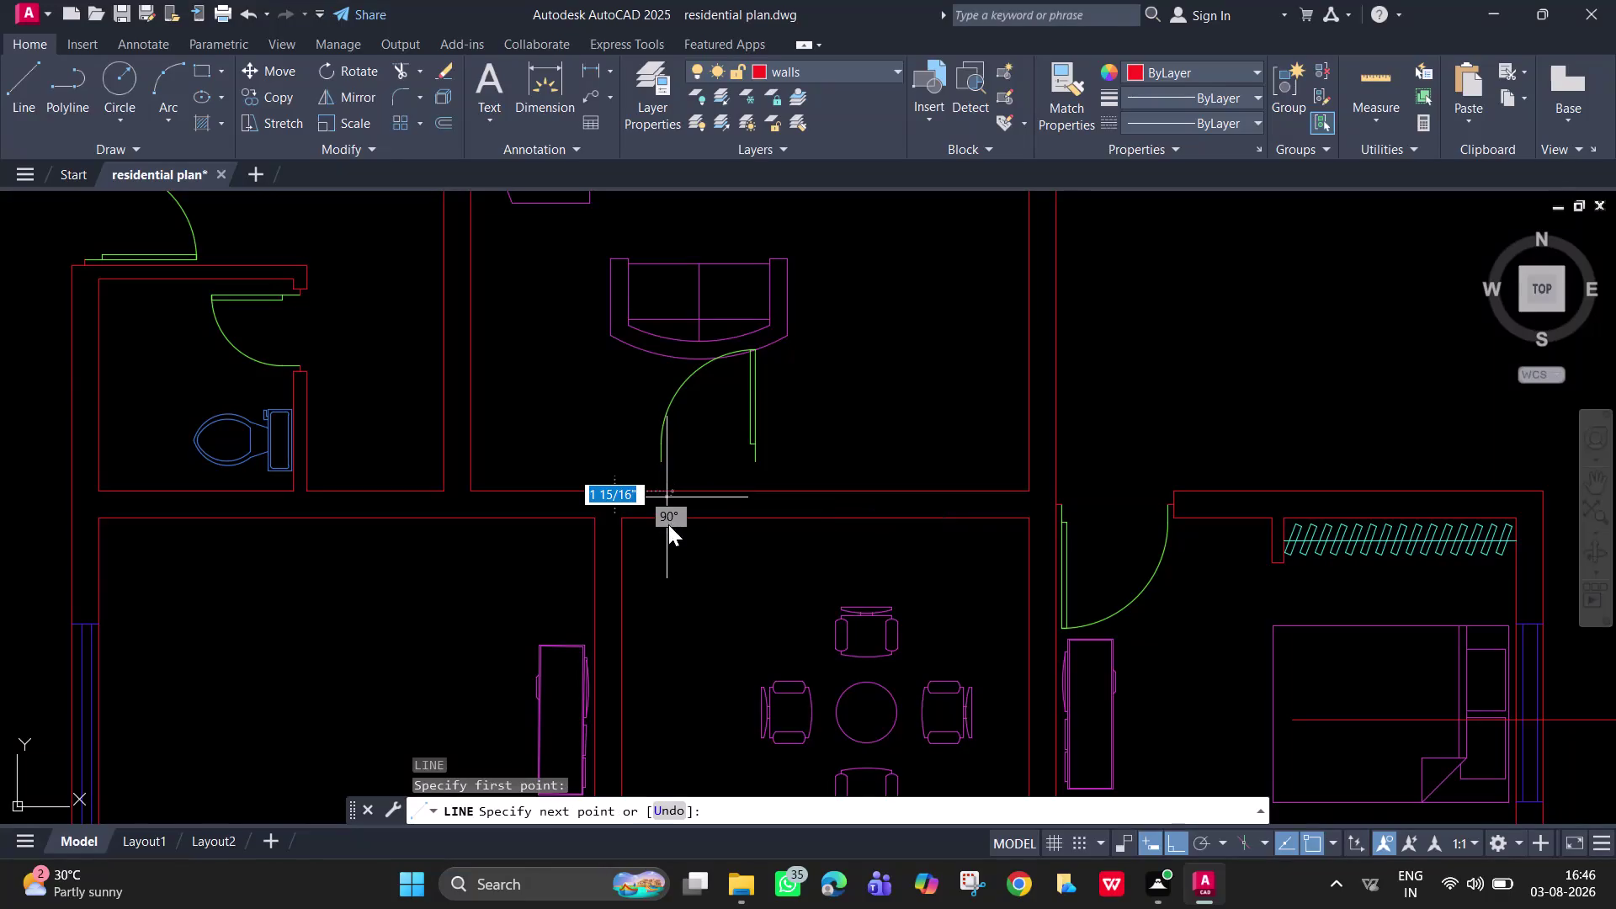
click(668, 518)
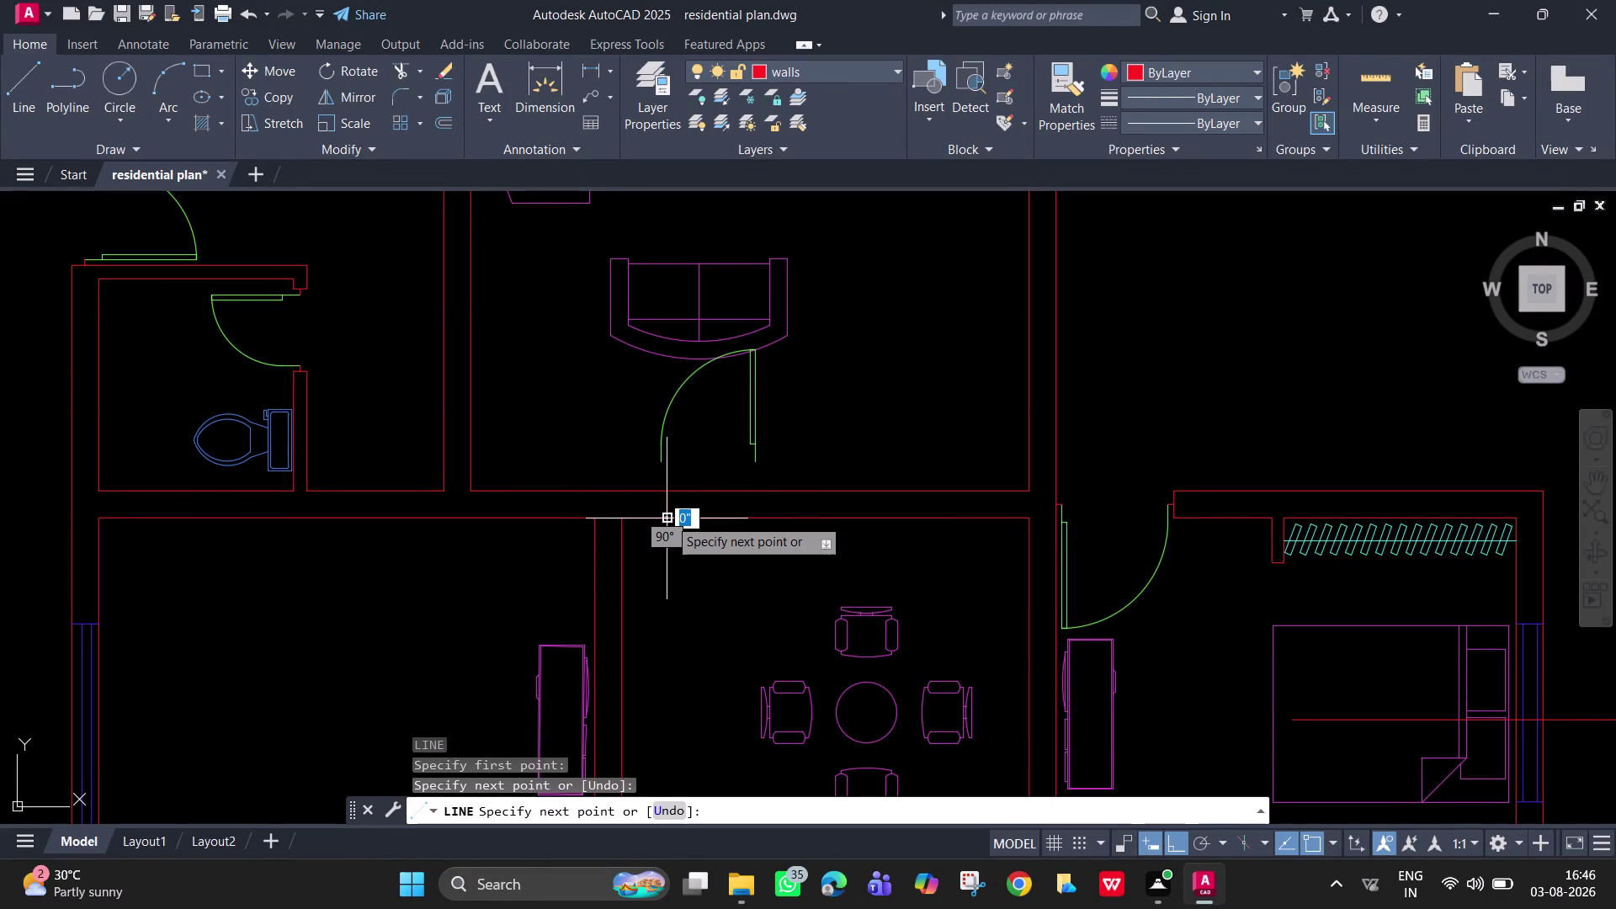
key(space)
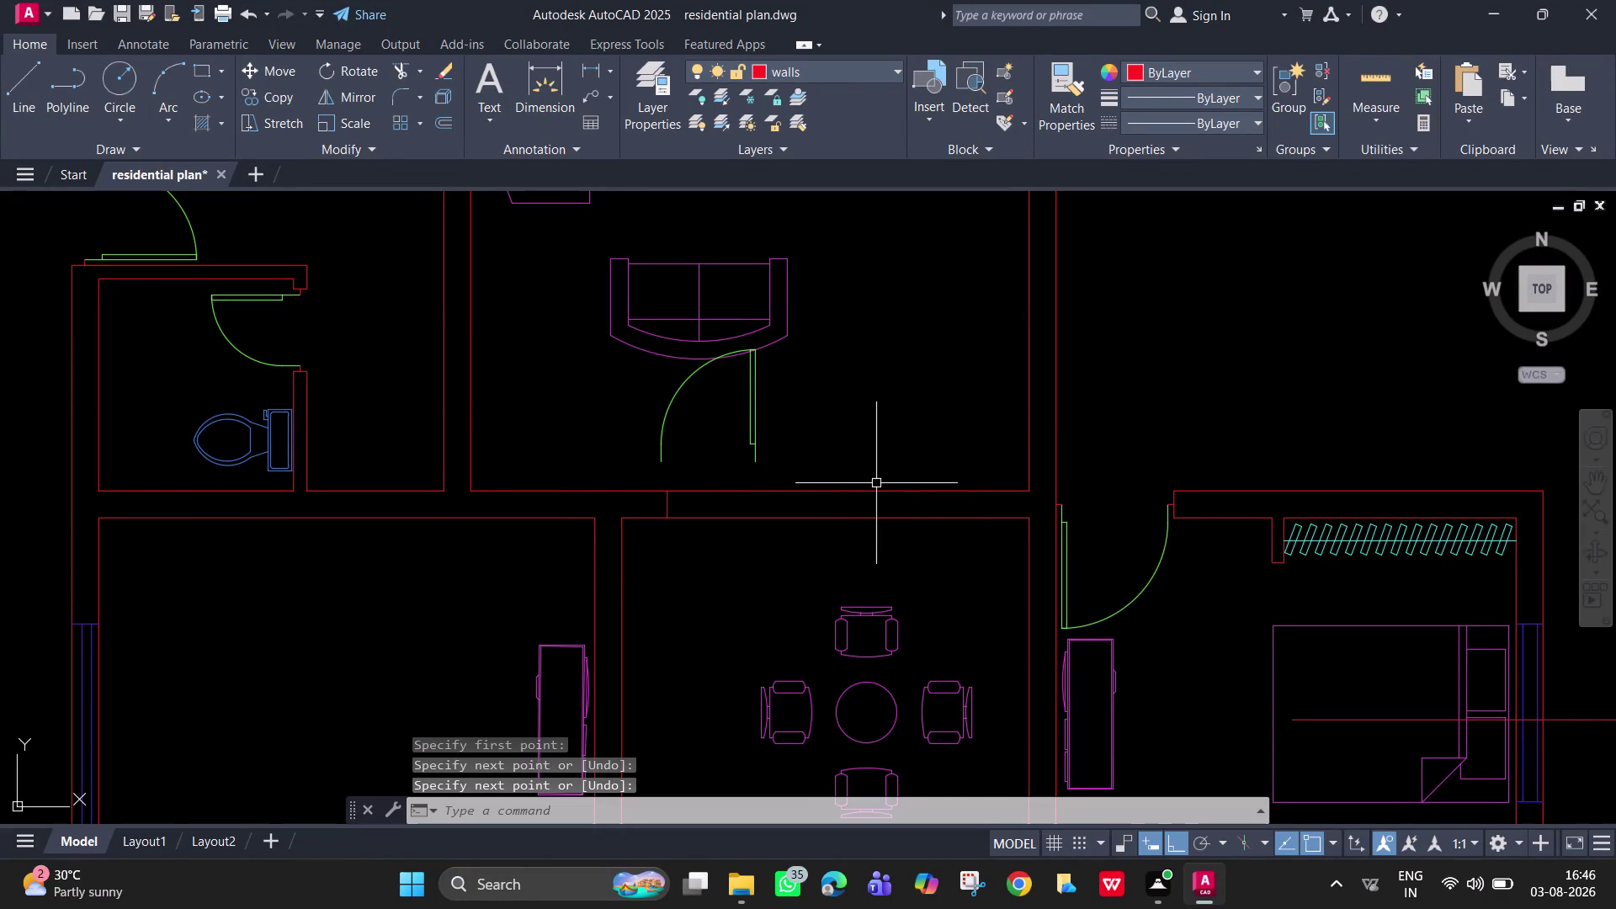
key(space)
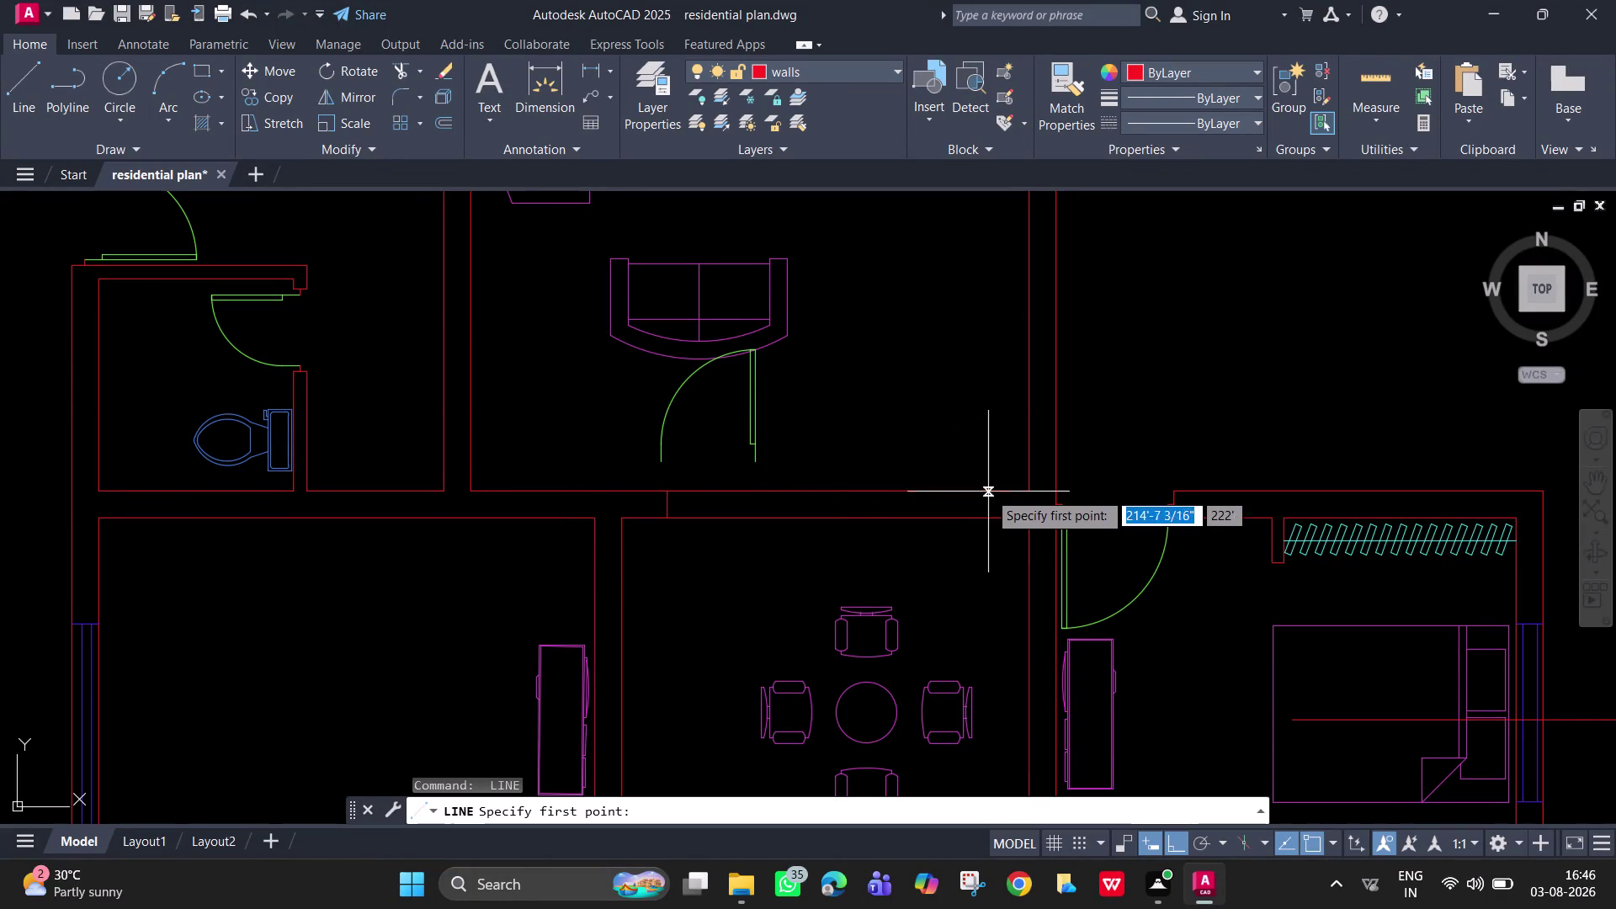
key(Escape)
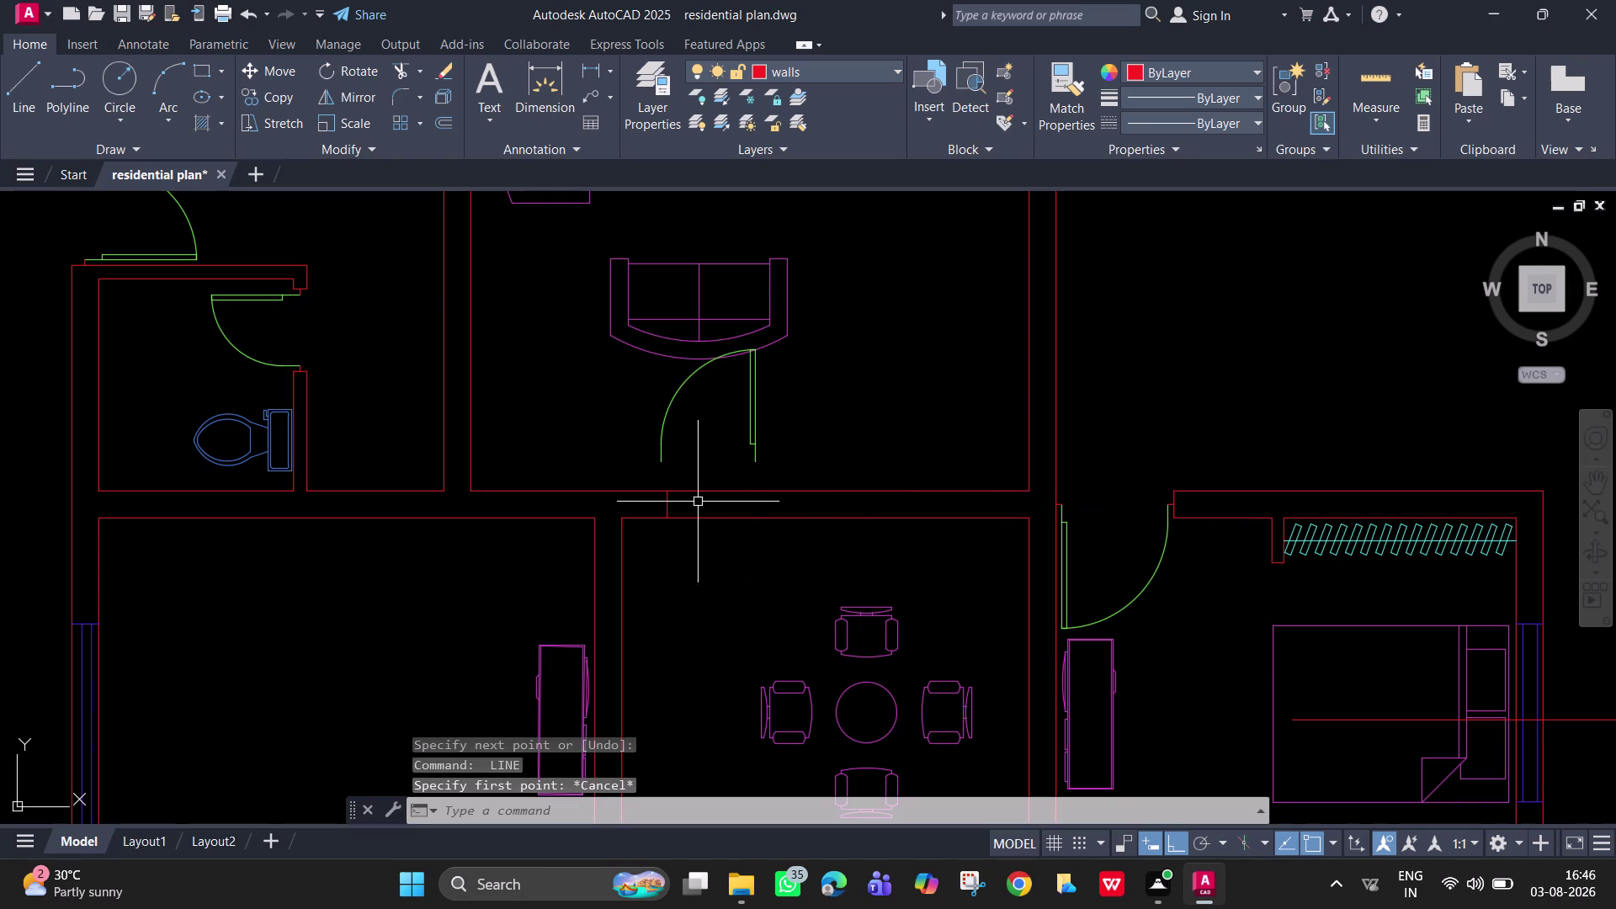
click(670, 504)
key(Delete)
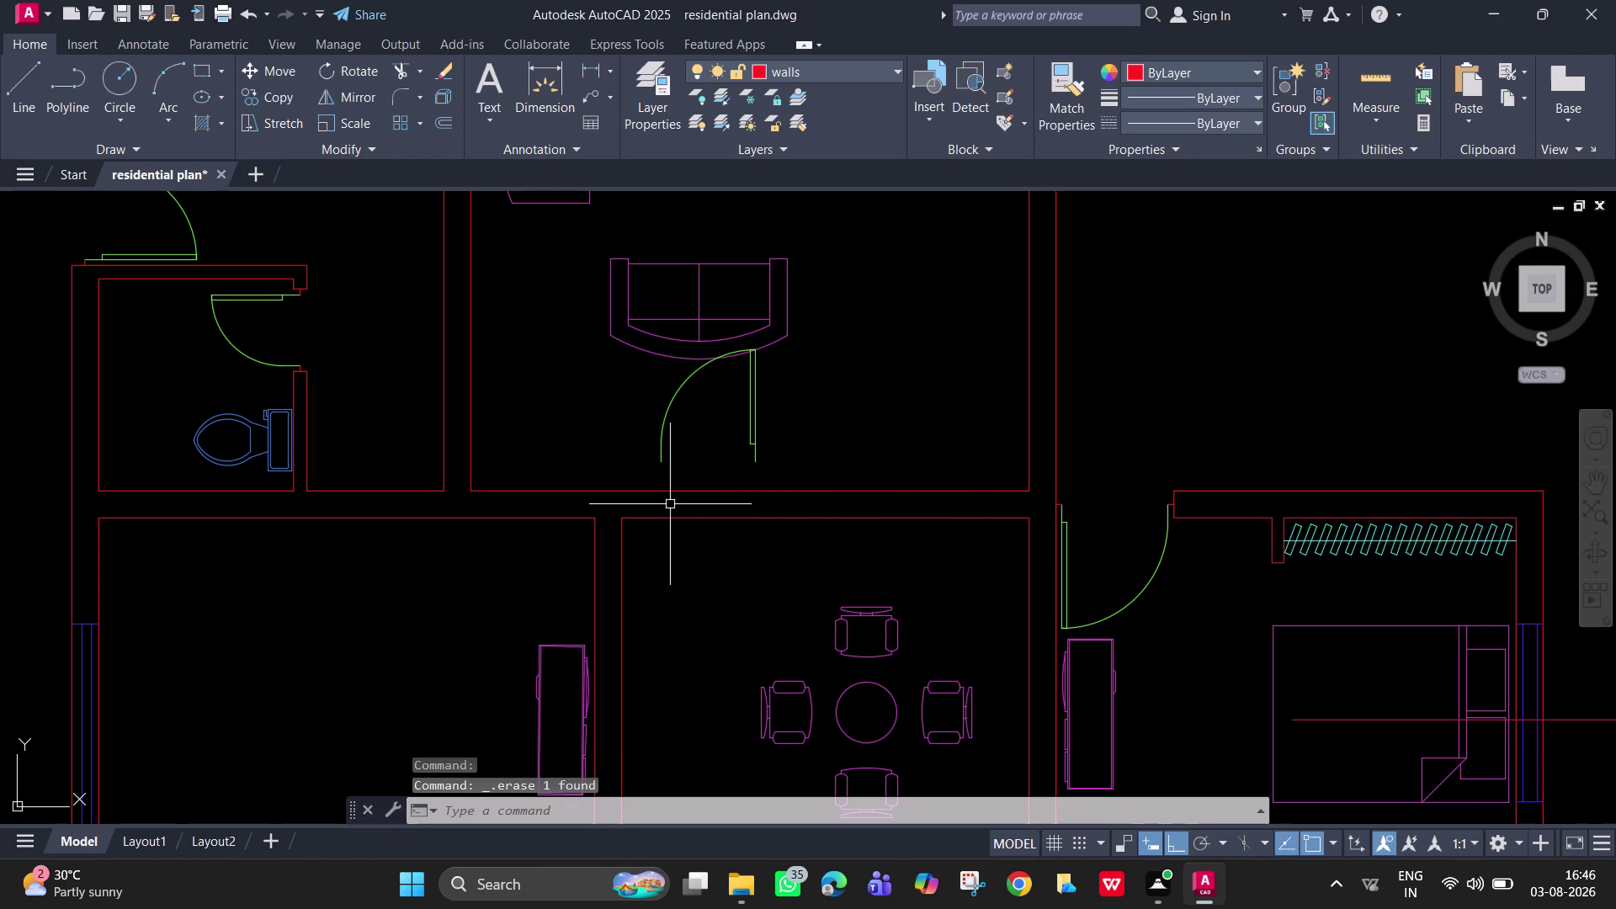
Attempt a tracked line 2' from the wall corner, then cancel it.
key(l)
key(Return)
text(t)
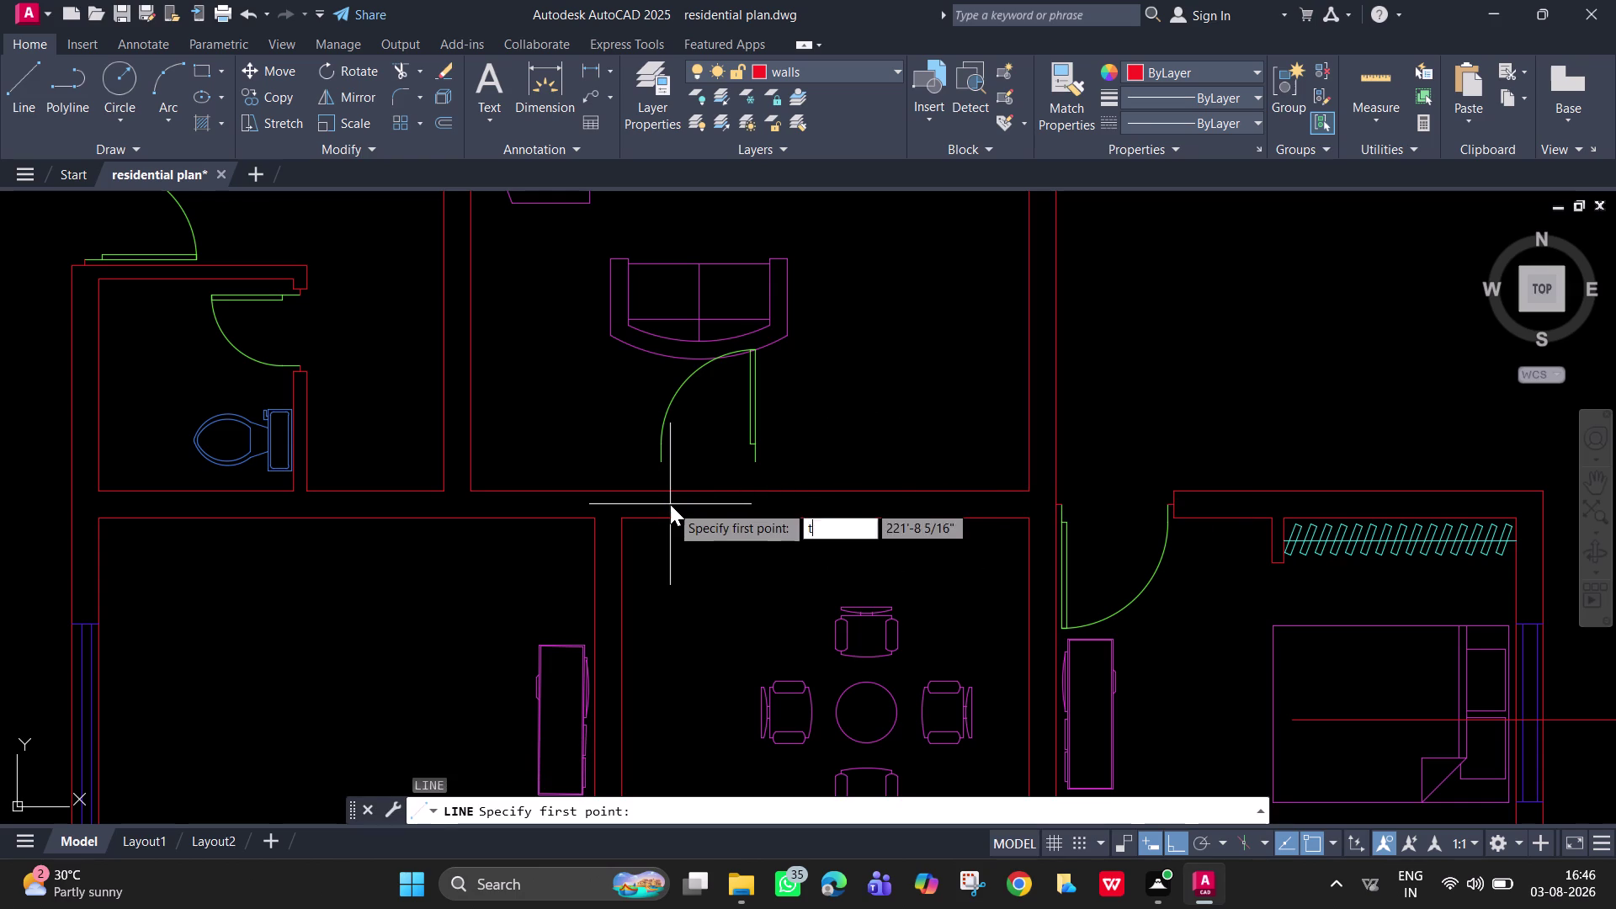
text(k)
key(Return)
scroll(up, 3)
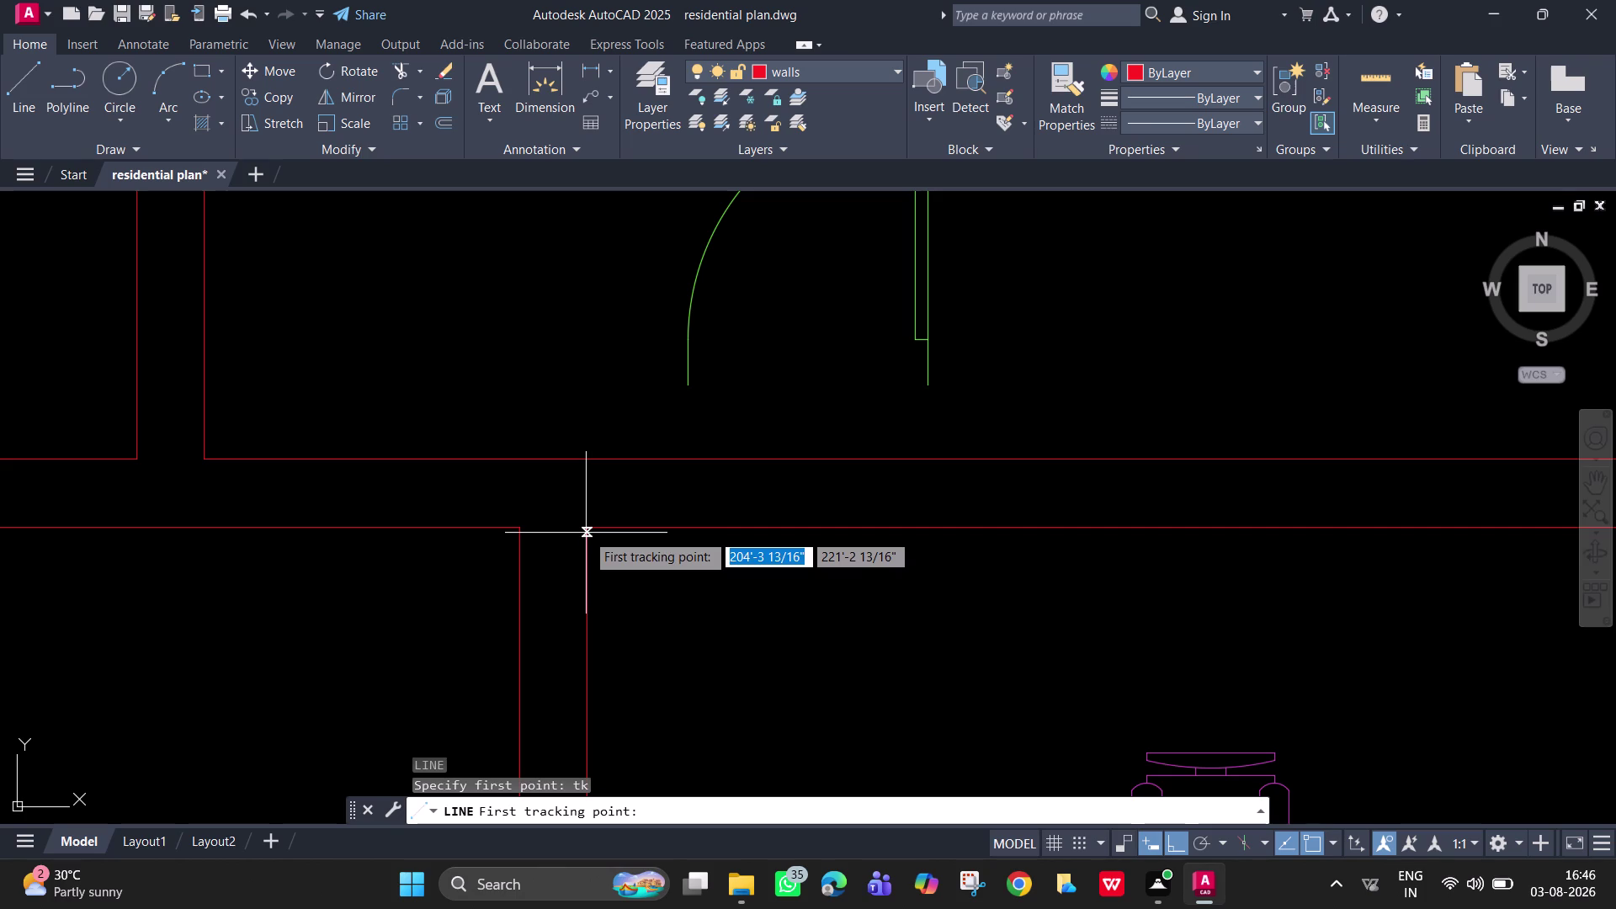
click(586, 530)
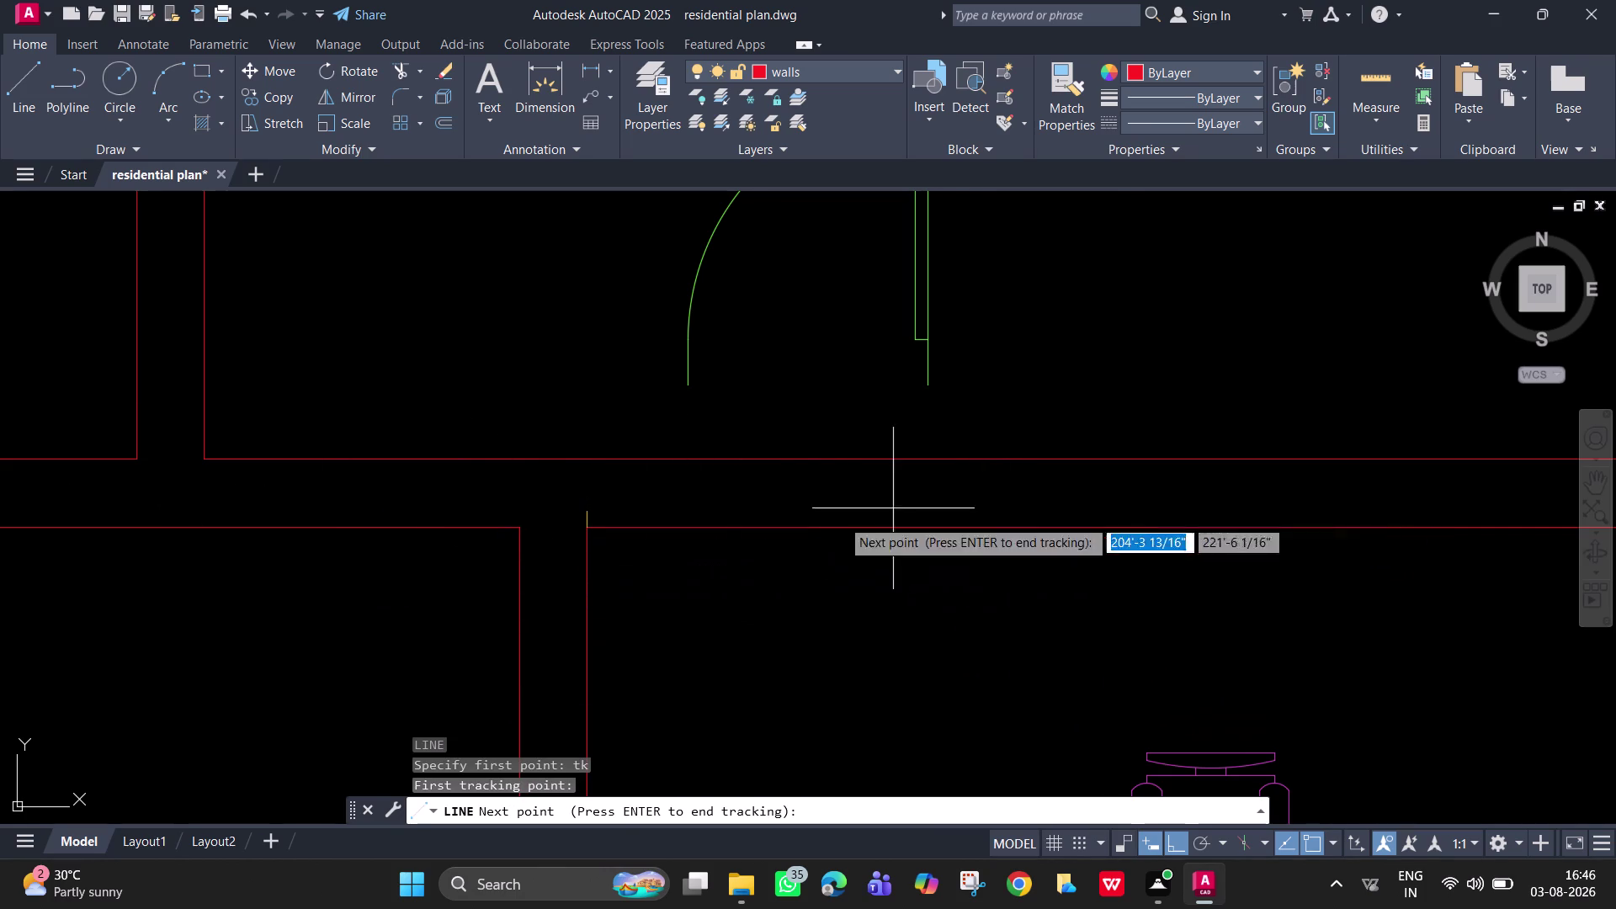
scroll(down, 3)
middle_drag(673, 512, 653, 500)
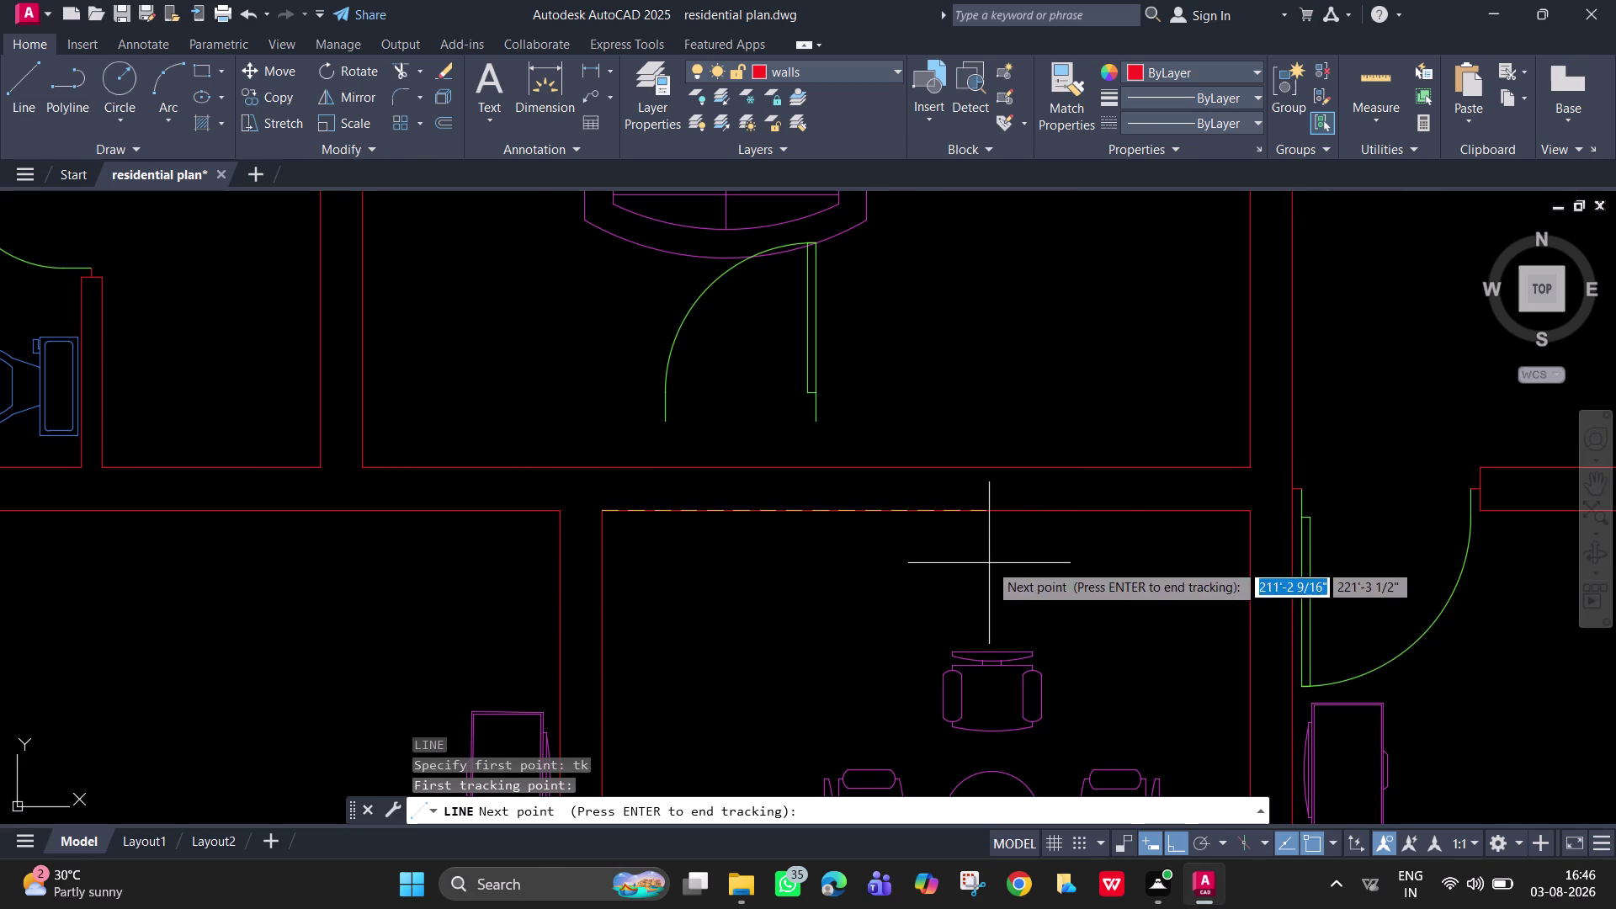
text(2)
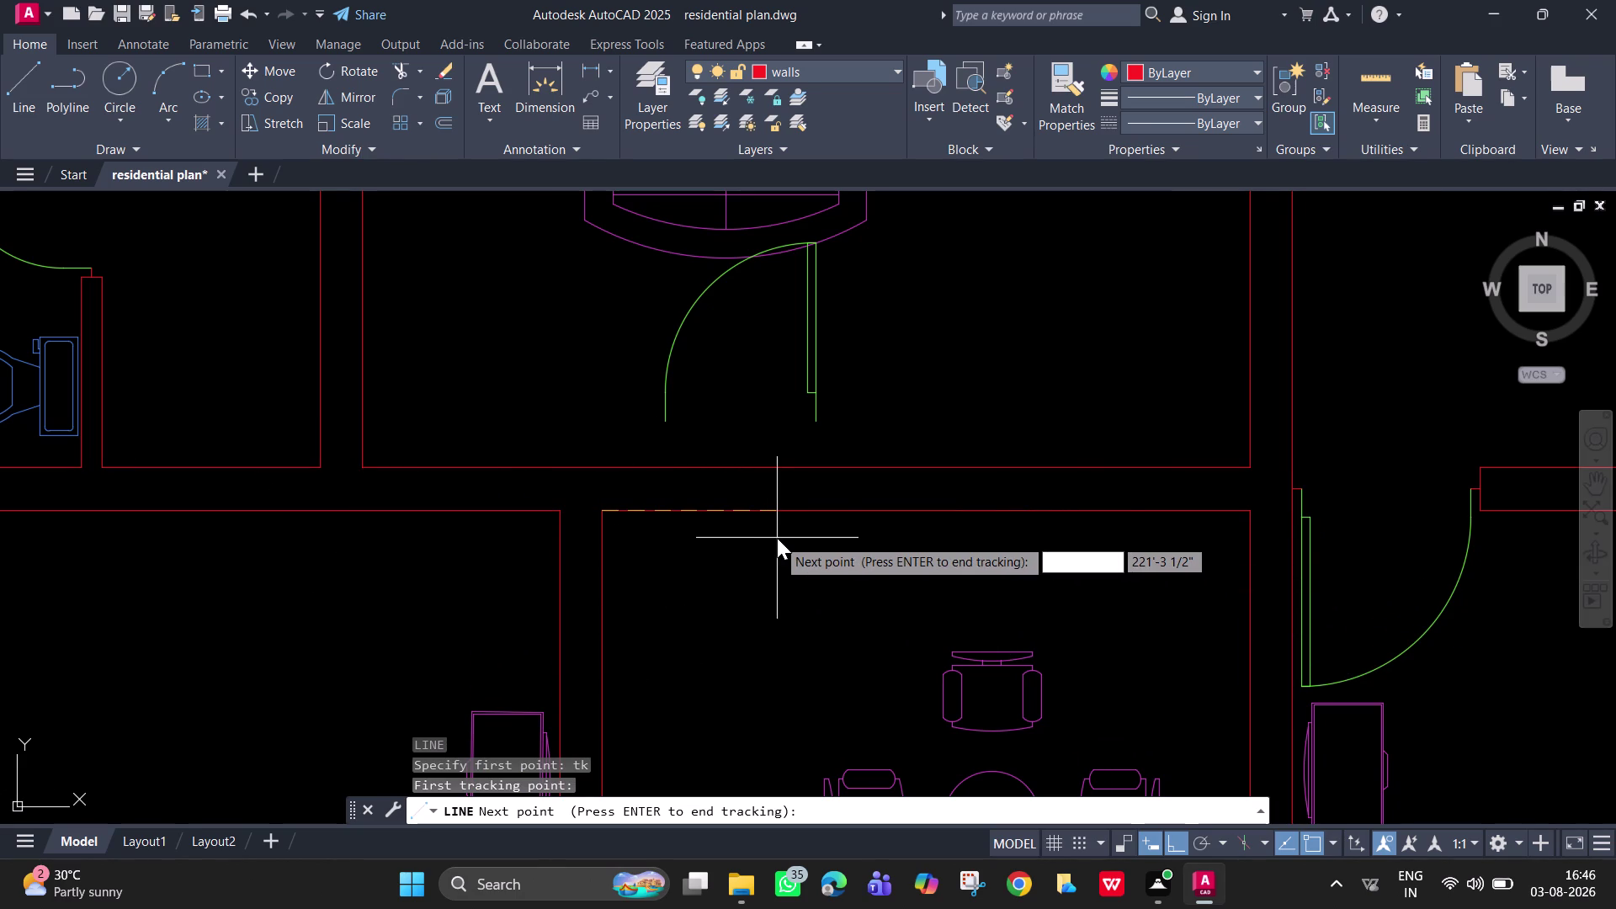
text(')
key(Return)
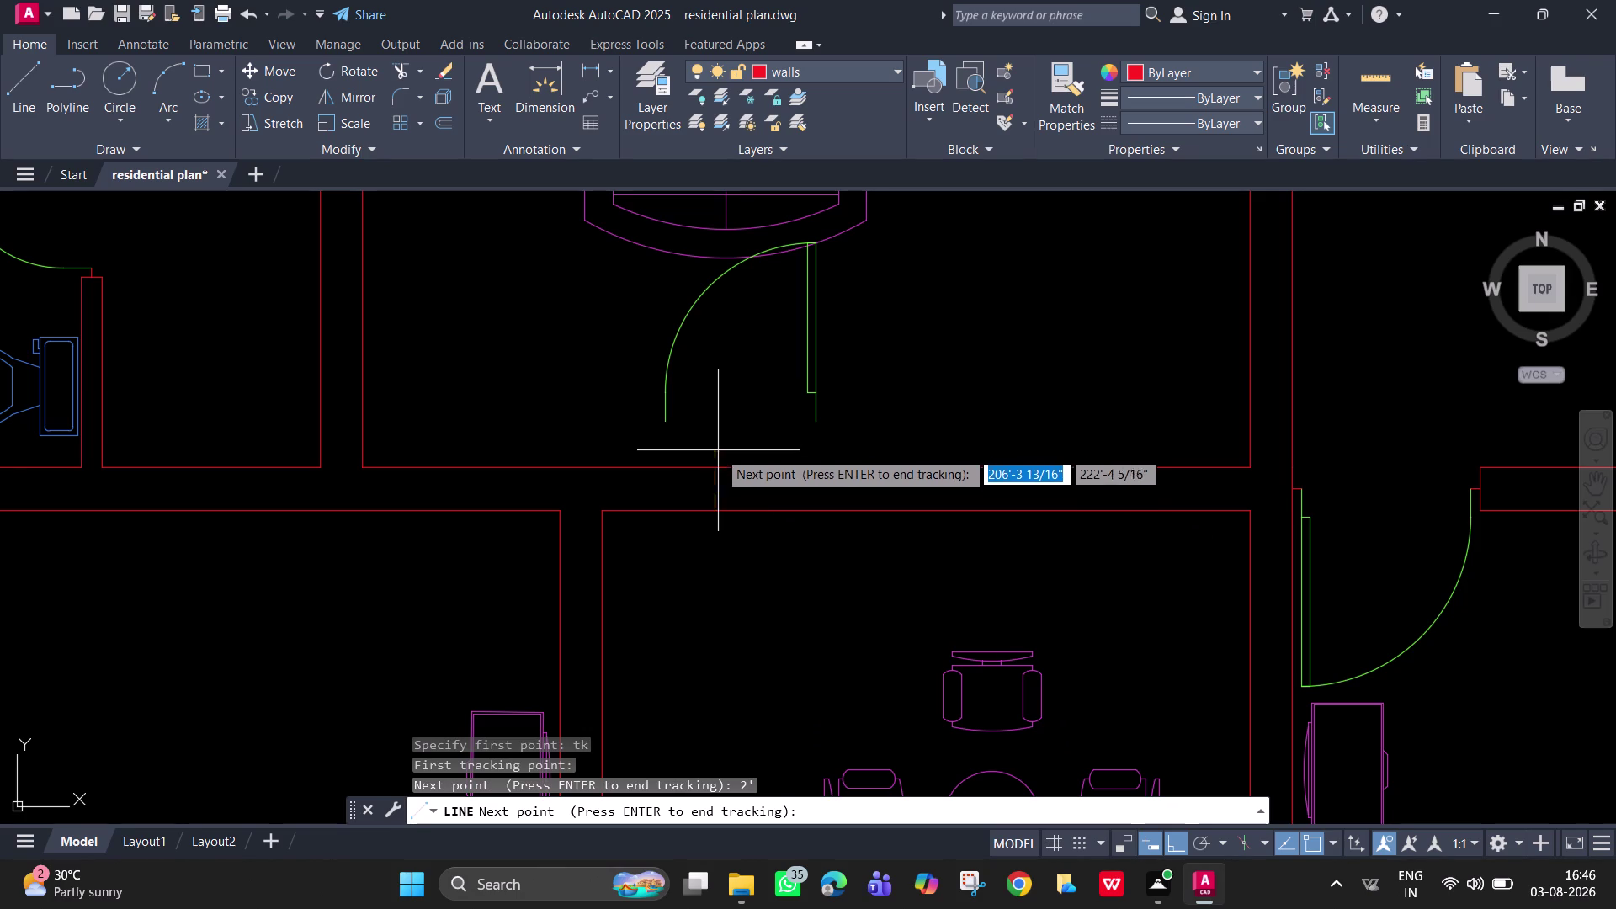
key(Escape)
Draw the left jamb using TK, 1' from the wall corner to the upper wall line.
key(space)
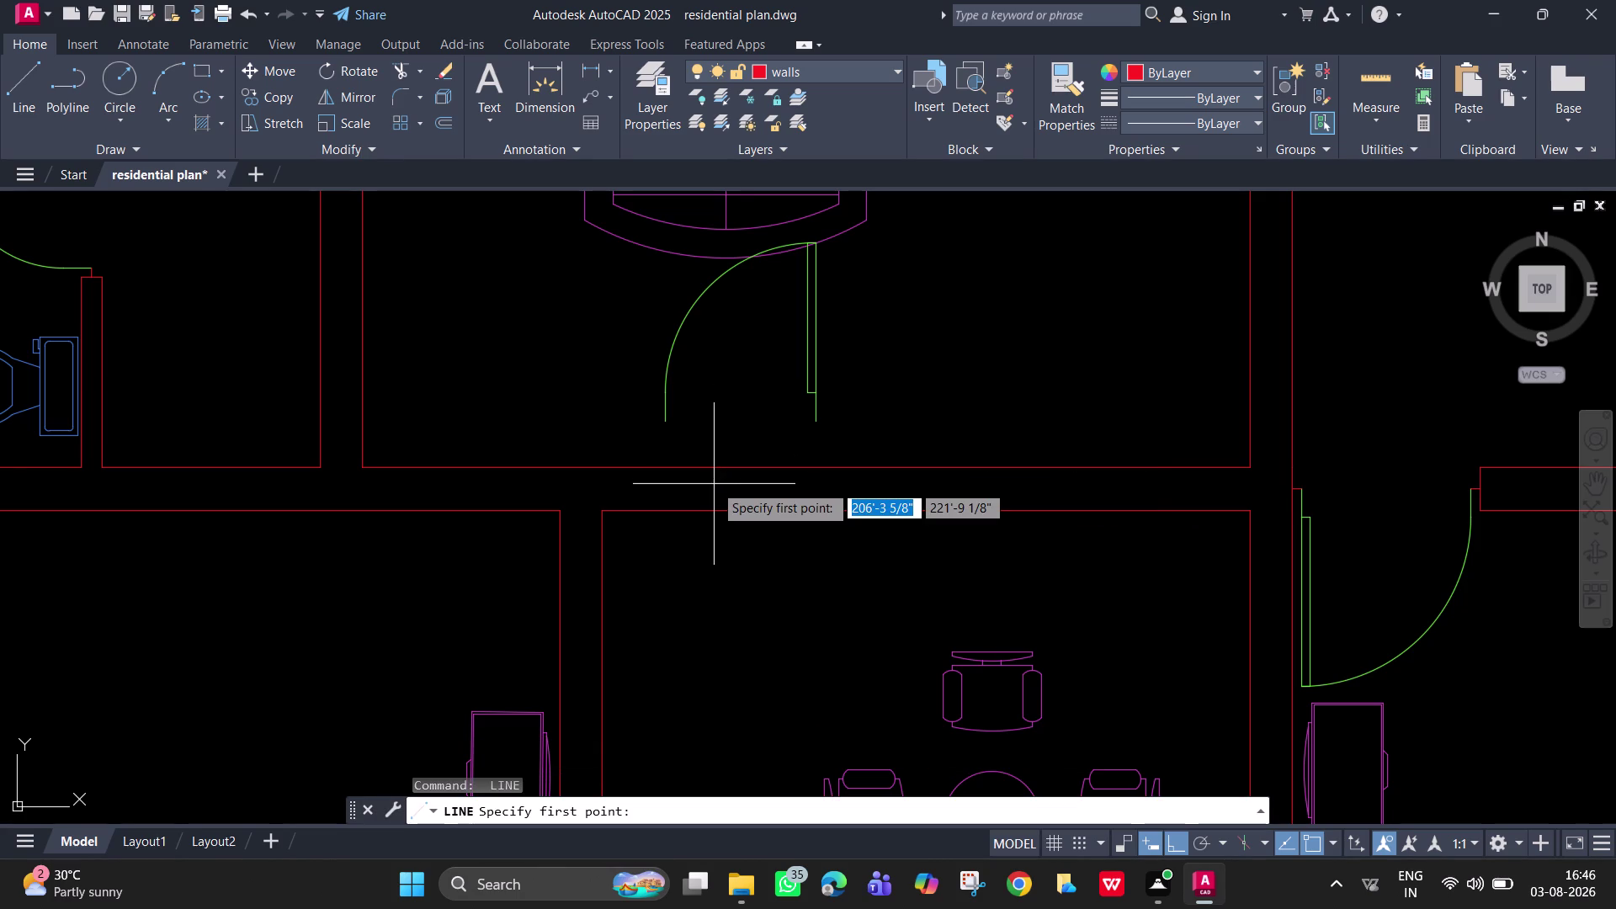
text(tk)
key(Return)
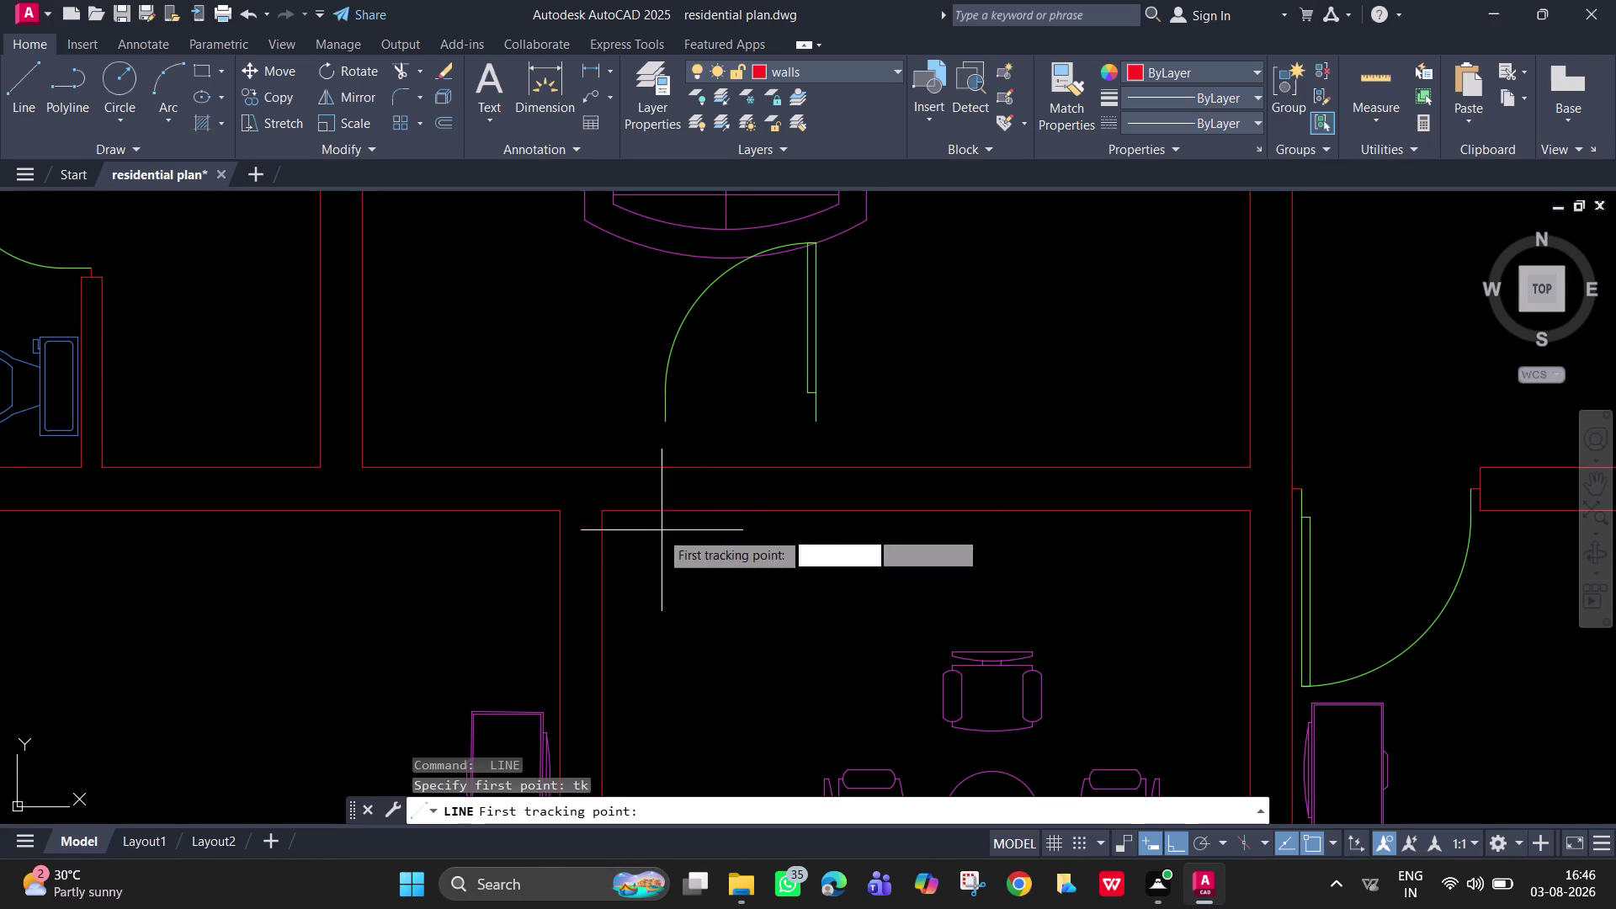
click(602, 511)
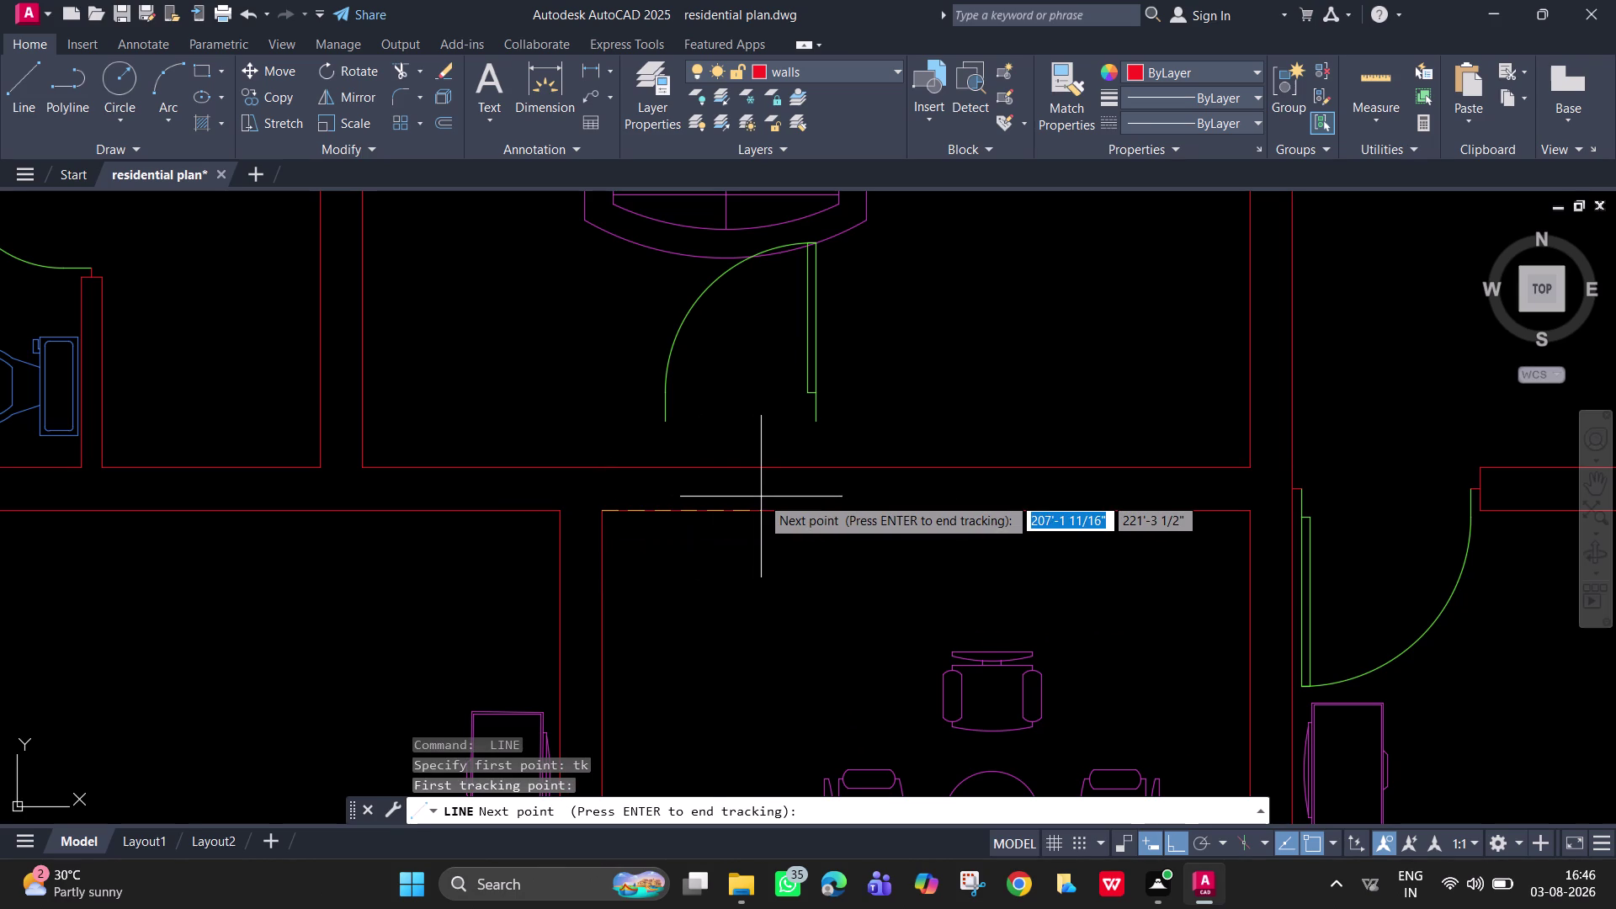
text(1')
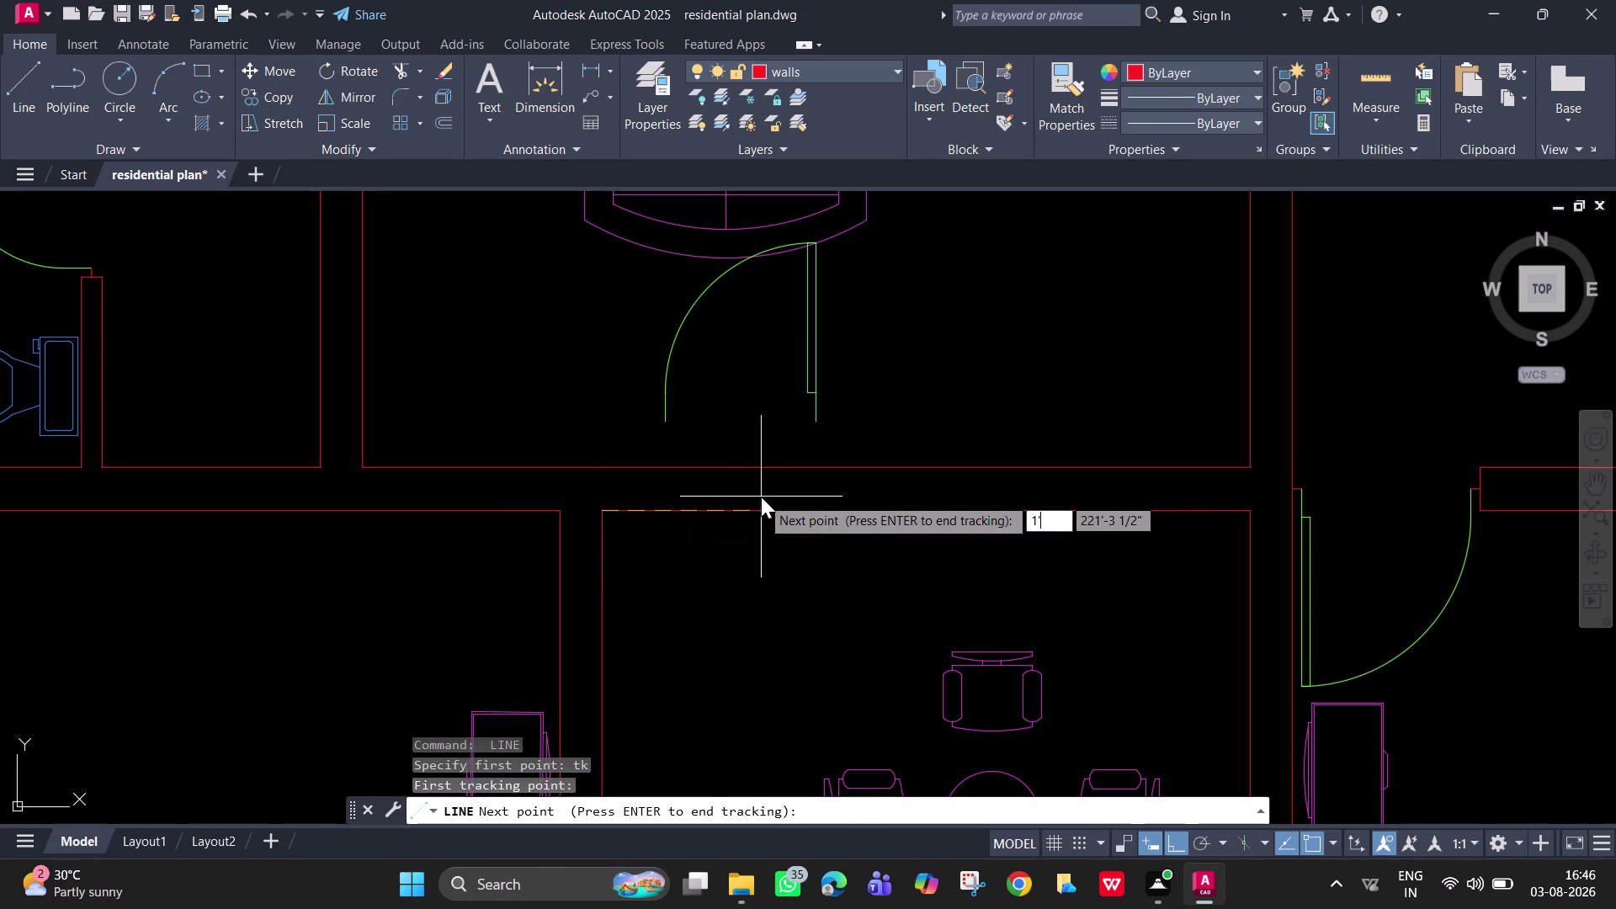
key(Return)
key(Return)
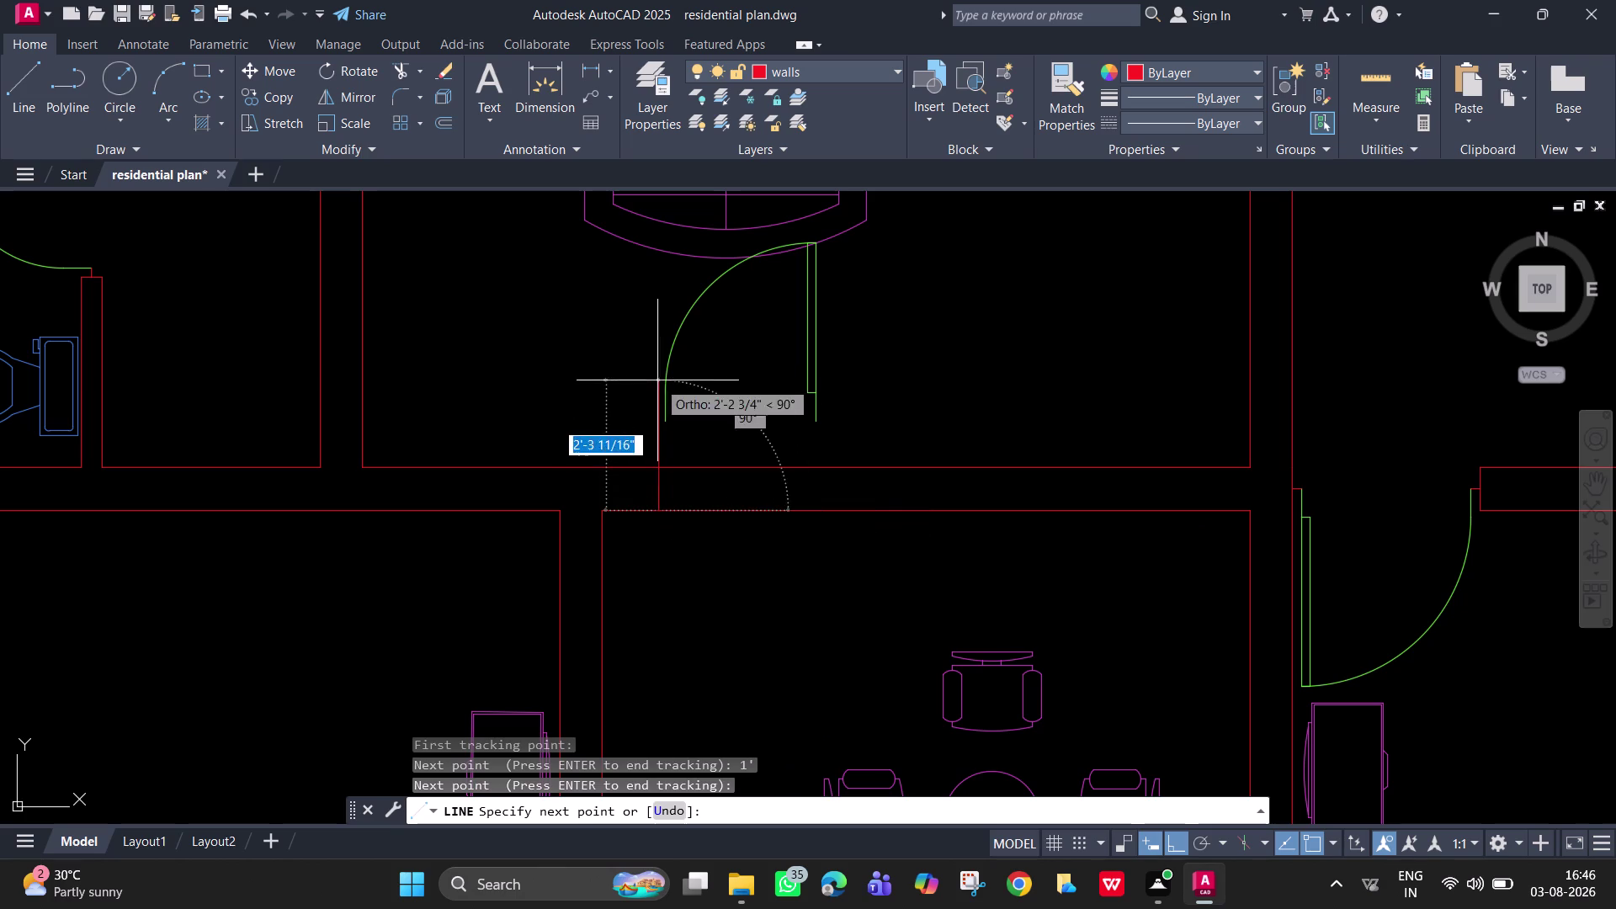
click(656, 468)
key(Escape)
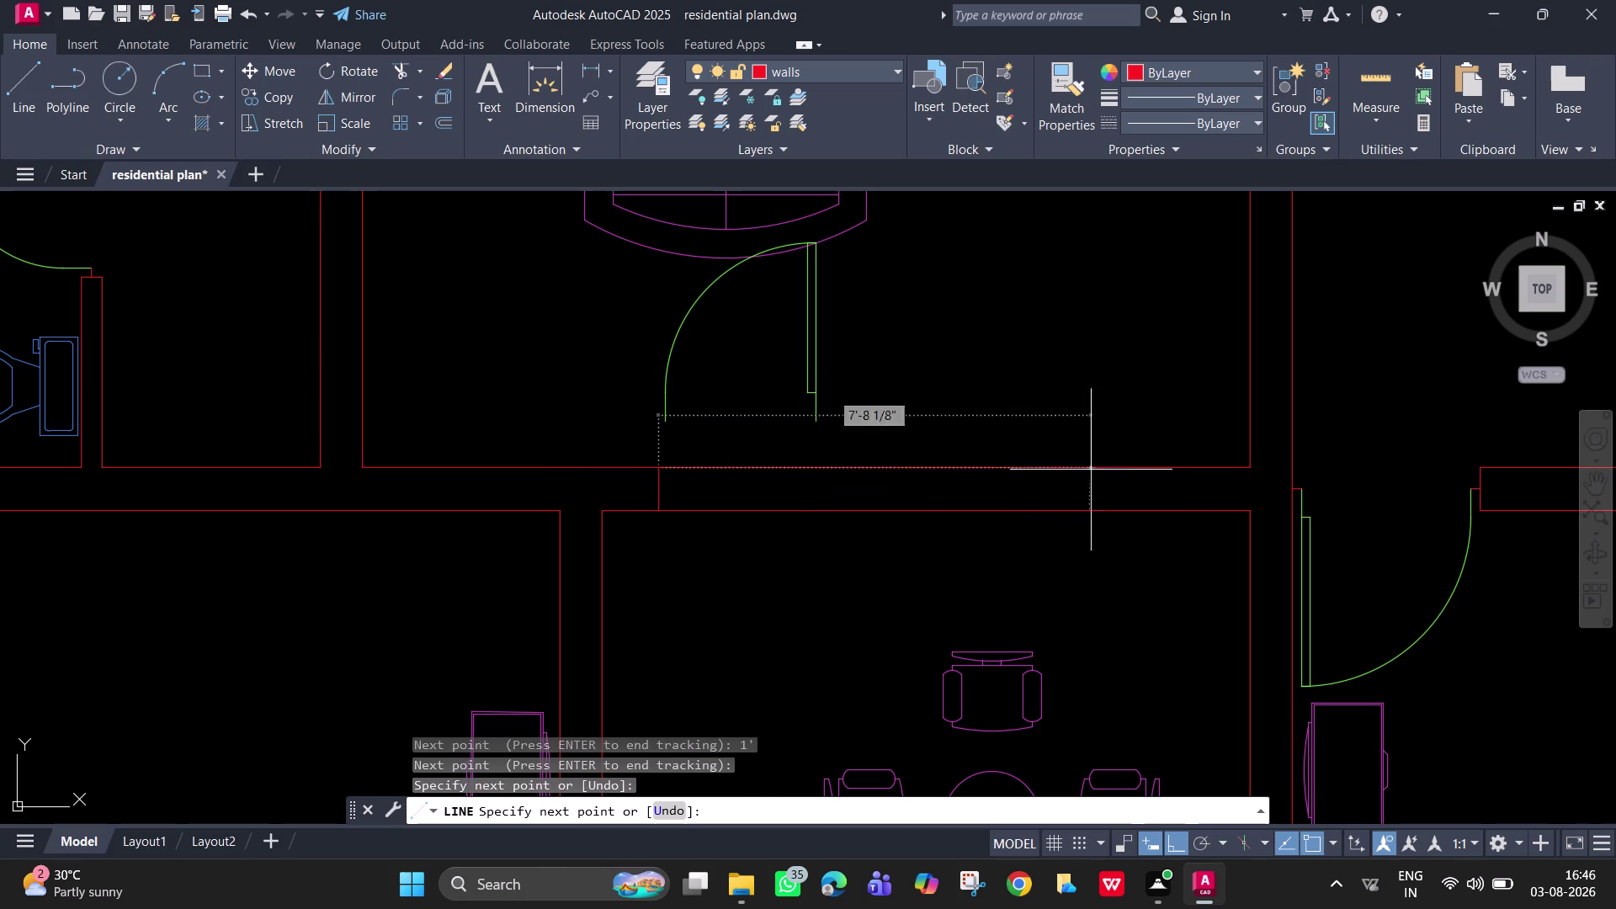
key(space)
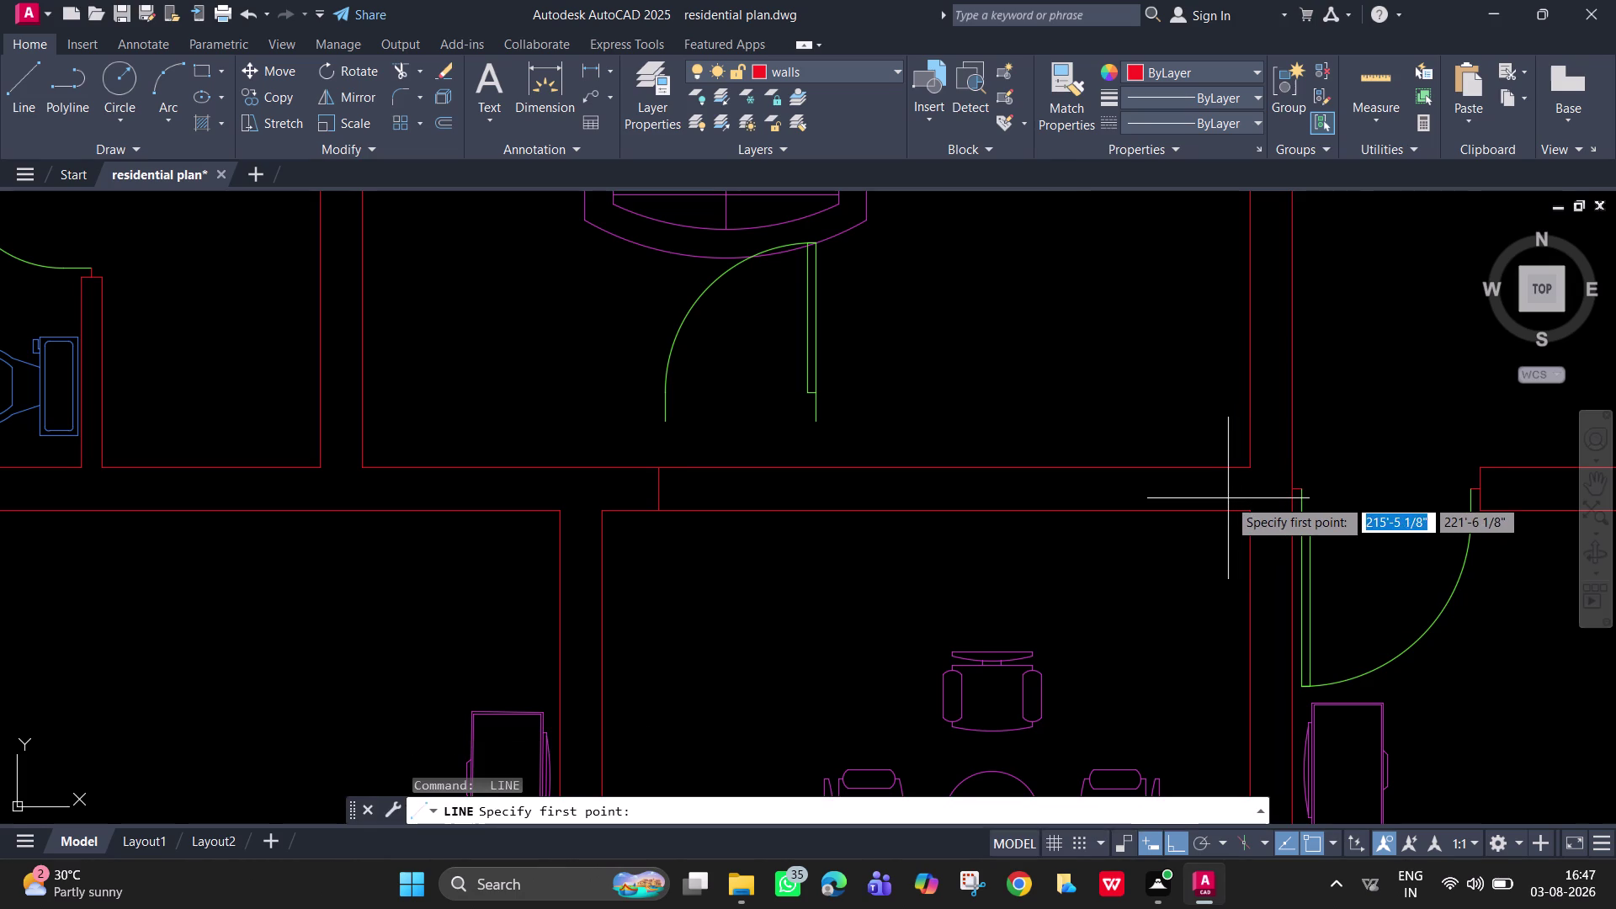
Draw the right jamb 1' from the wall corner, then select the wall line across the opening.
text(tk)
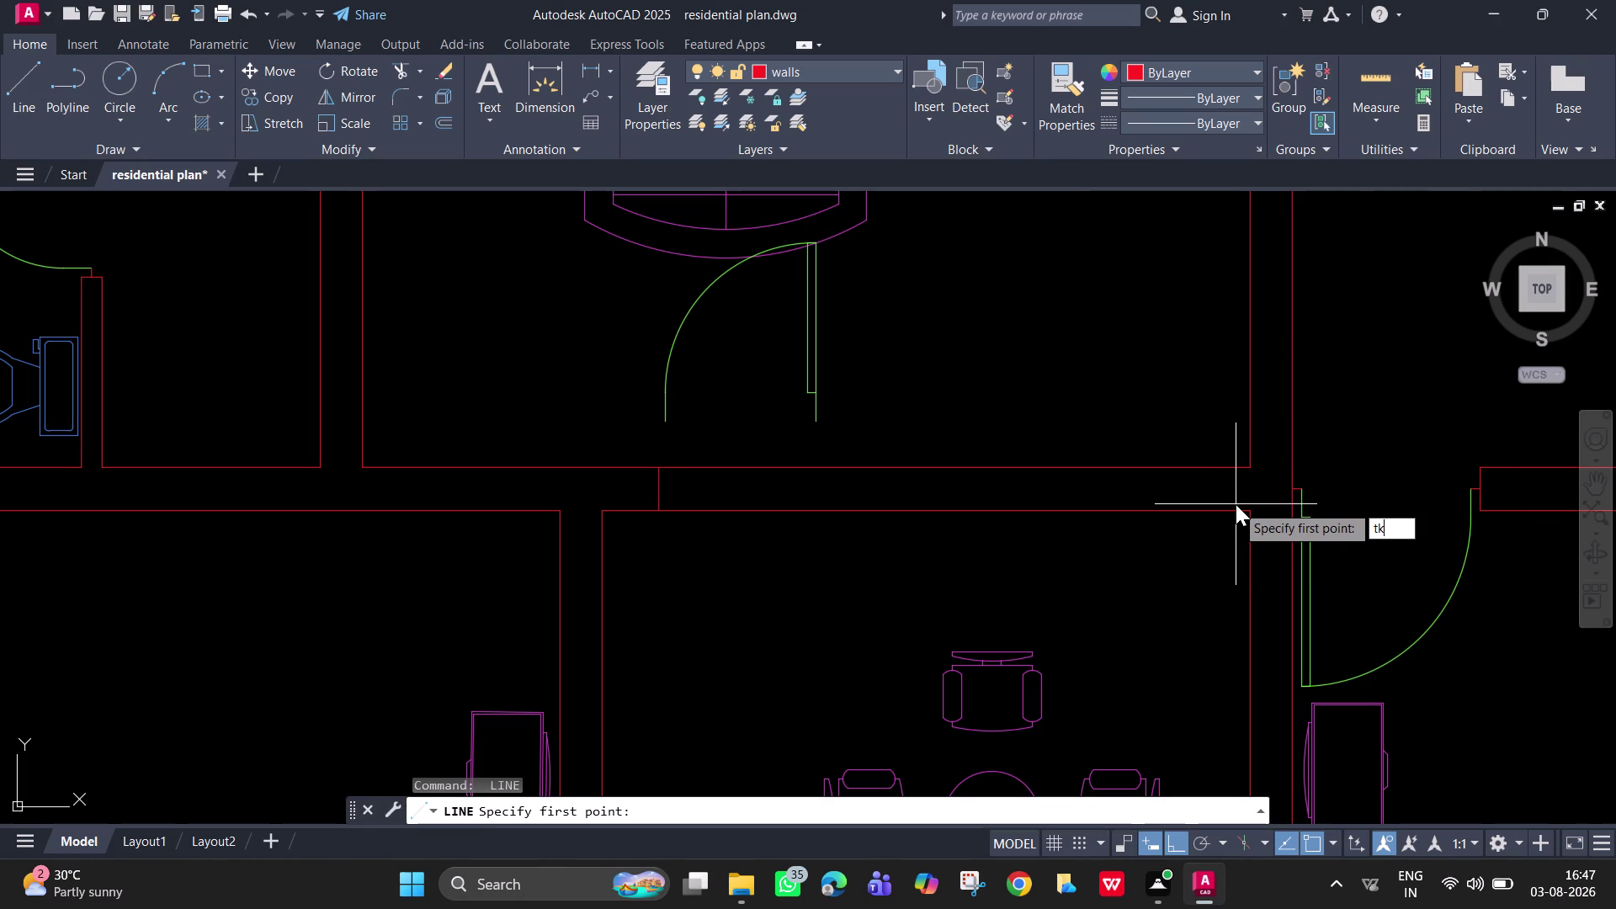
key(space)
click(1249, 508)
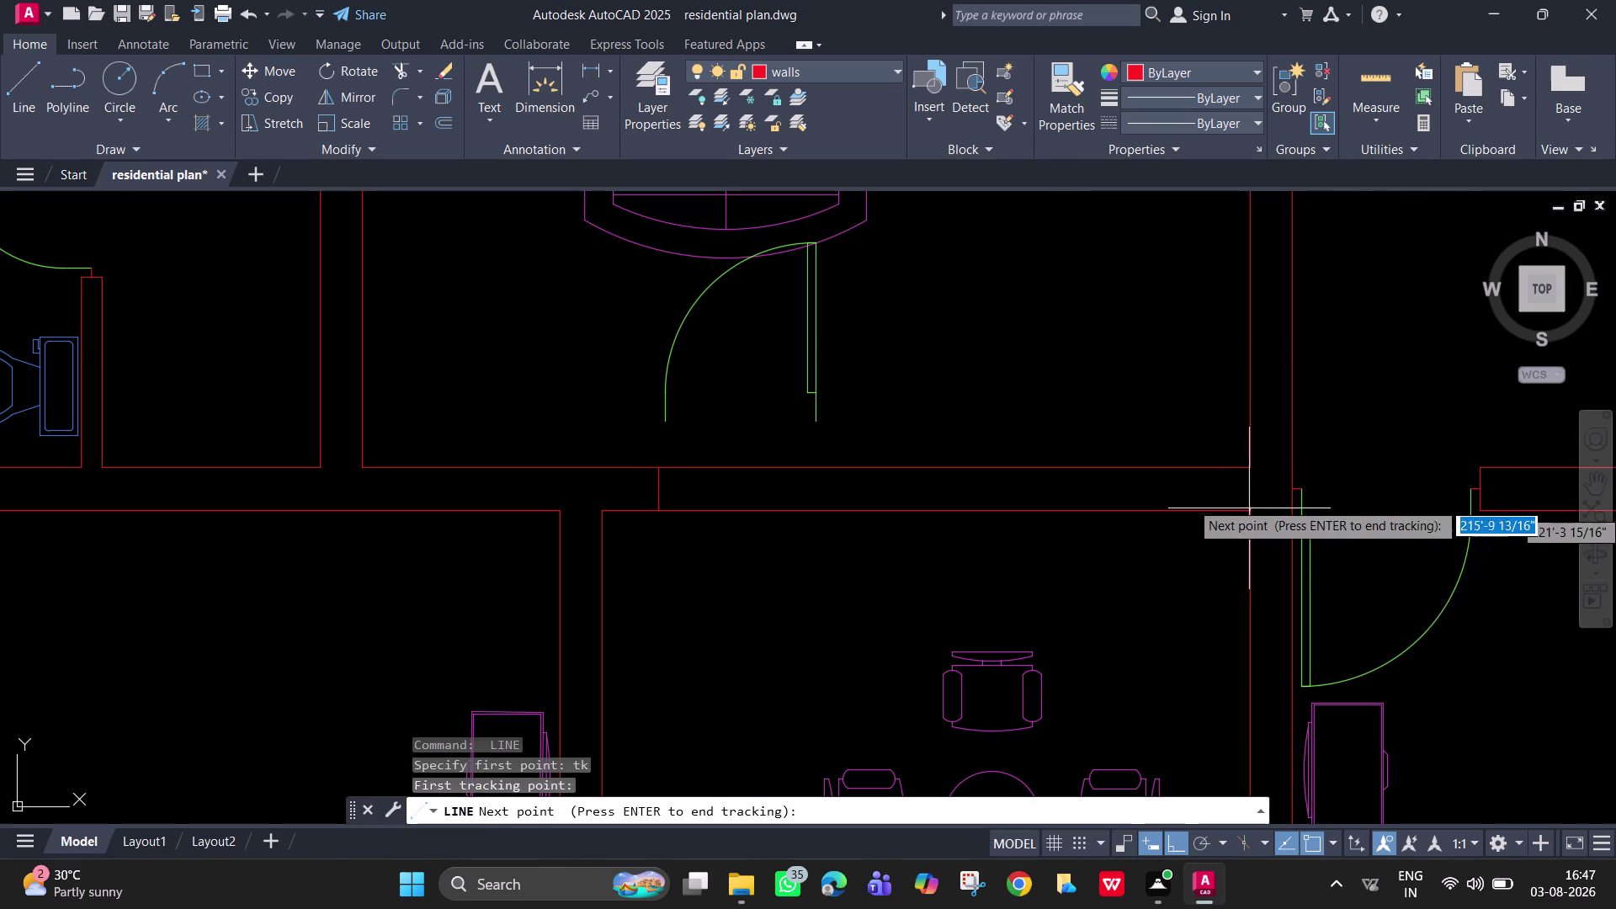
text(1')
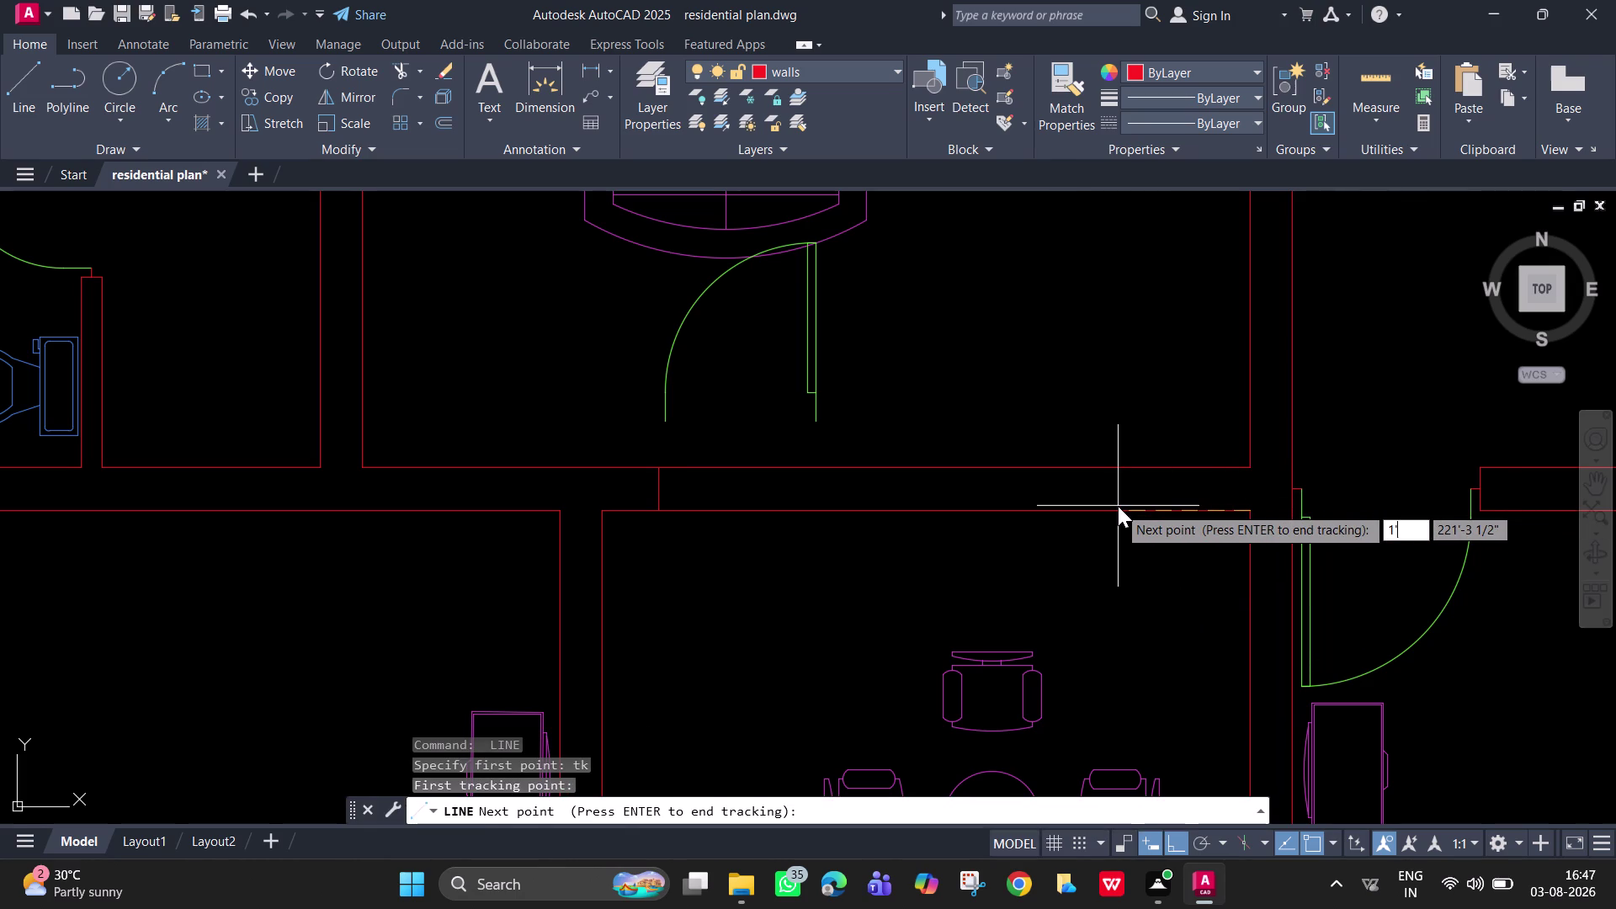
key(Return)
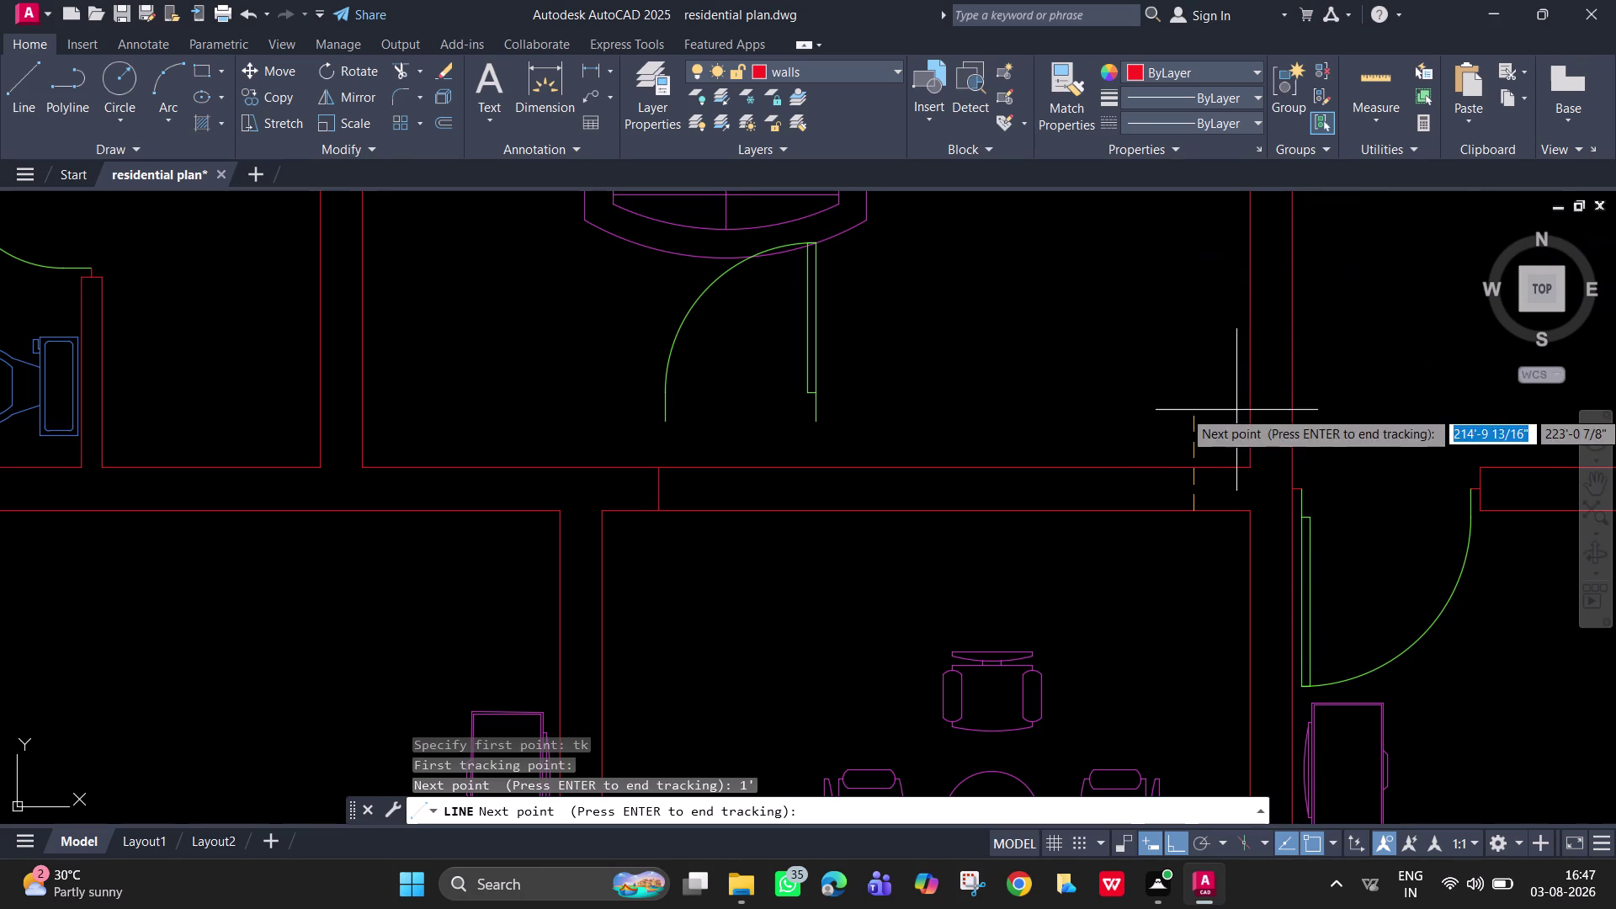
key(Return)
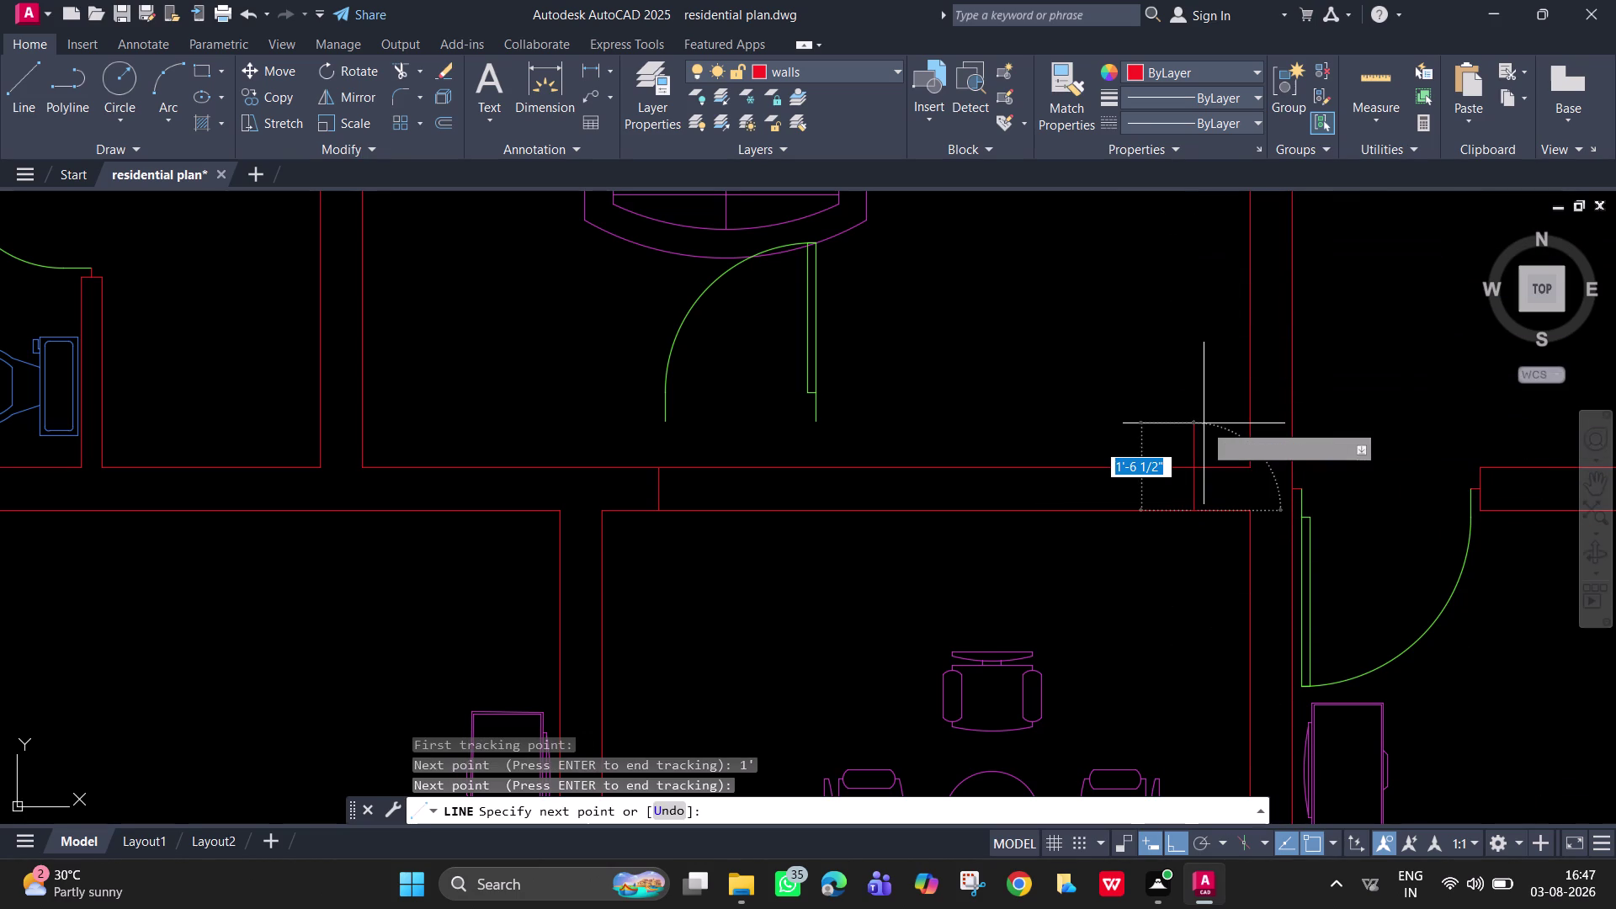
click(1192, 472)
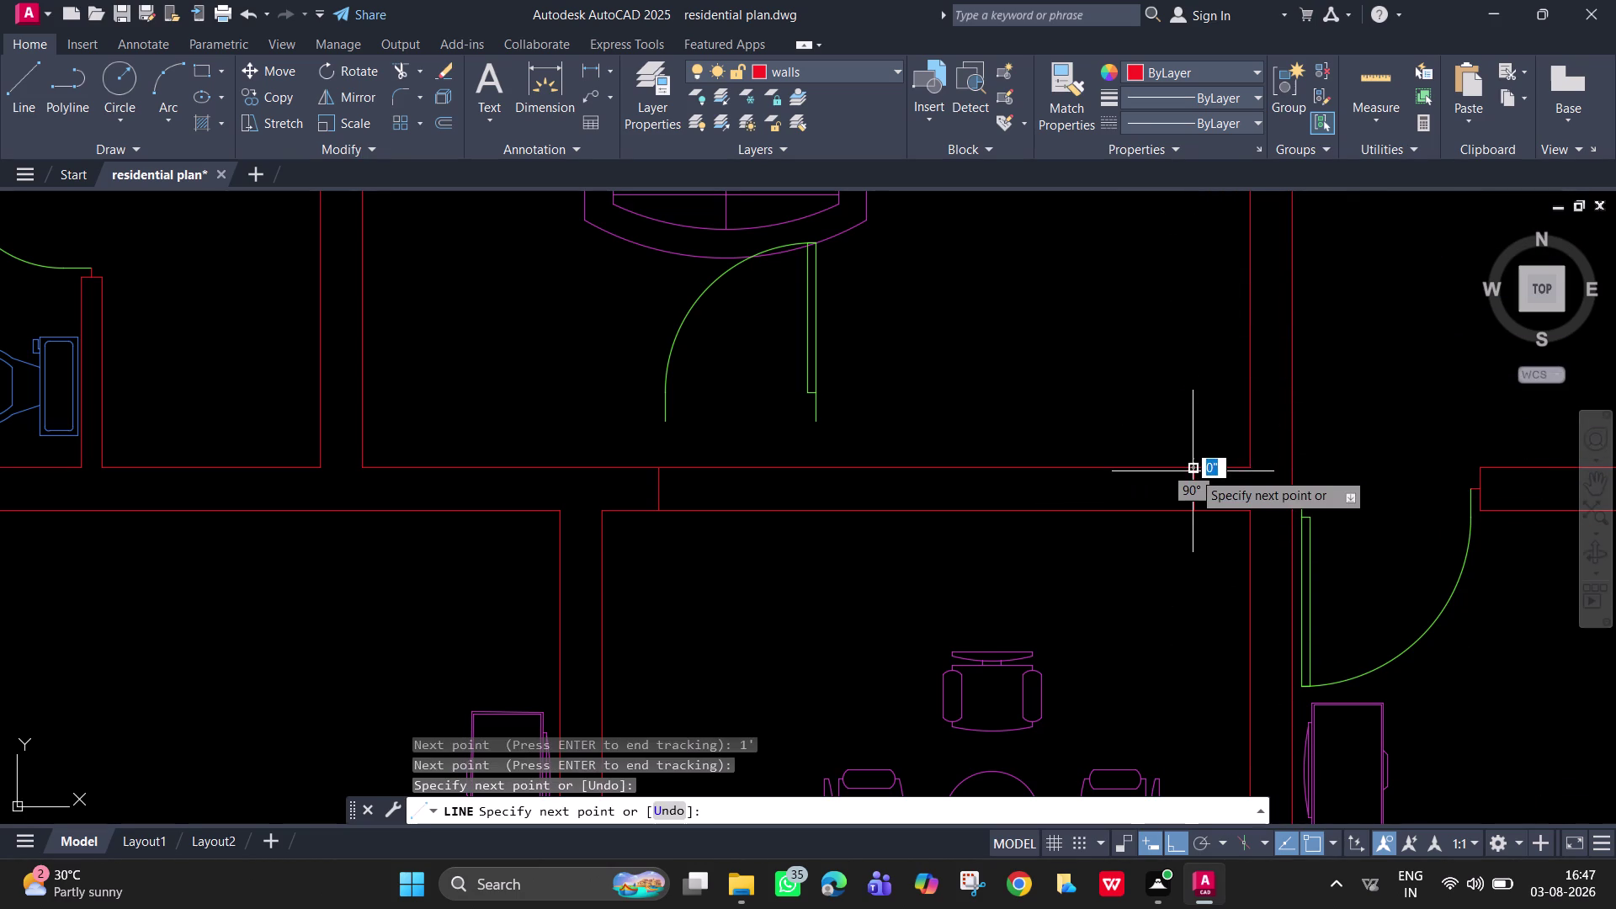
key(grave)
key(Escape)
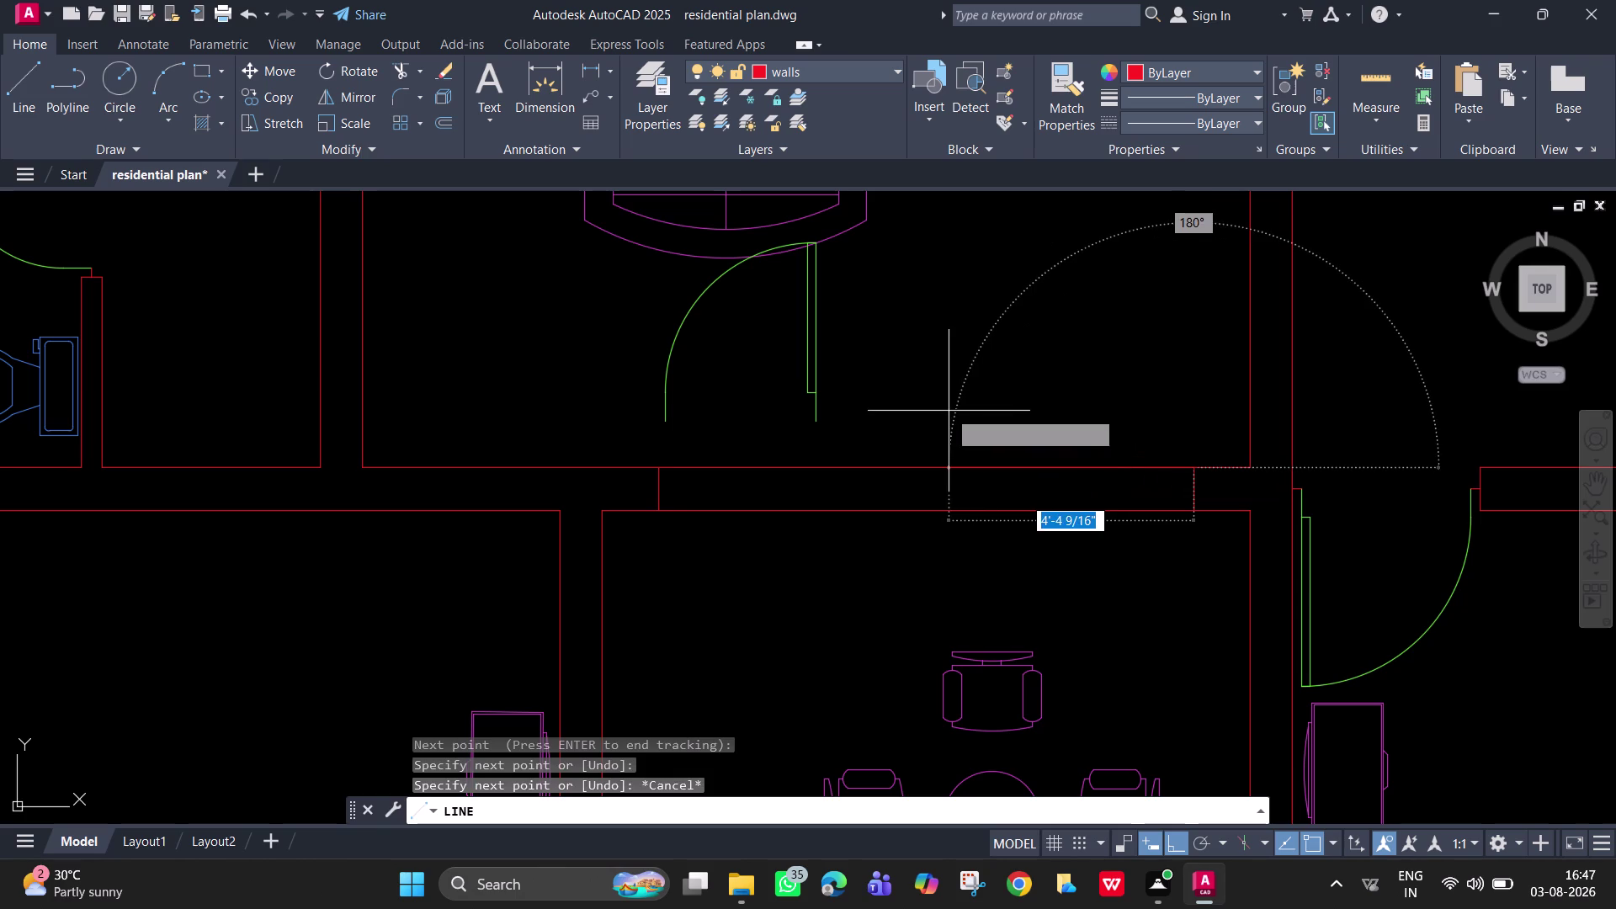
key(Escape)
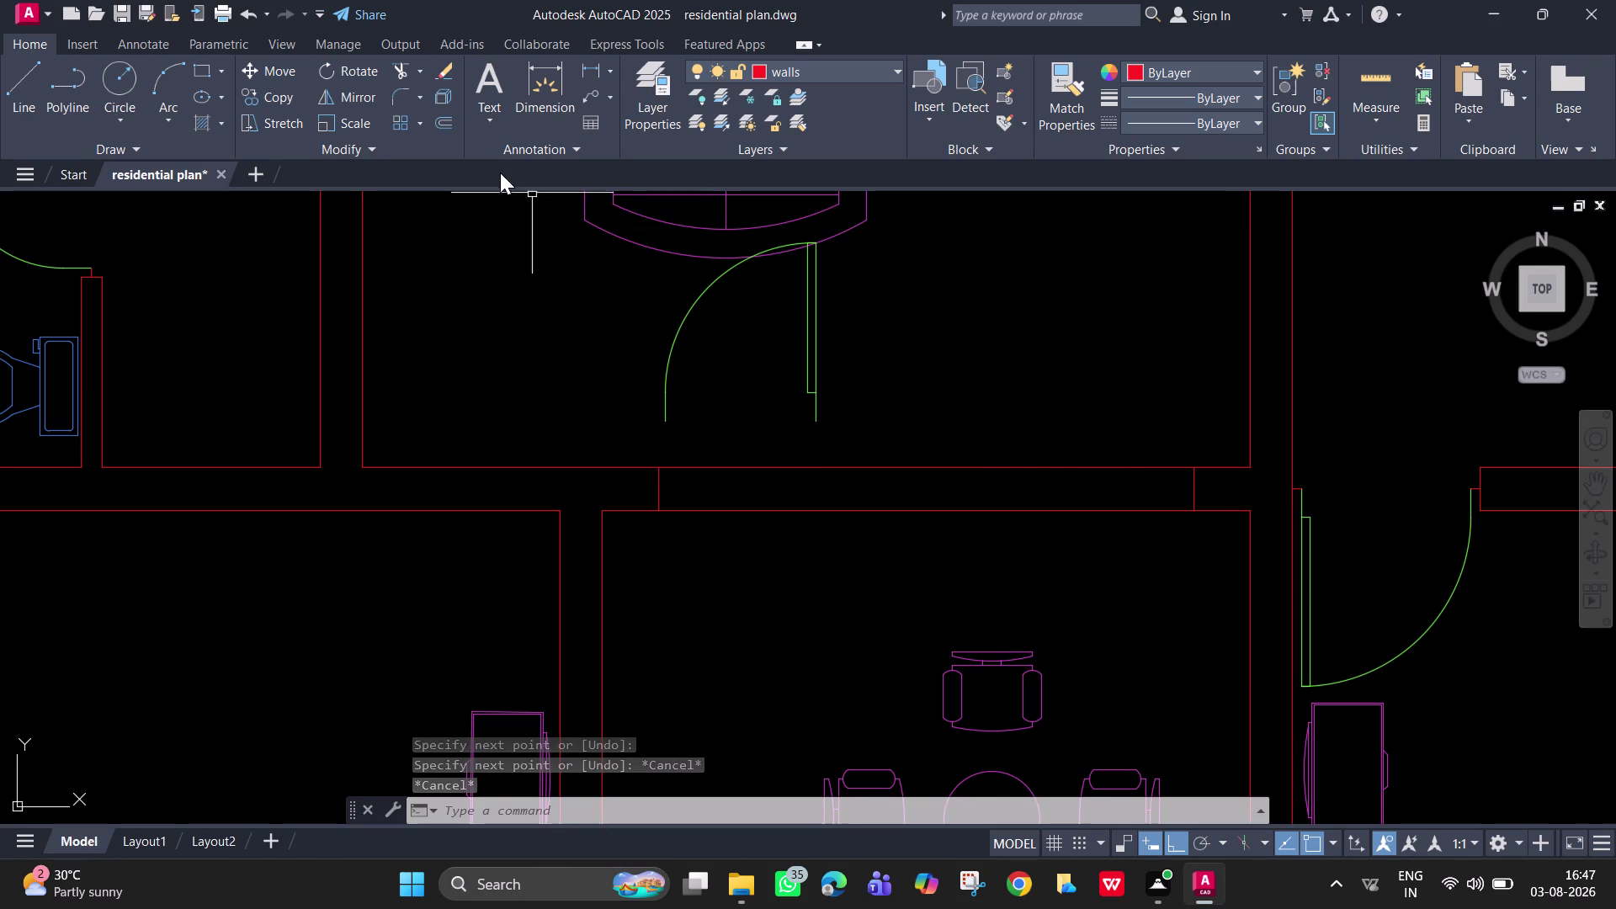
click(827, 510)
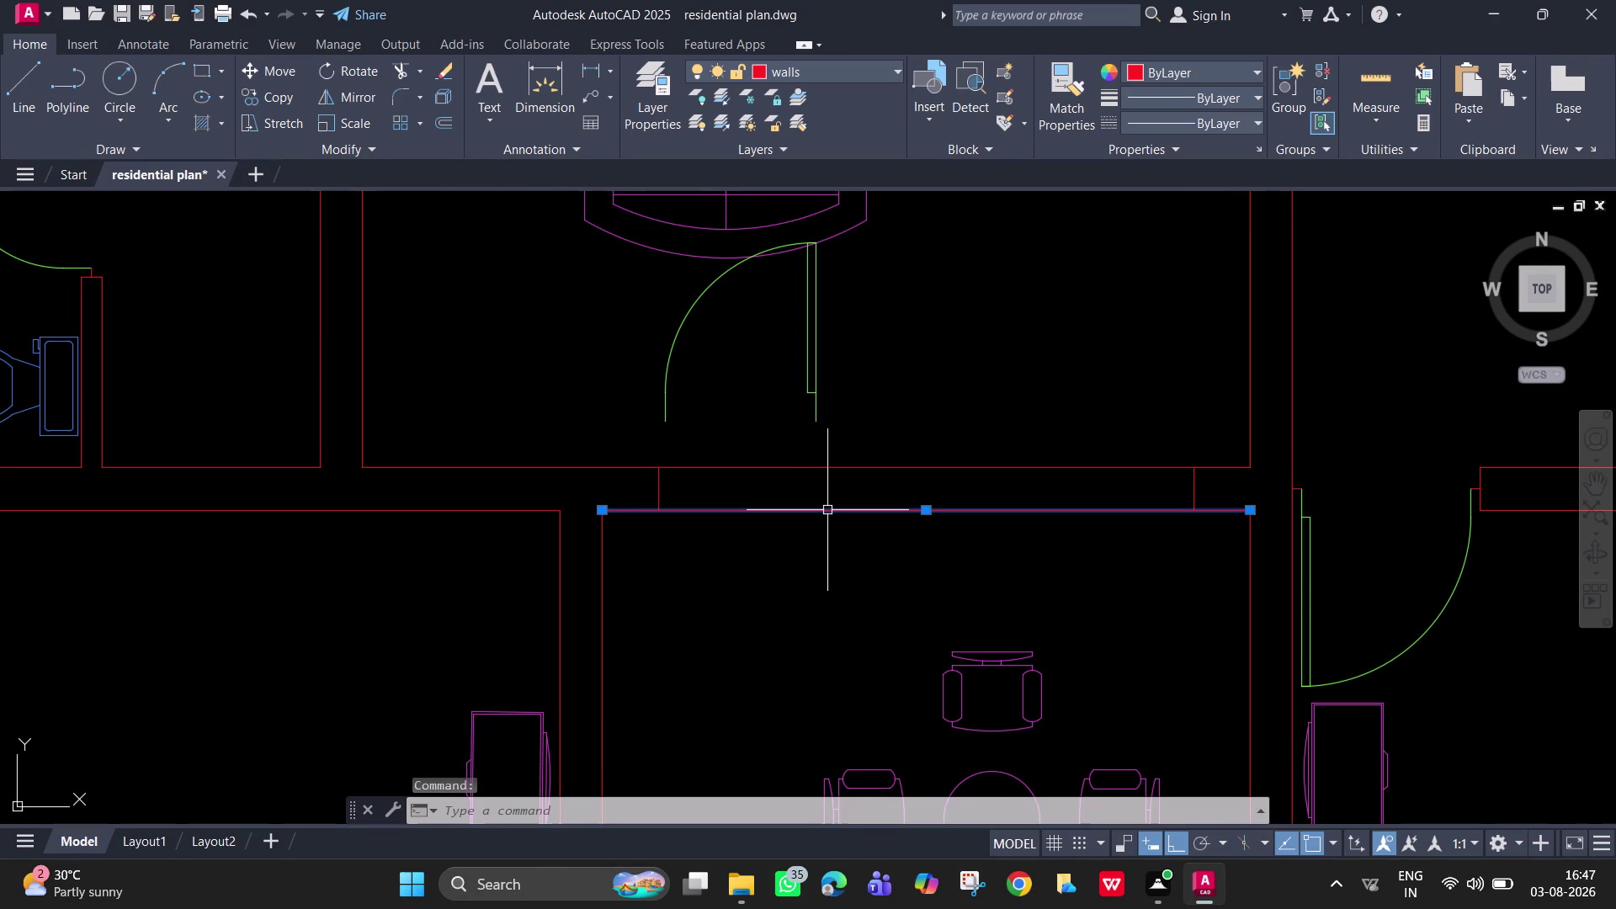
text(x)
key(space)
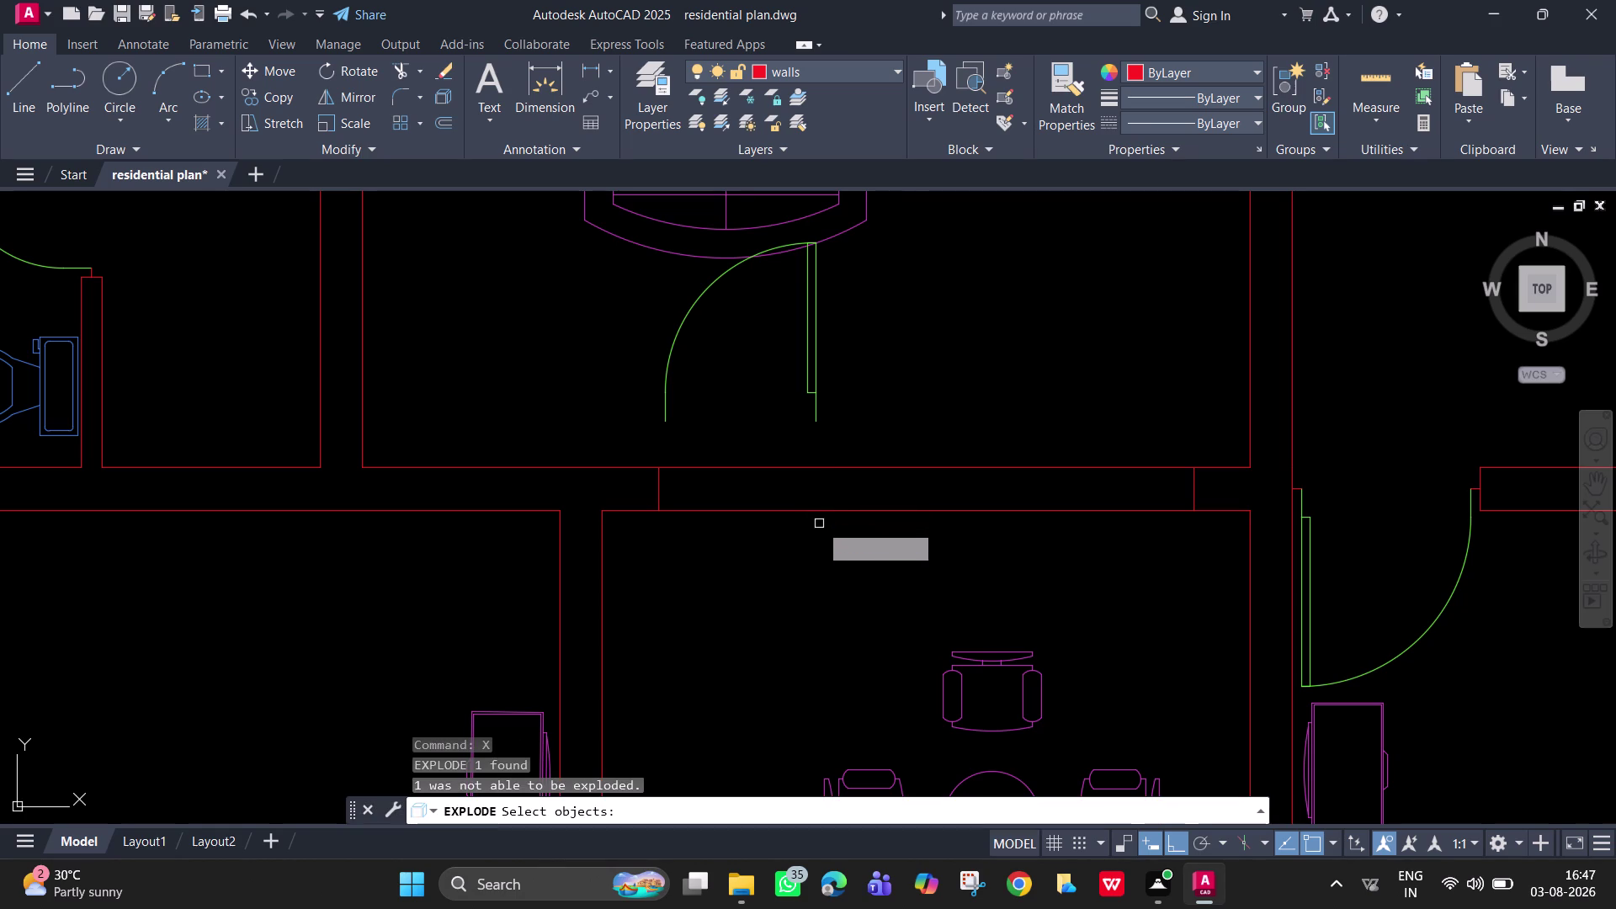
key(Escape)
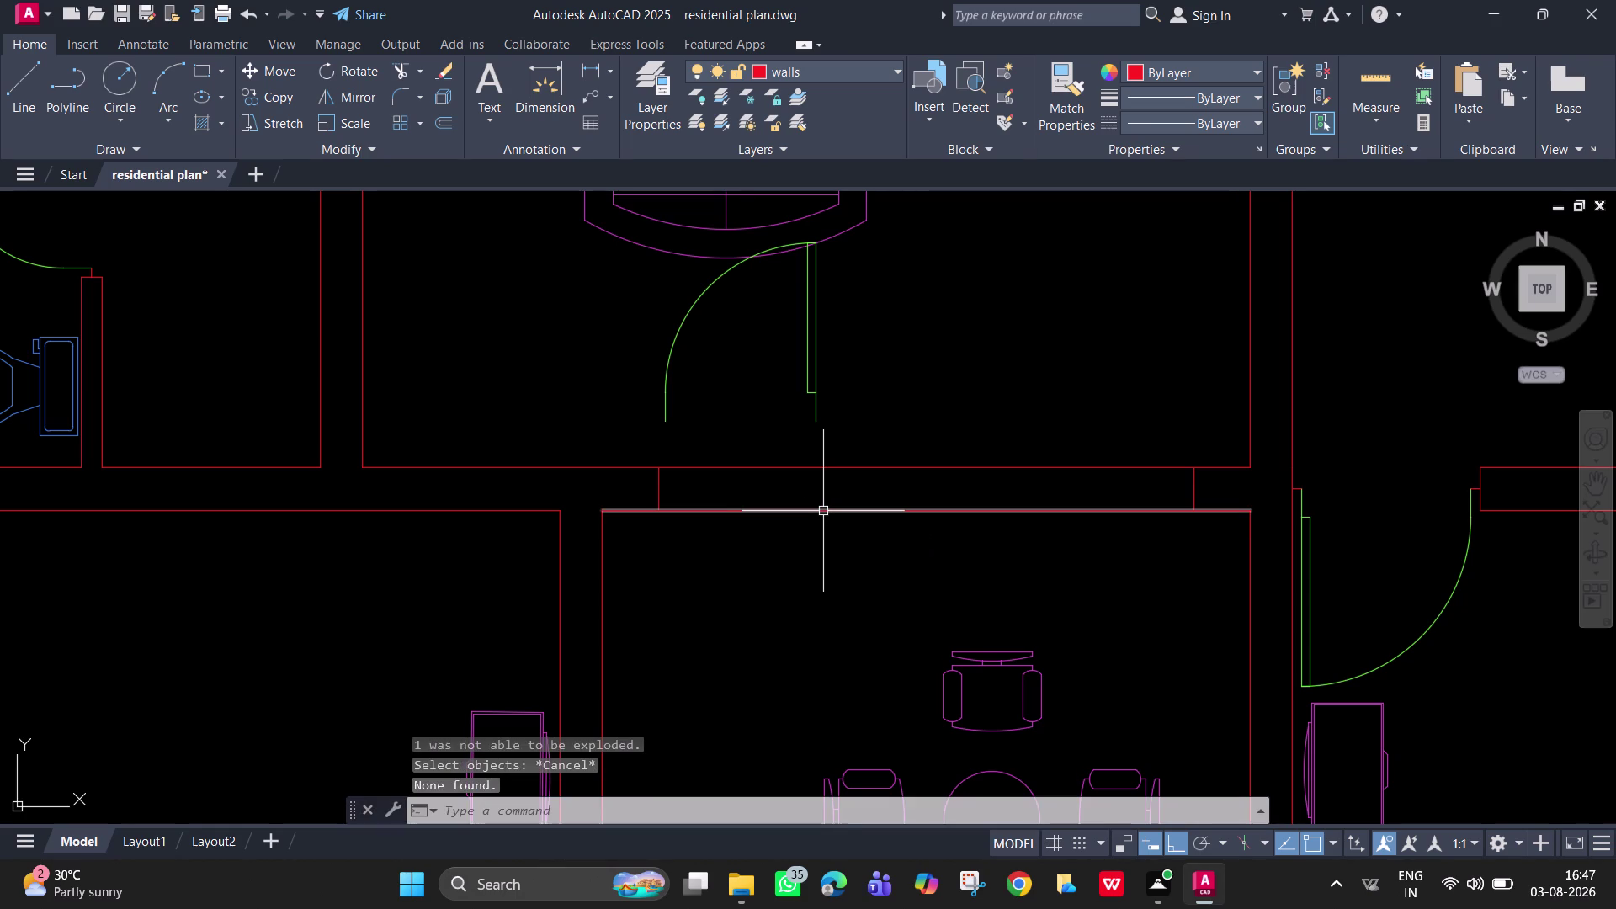
click(821, 508)
text(x)
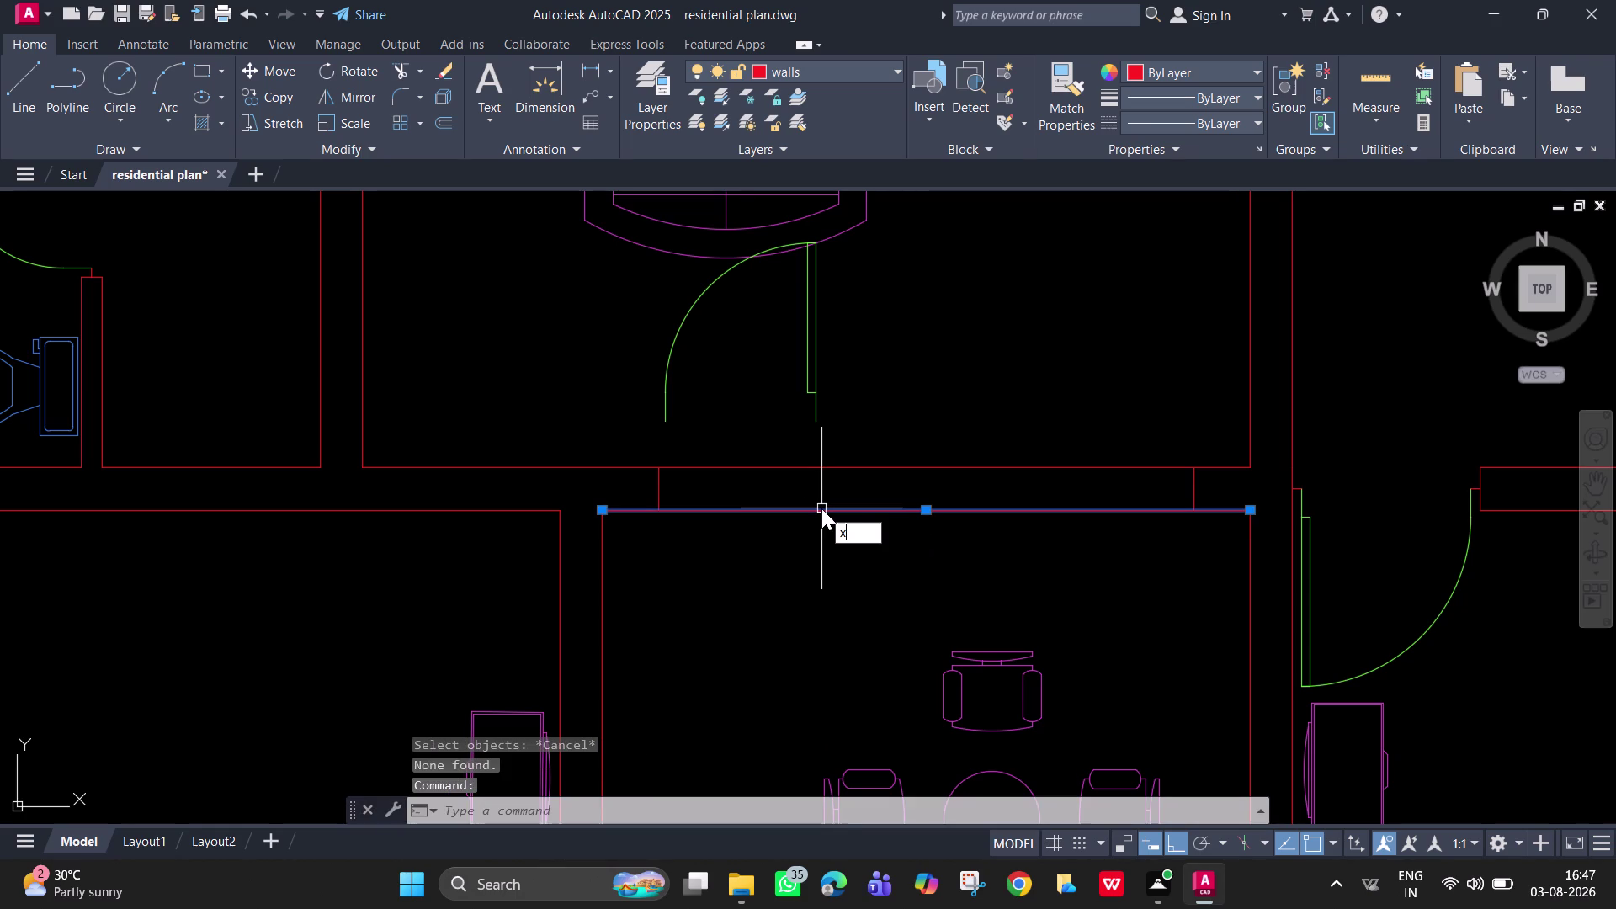
key(space)
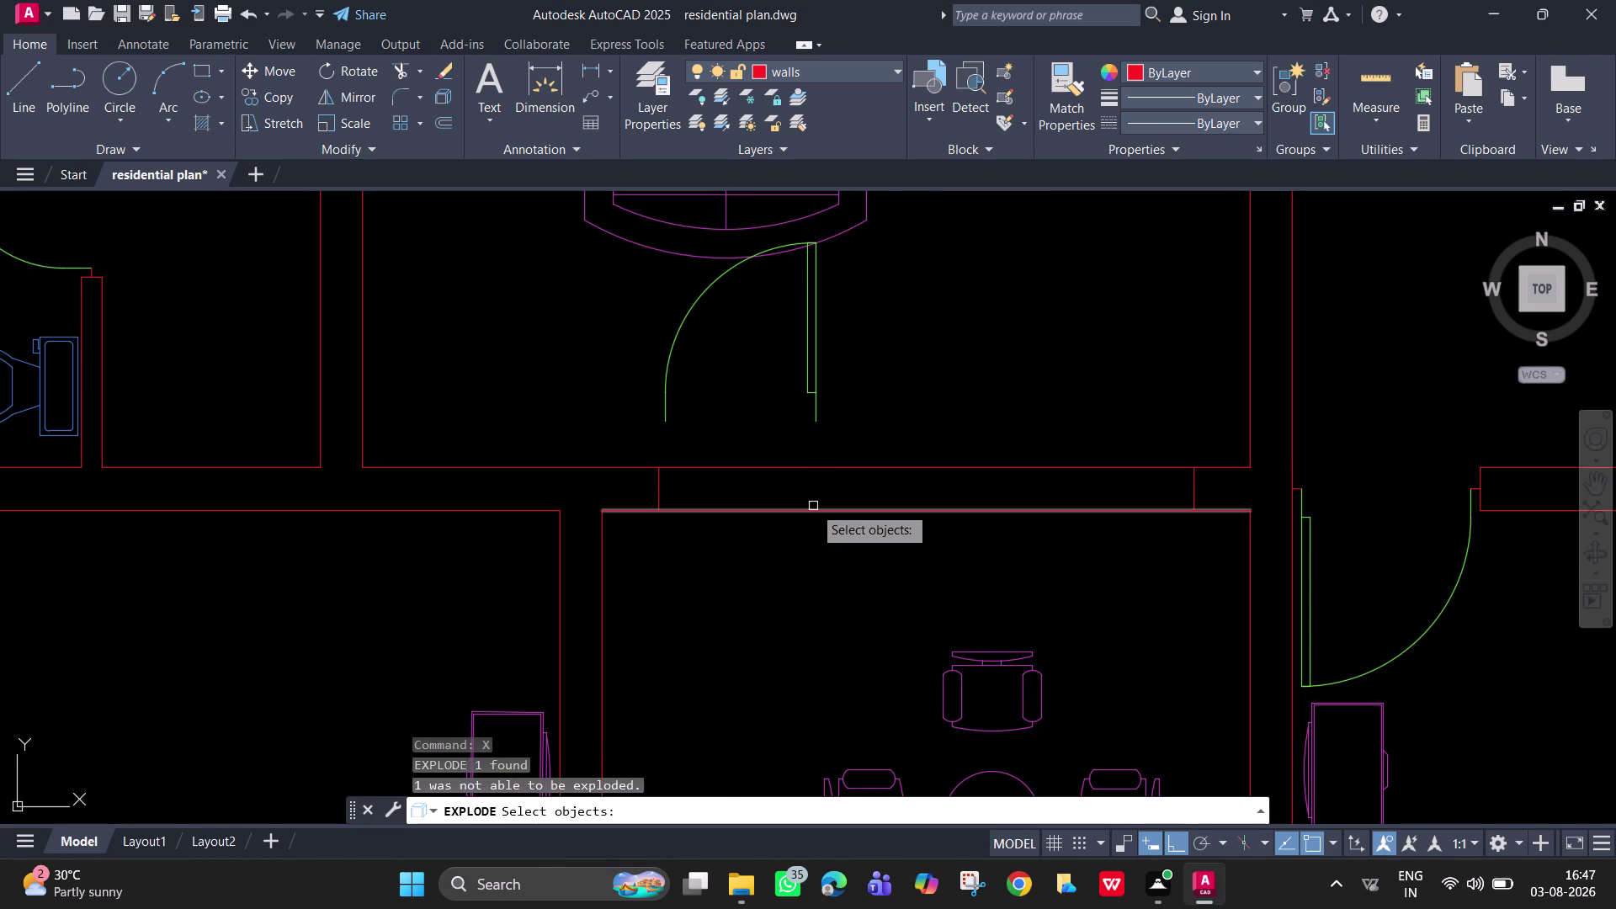
click(813, 505)
click(820, 520)
click(811, 509)
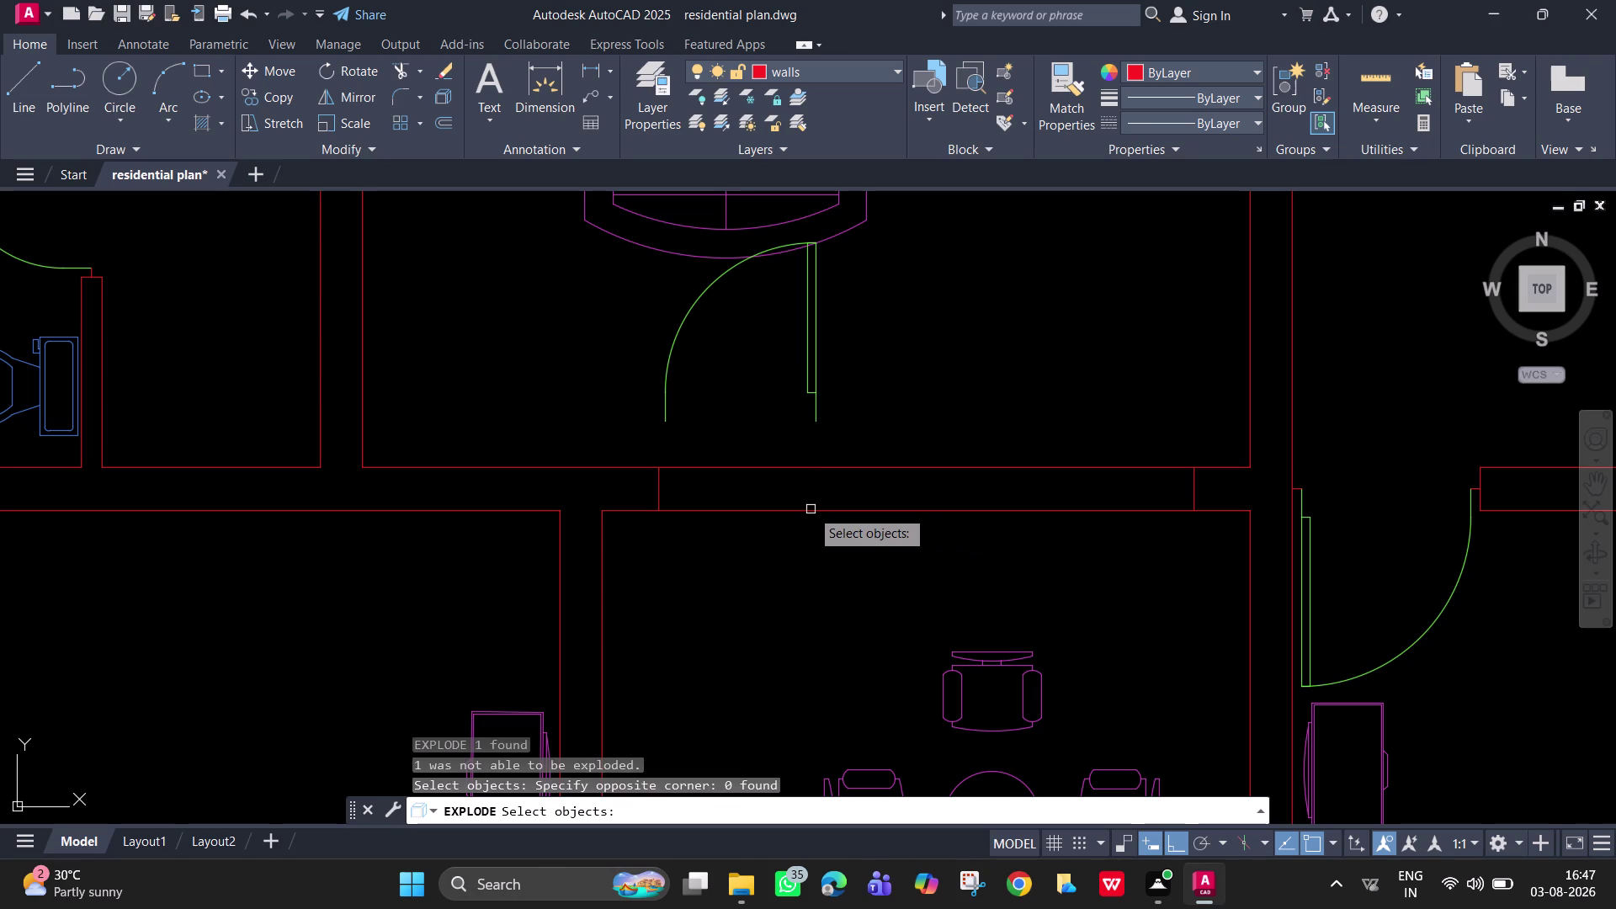
click(816, 514)
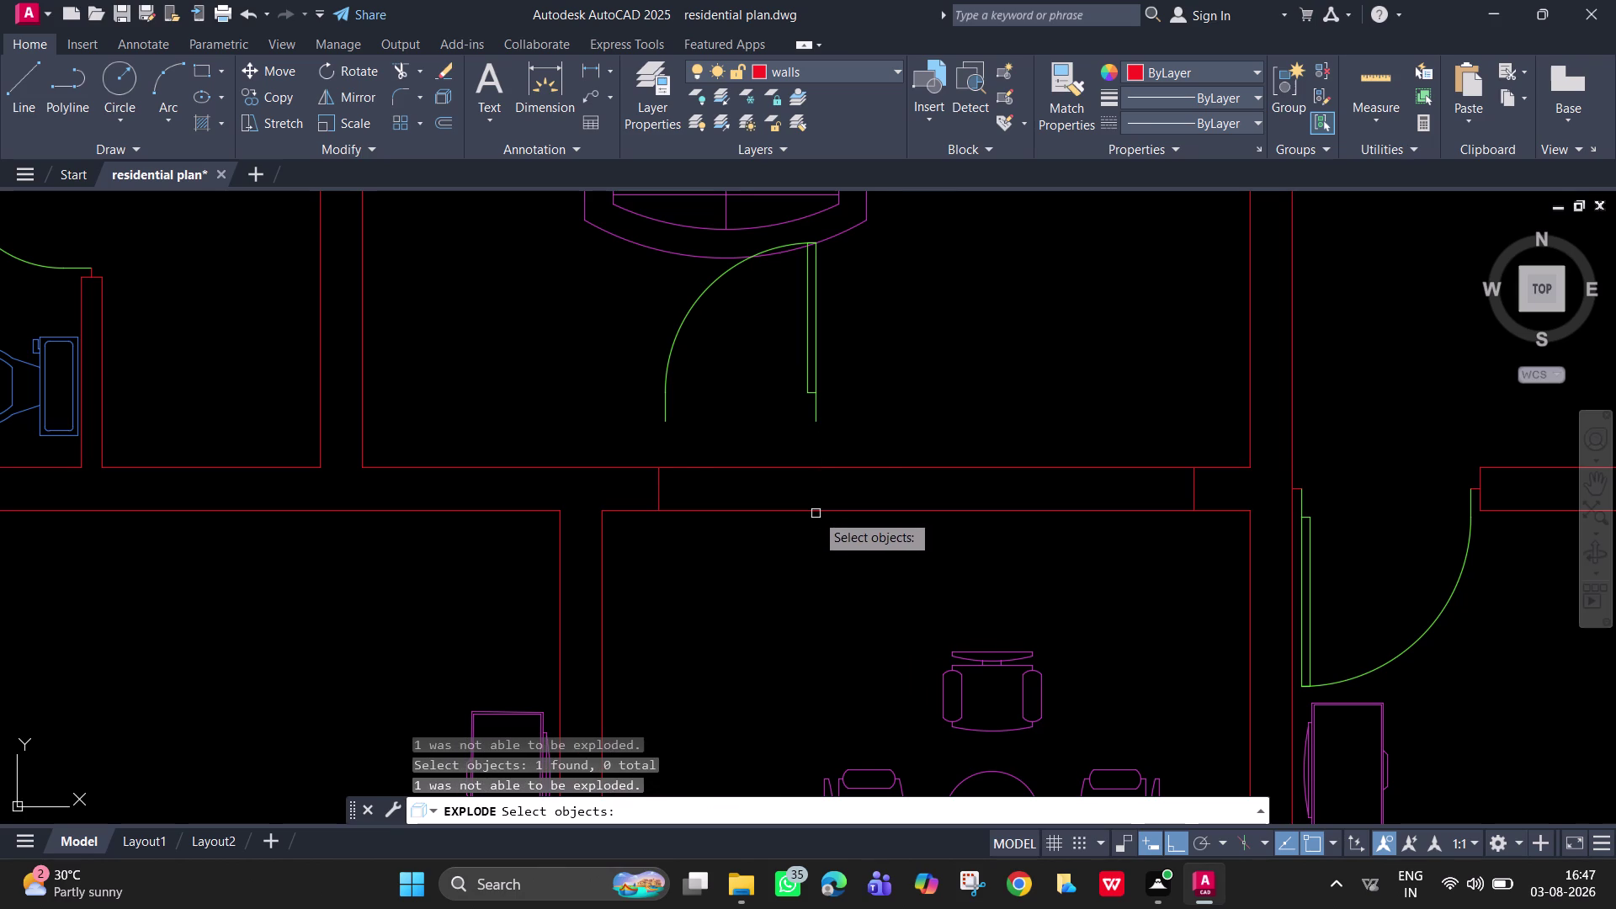
click(809, 509)
click(714, 542)
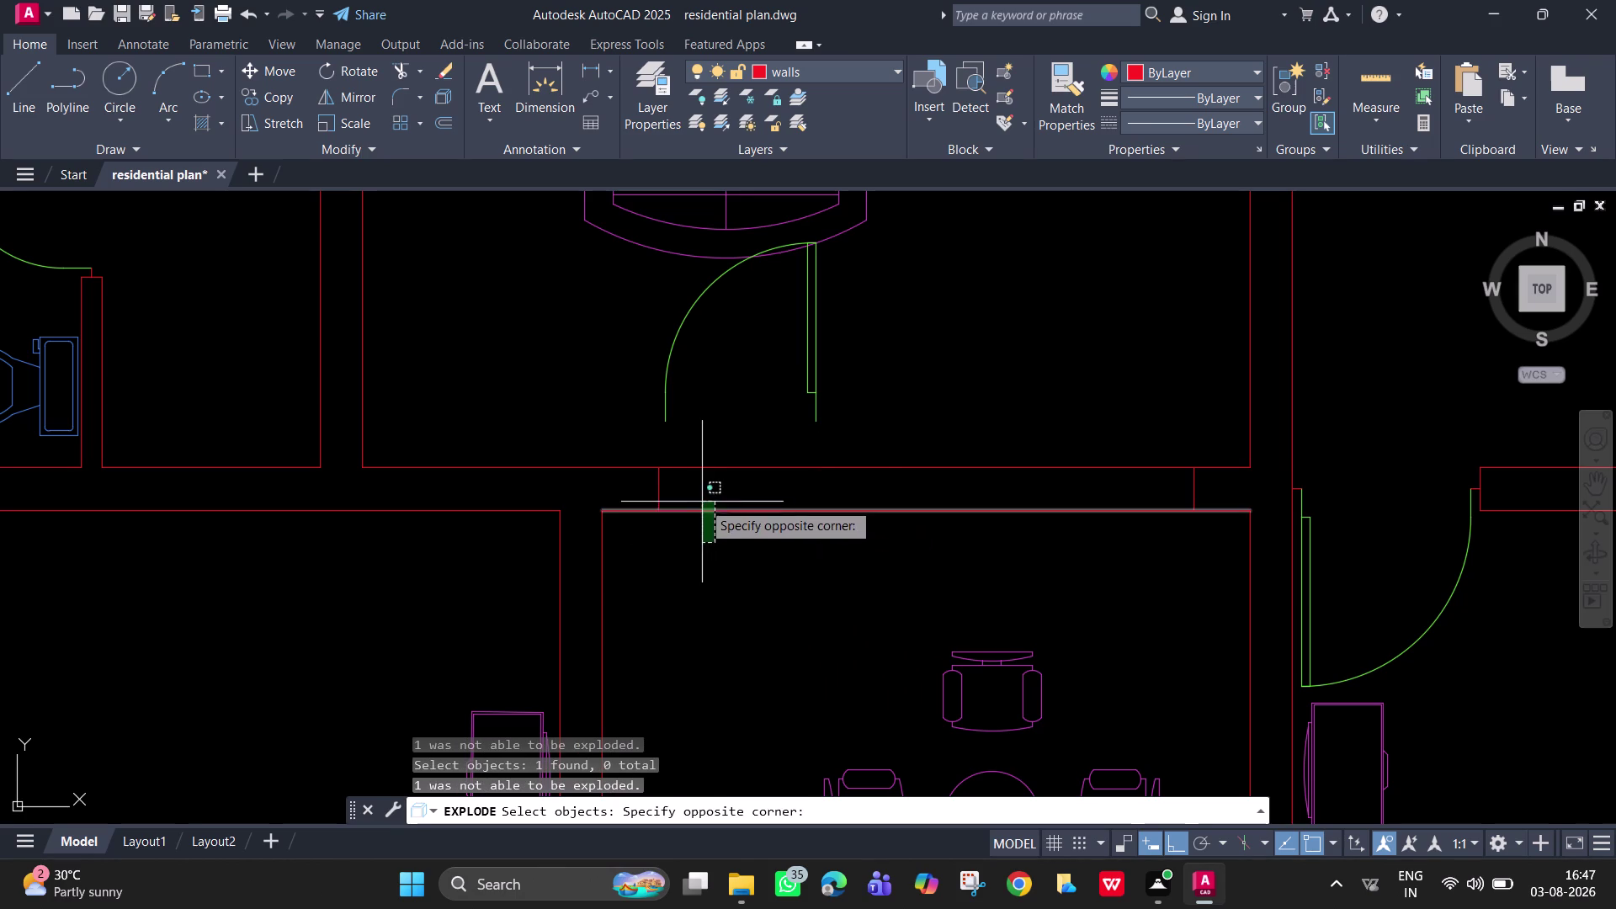
click(702, 500)
key(Escape)
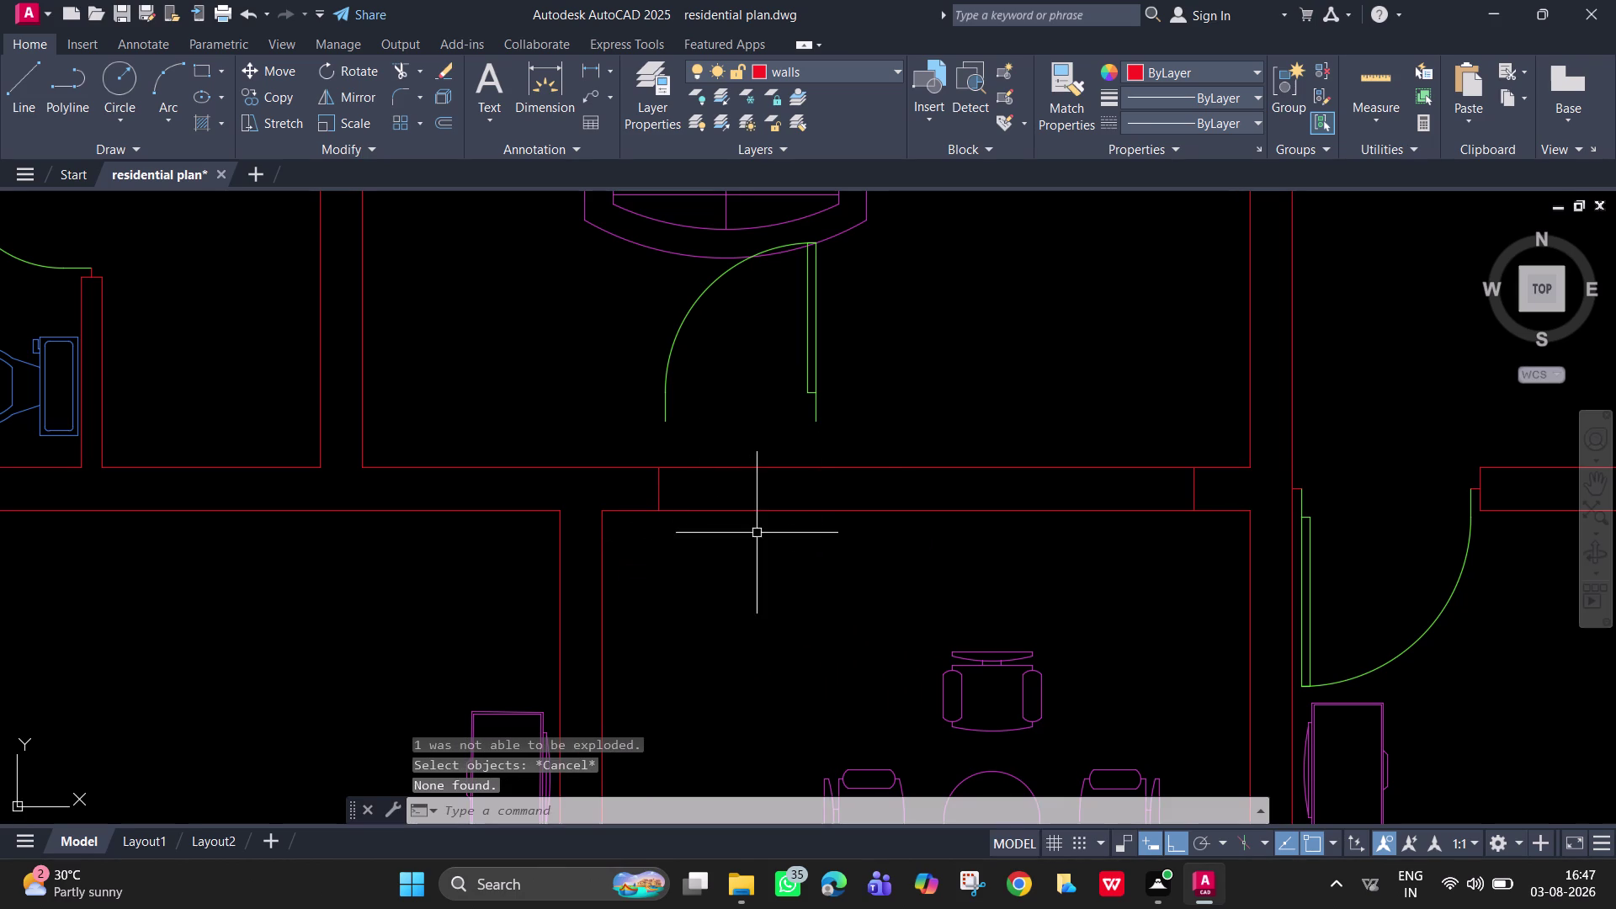
scroll(up, 3)
scroll(down, 3)
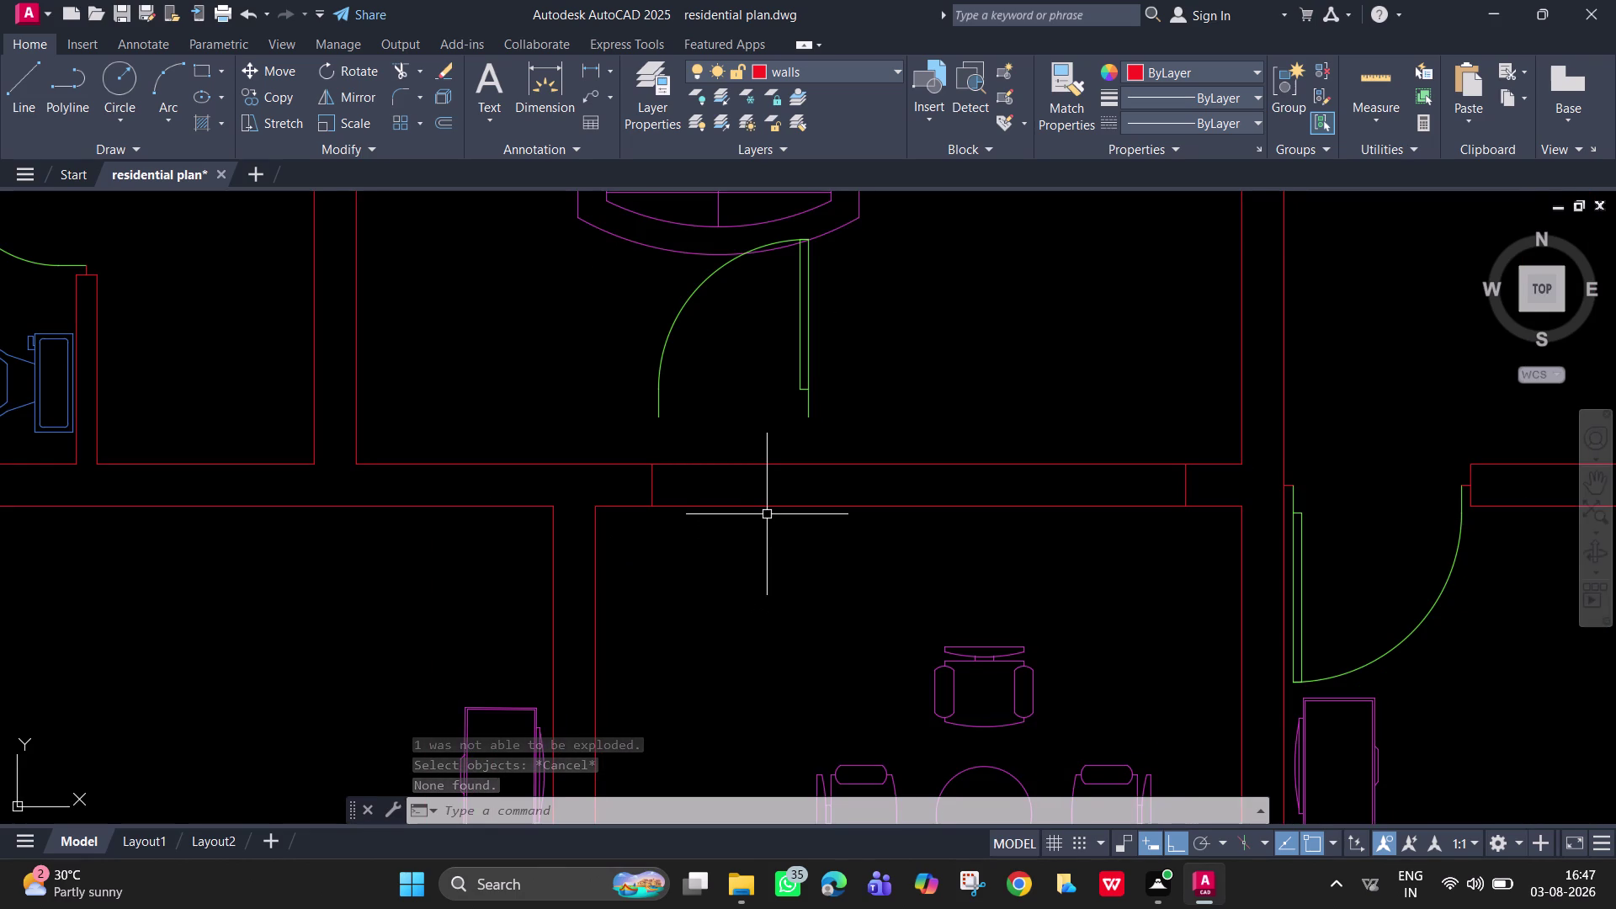
click(589, 80)
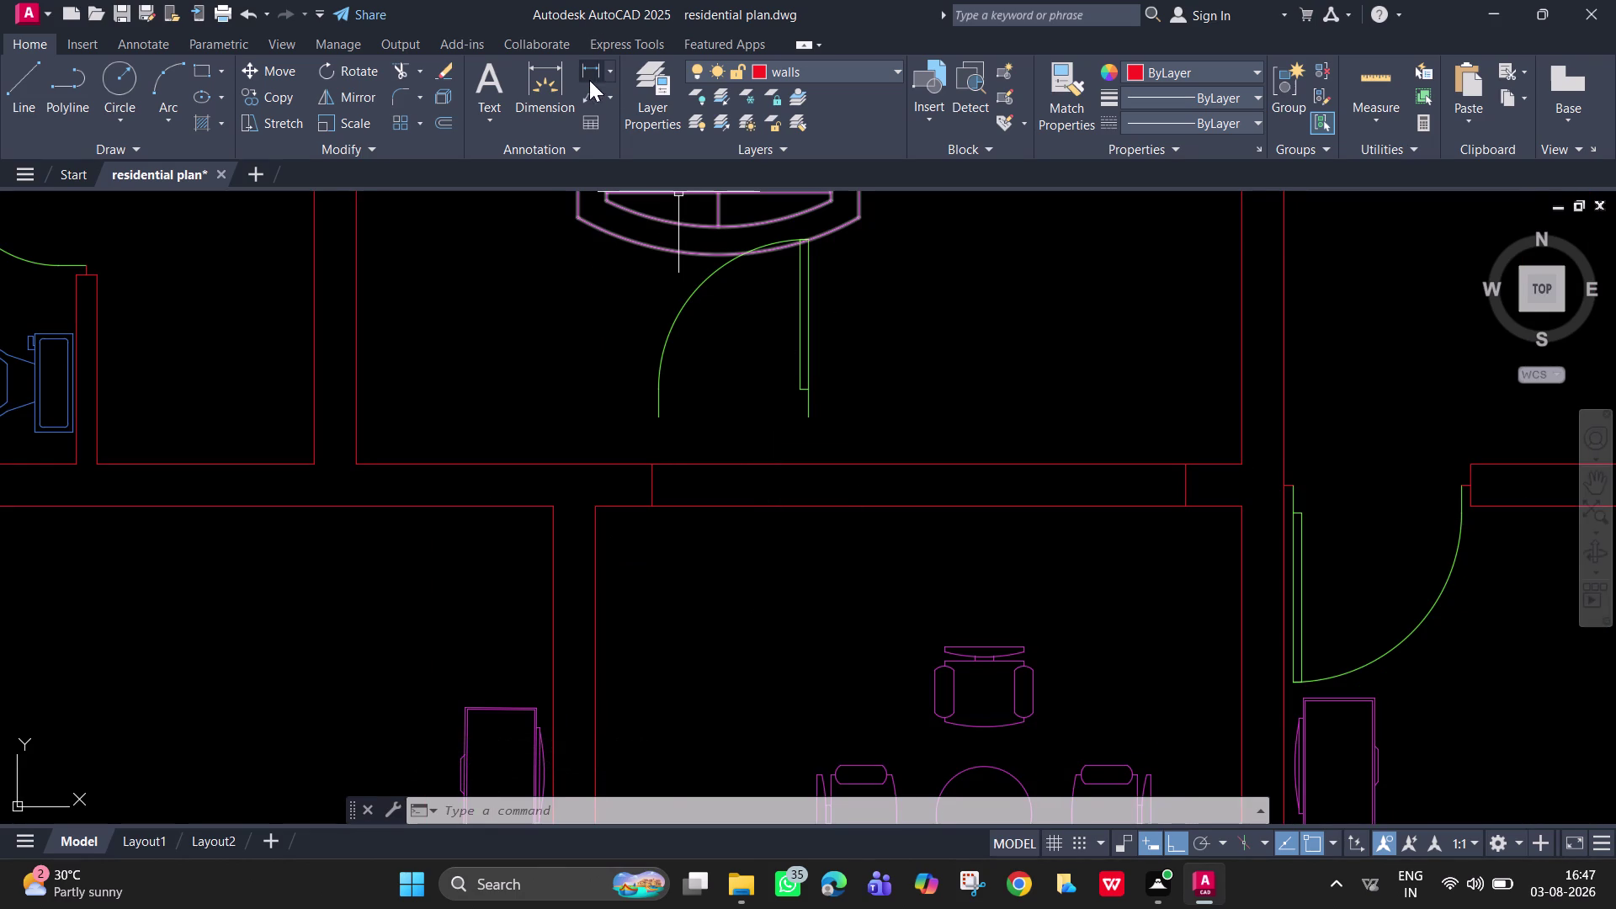
Place a 9'-6" linear dimension between the two wall ends, below the opening.
click(648, 509)
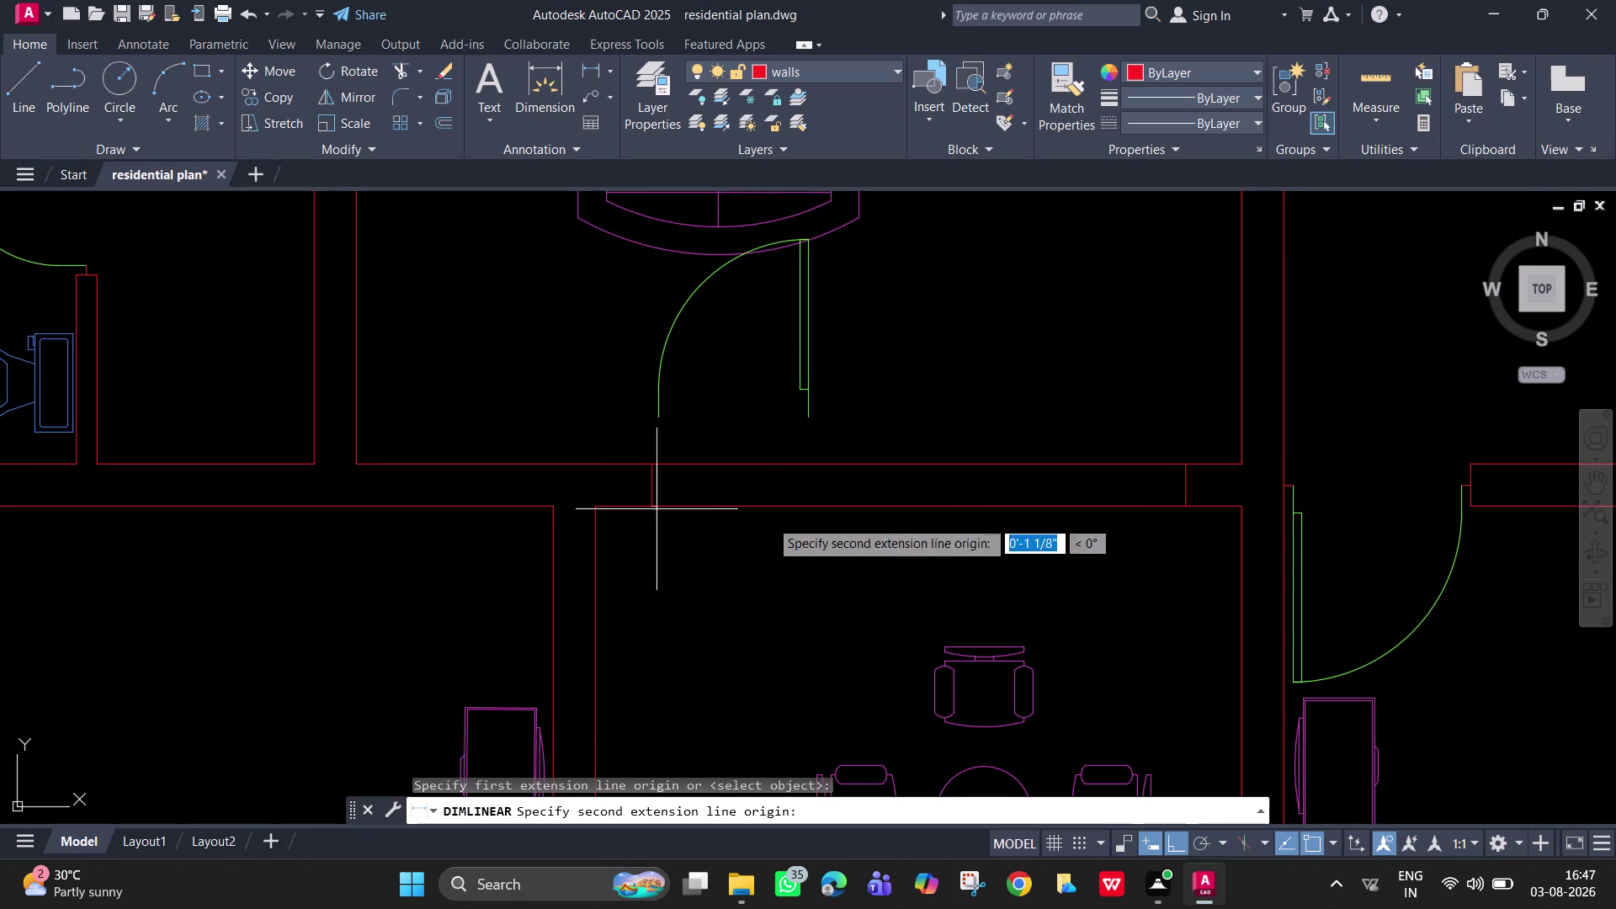
click(1186, 508)
click(1181, 563)
scroll(up, 3)
scroll(down, 3)
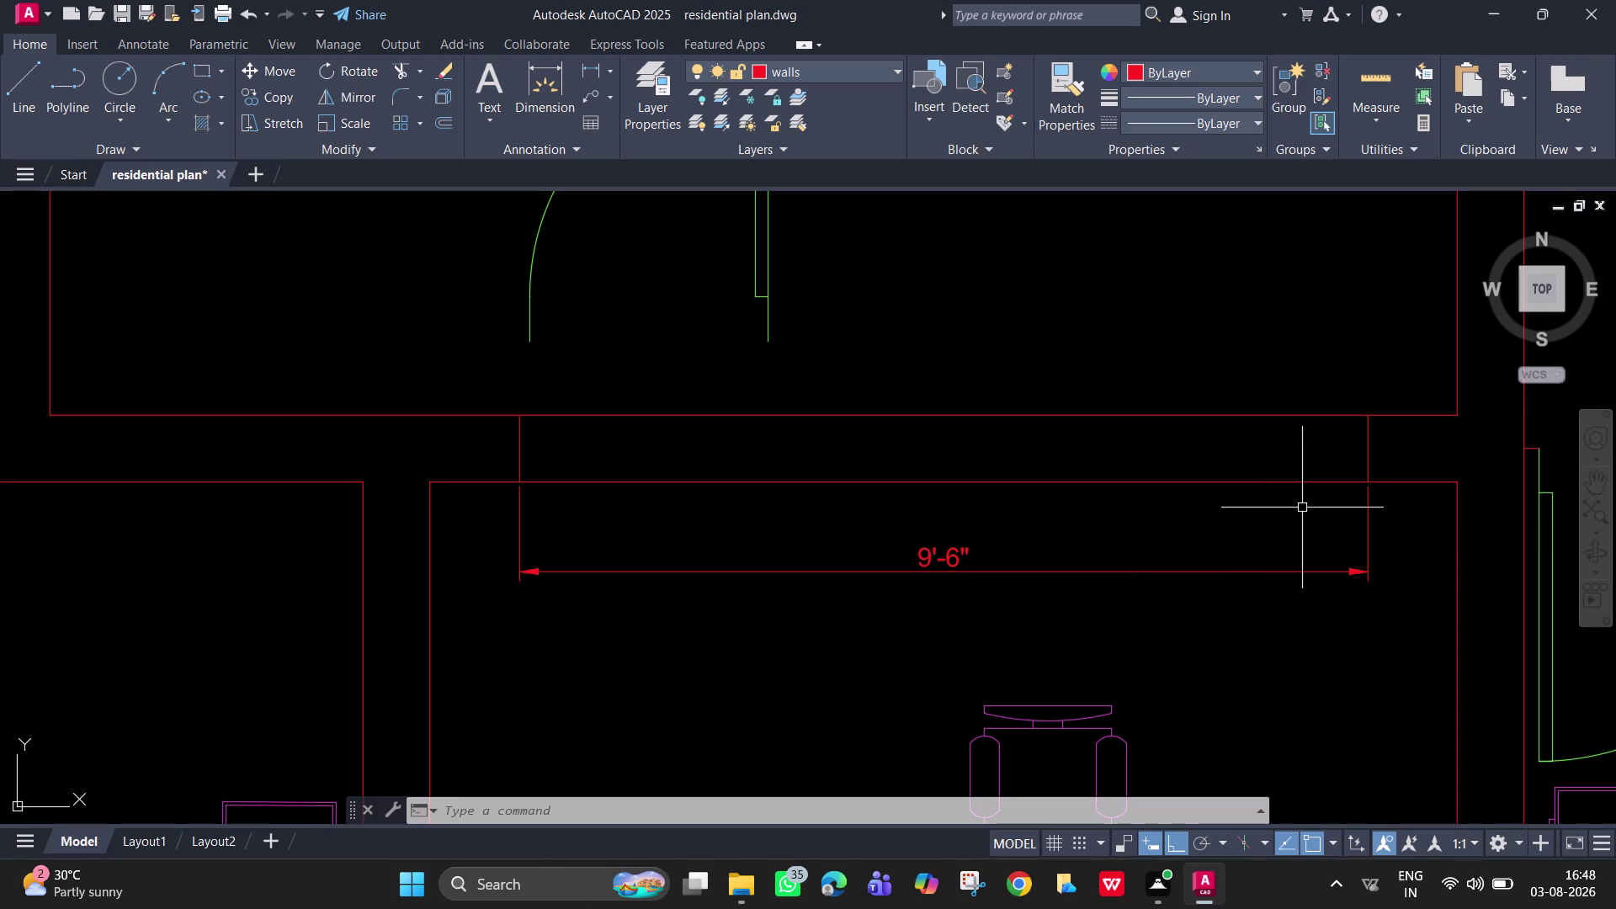
click(764, 275)
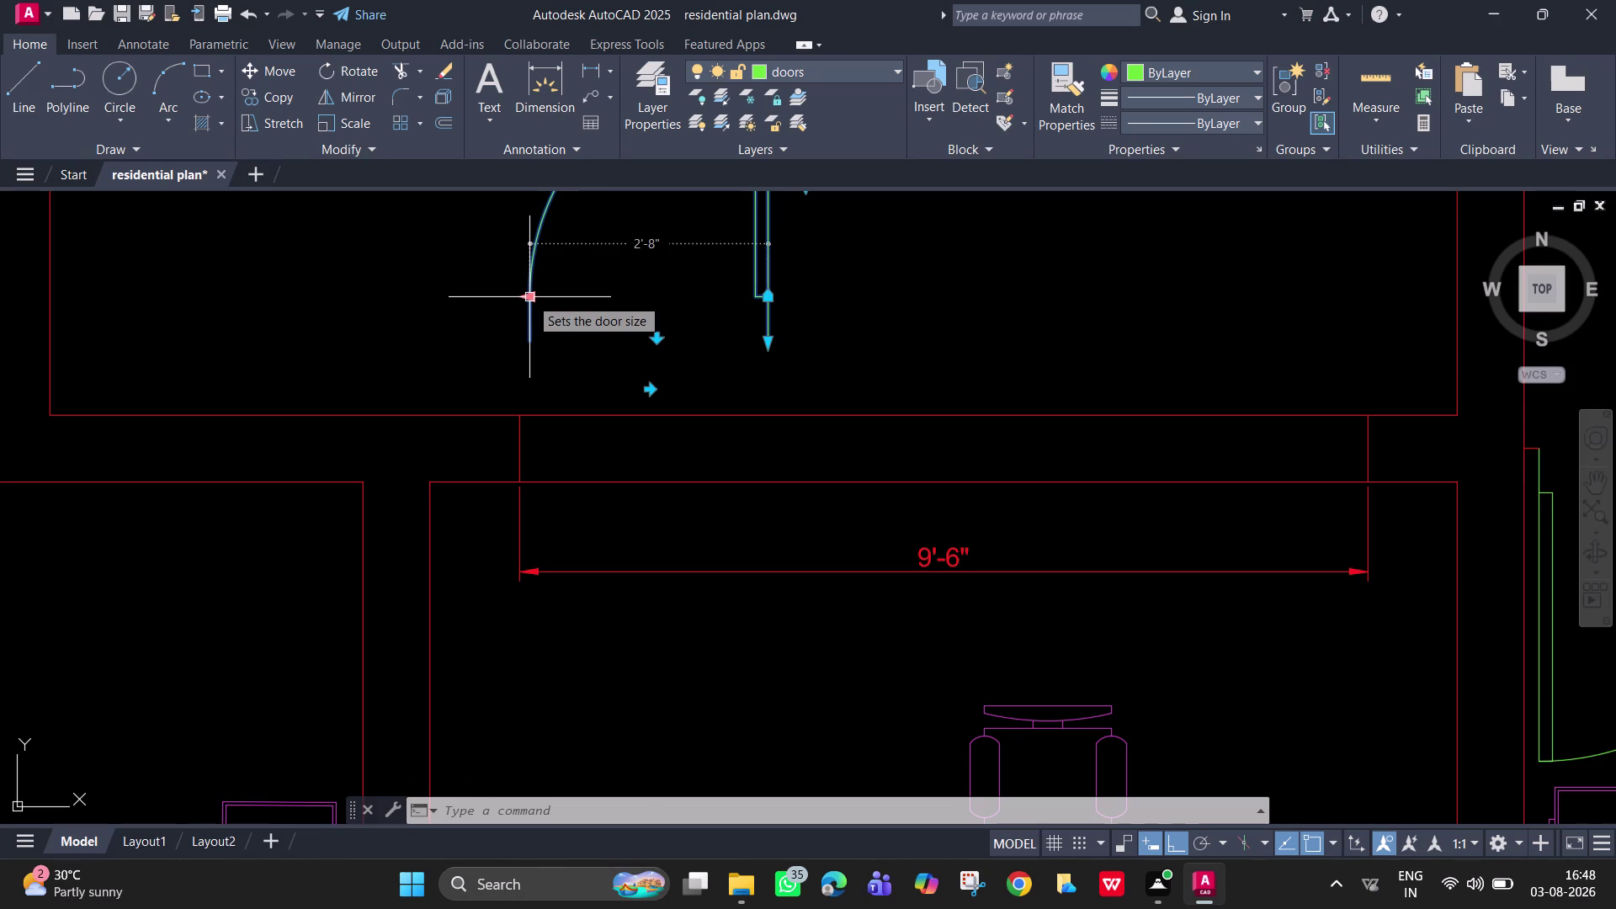
Use the door block's size grip to change its width from 2'-8" to 2'-6".
click(529, 297)
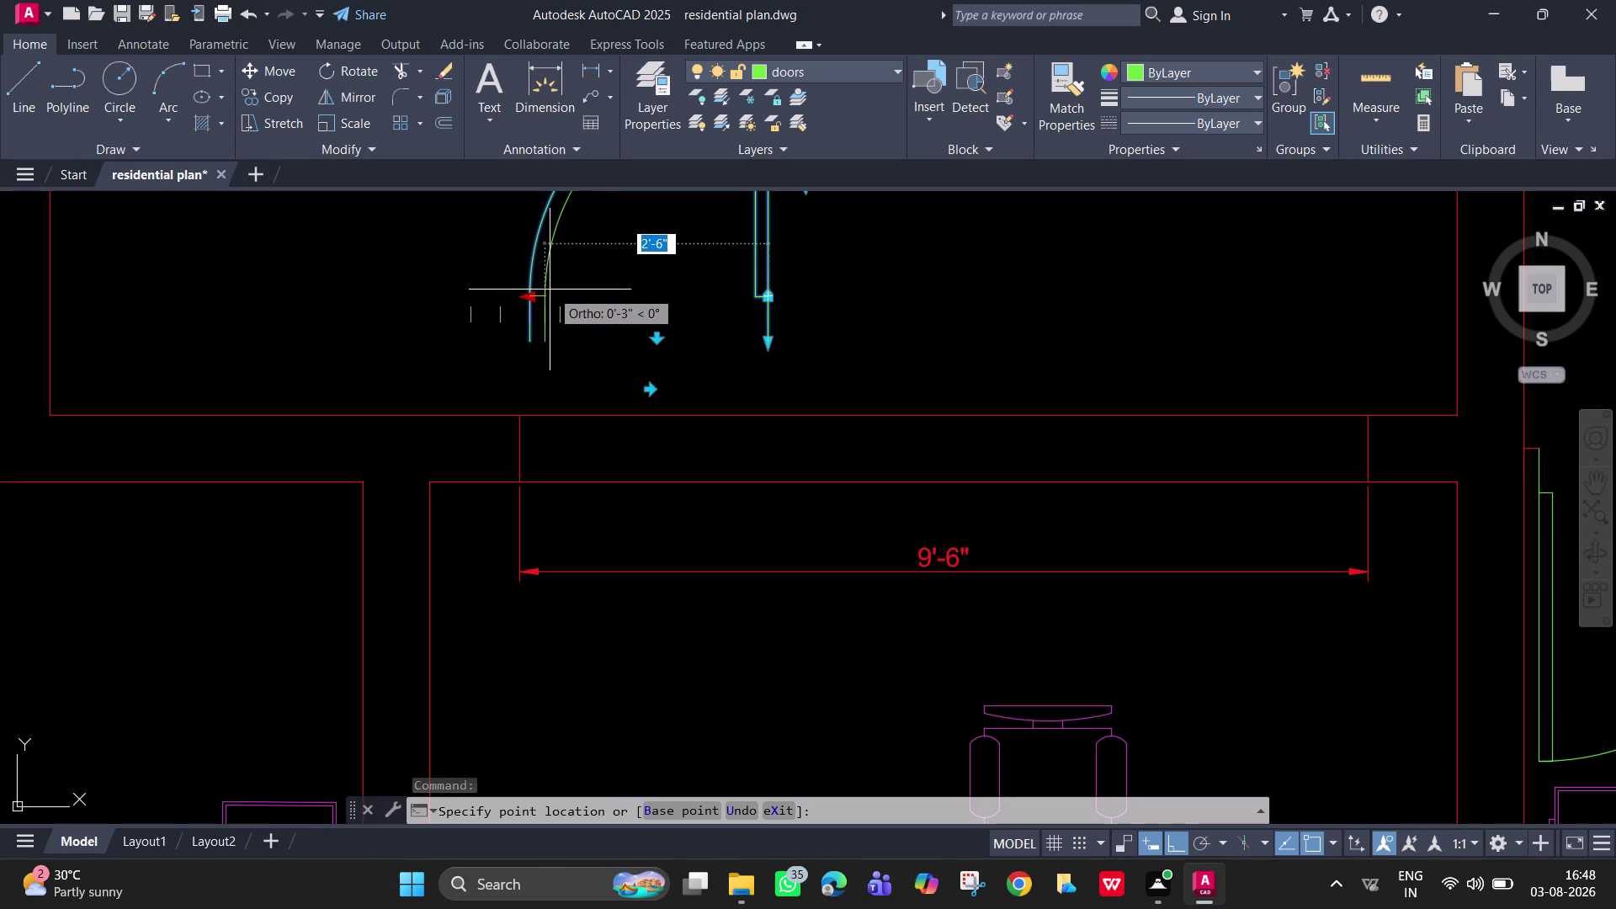
click(545, 289)
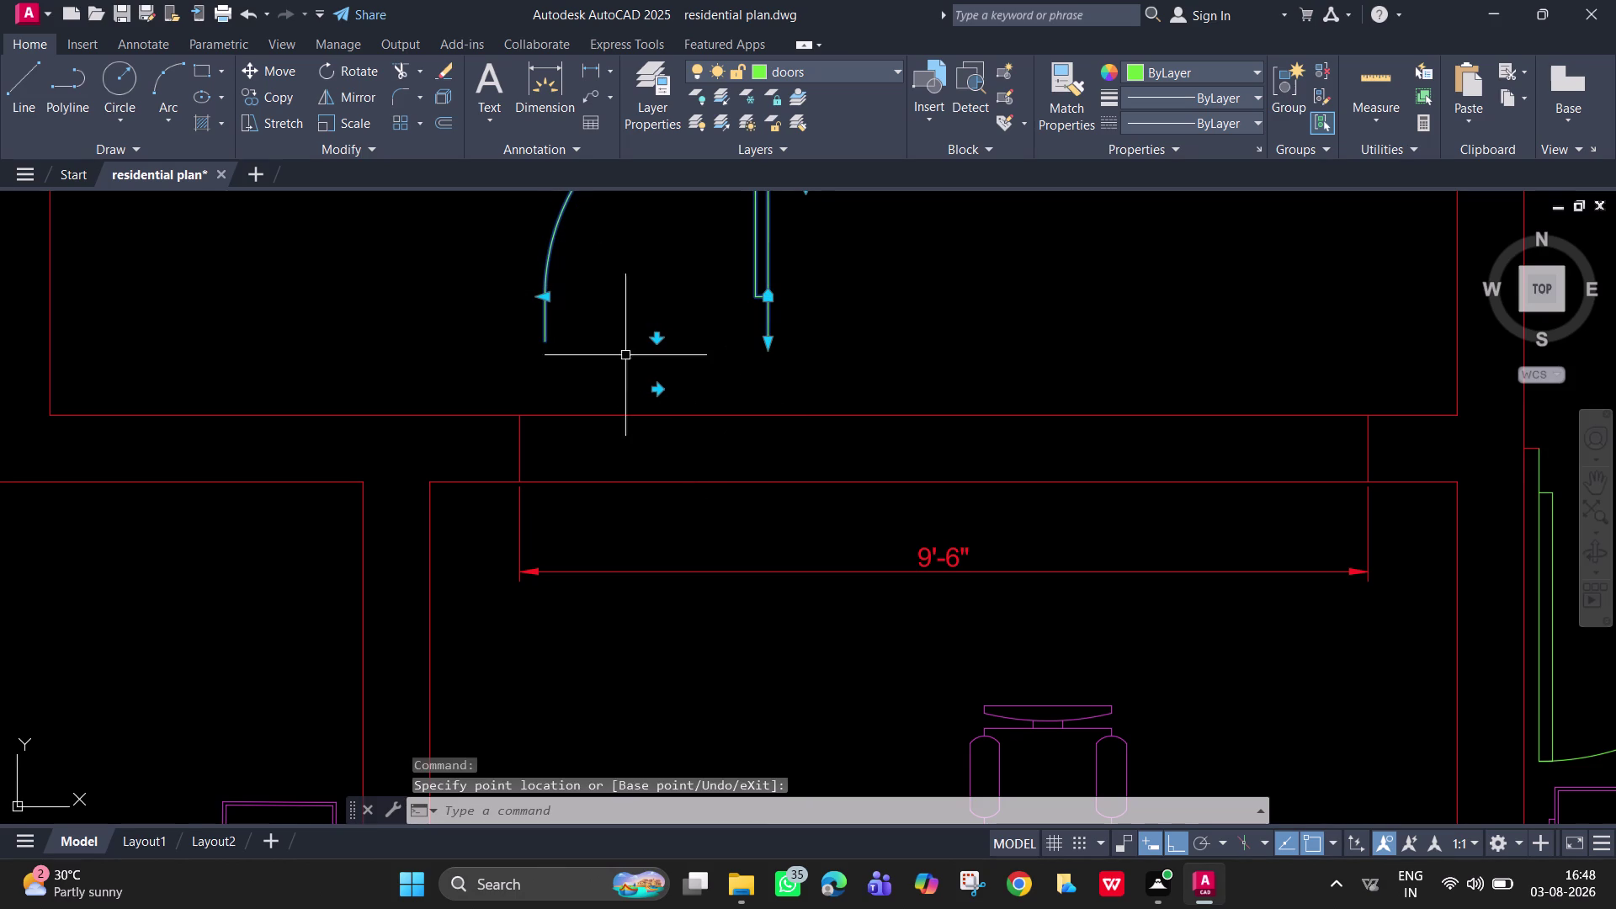
click(545, 300)
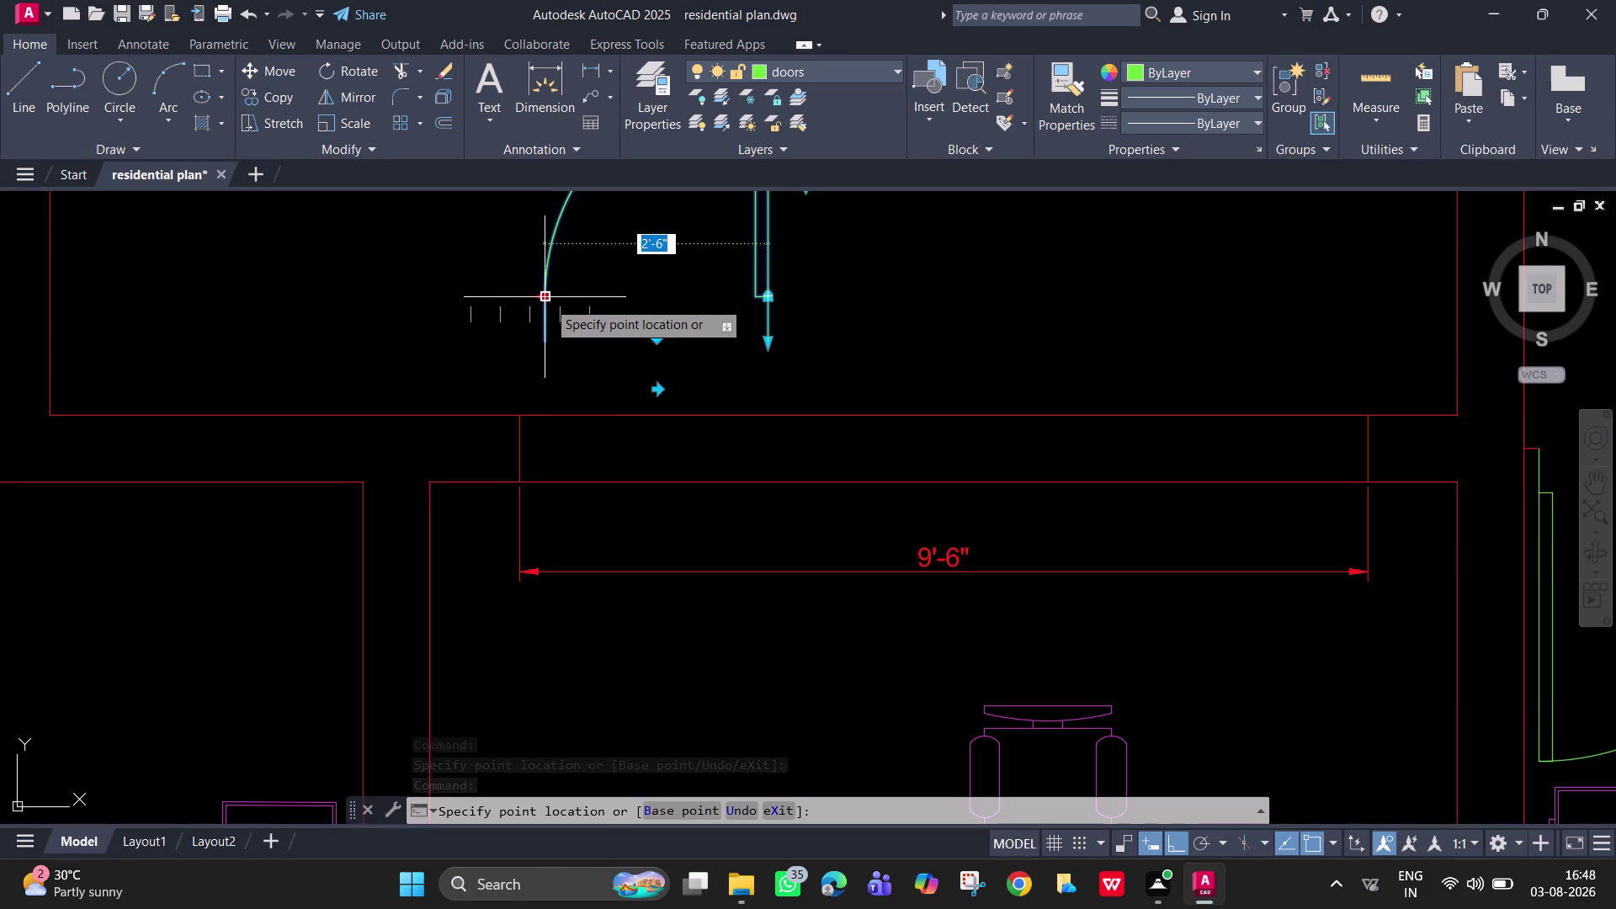
click(548, 301)
key(Escape)
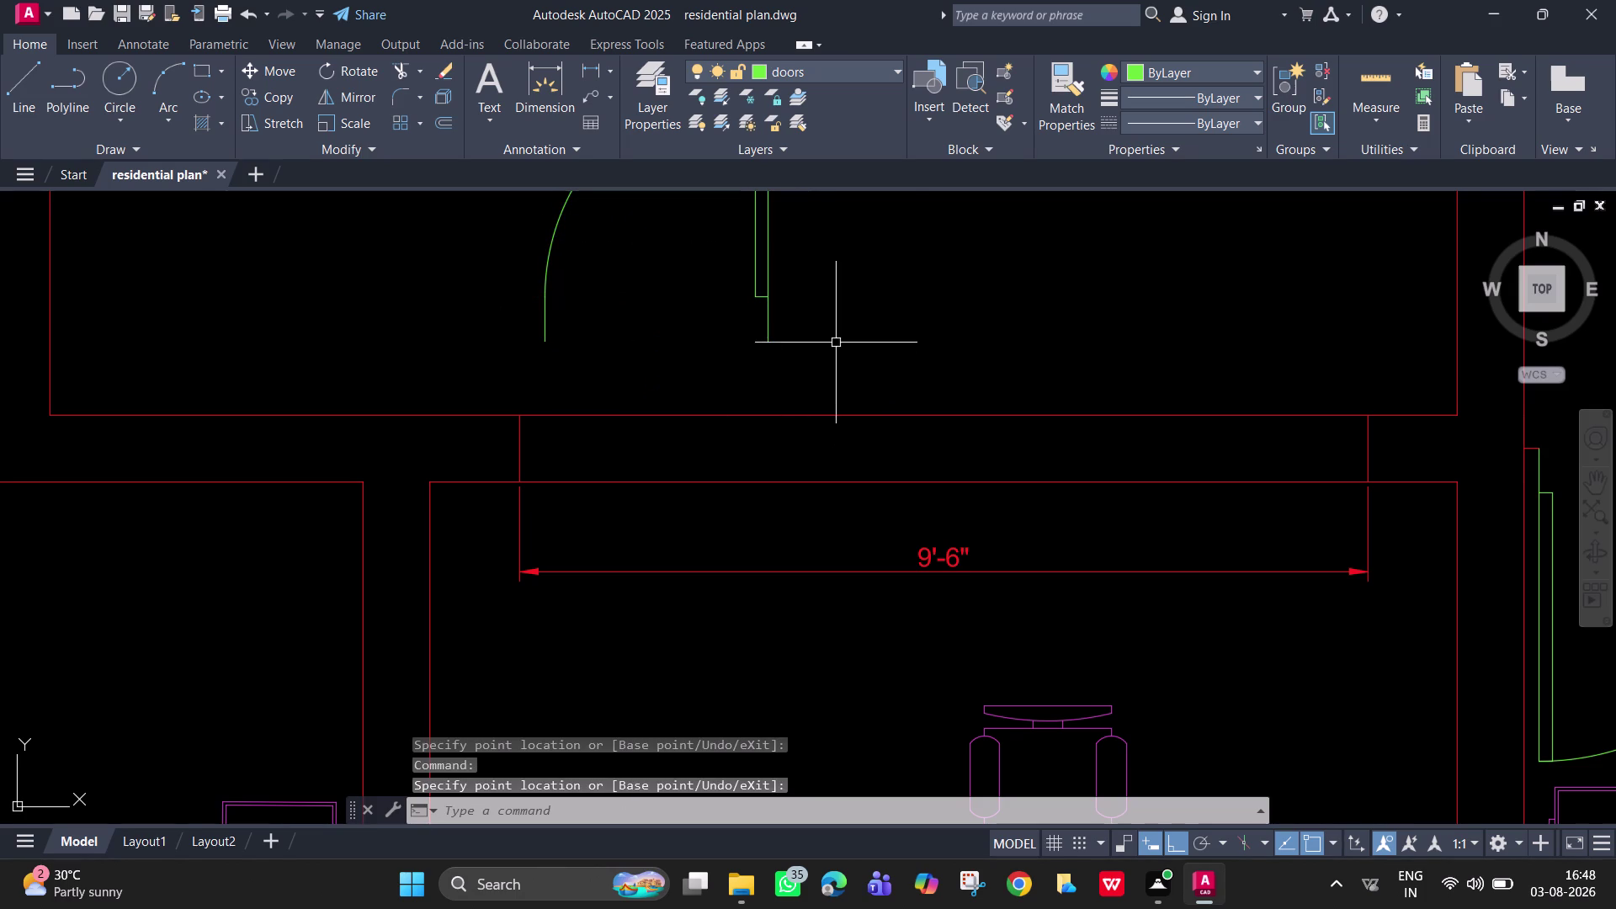
click(770, 327)
key(Escape)
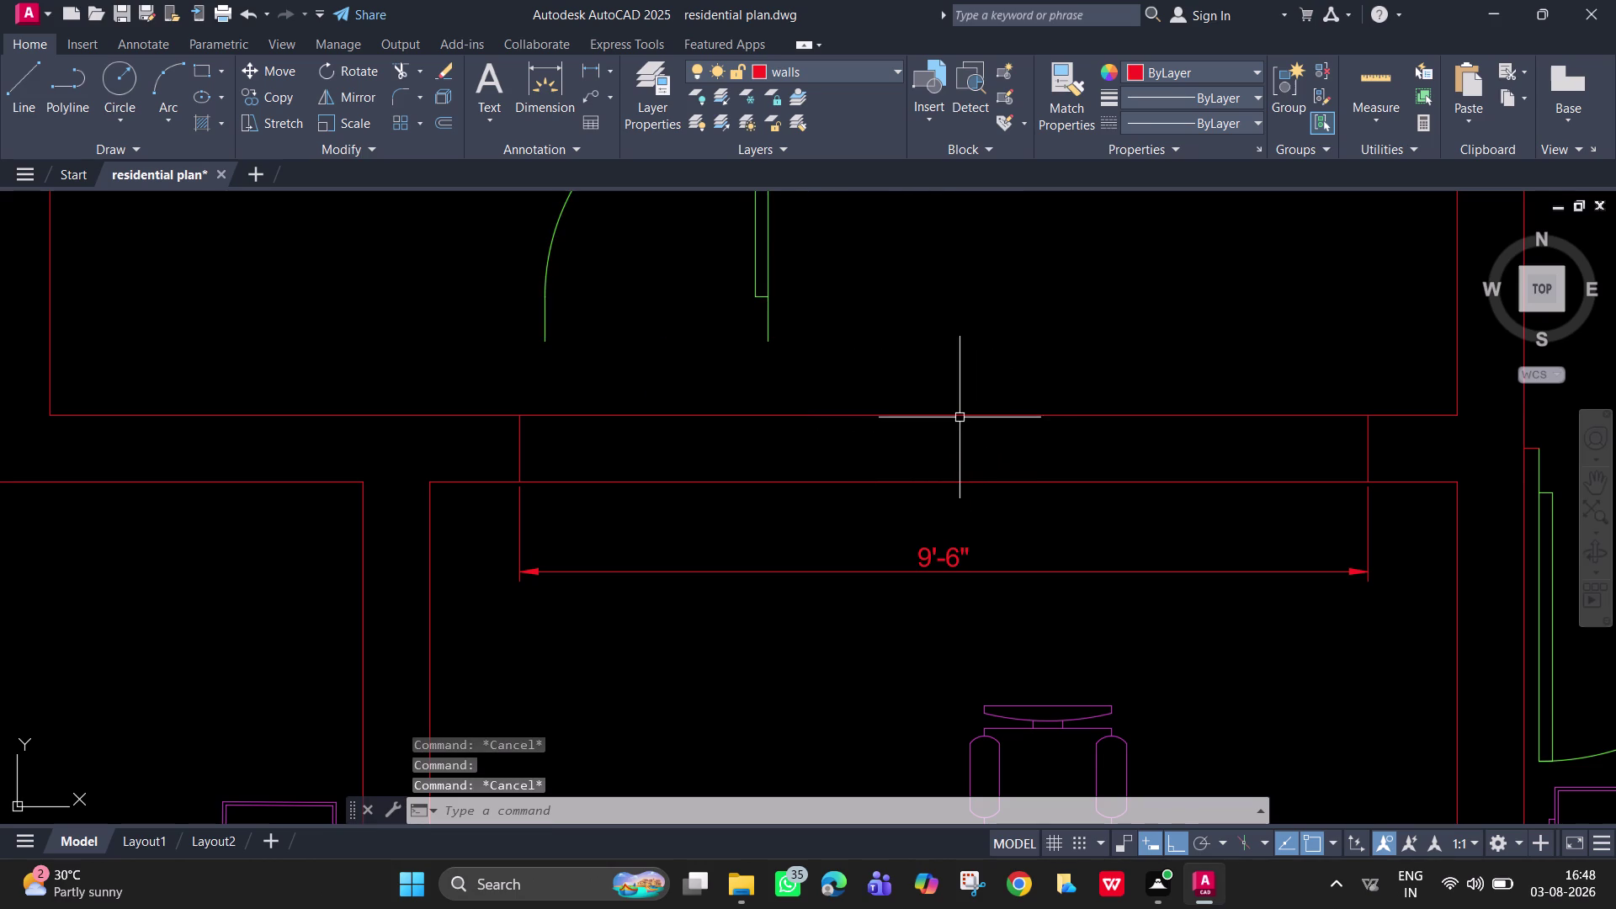
Zoom and pan along the dimensioned opening over the middle rooms.
scroll(up, 3)
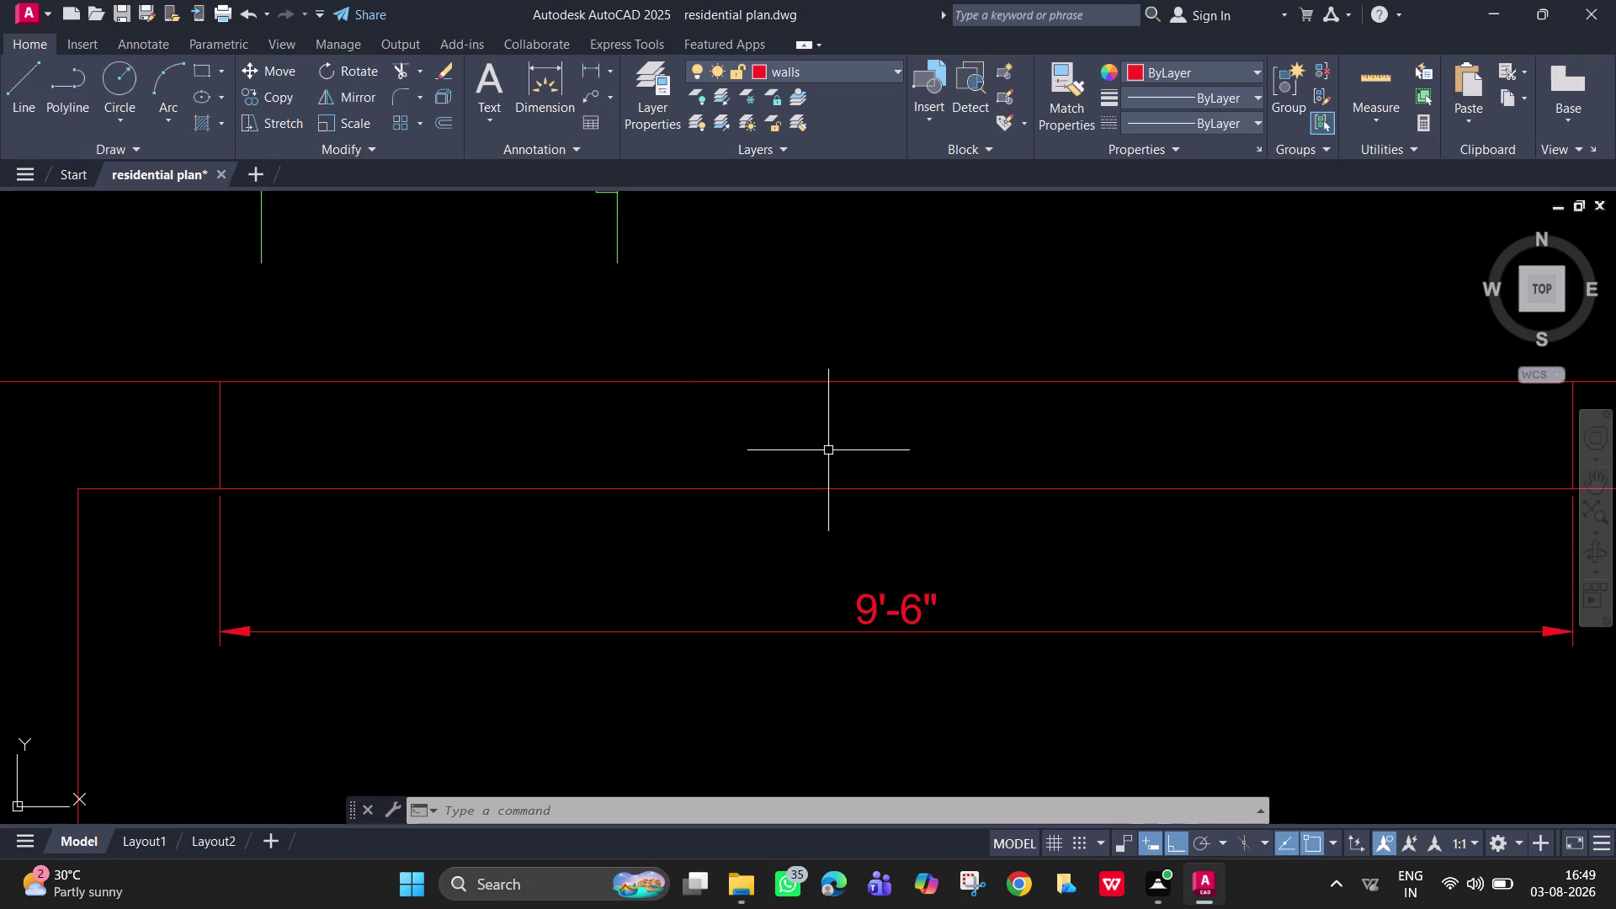
scroll(down, 3)
scroll(down, 3)
middle_drag(948, 447, 969, 515)
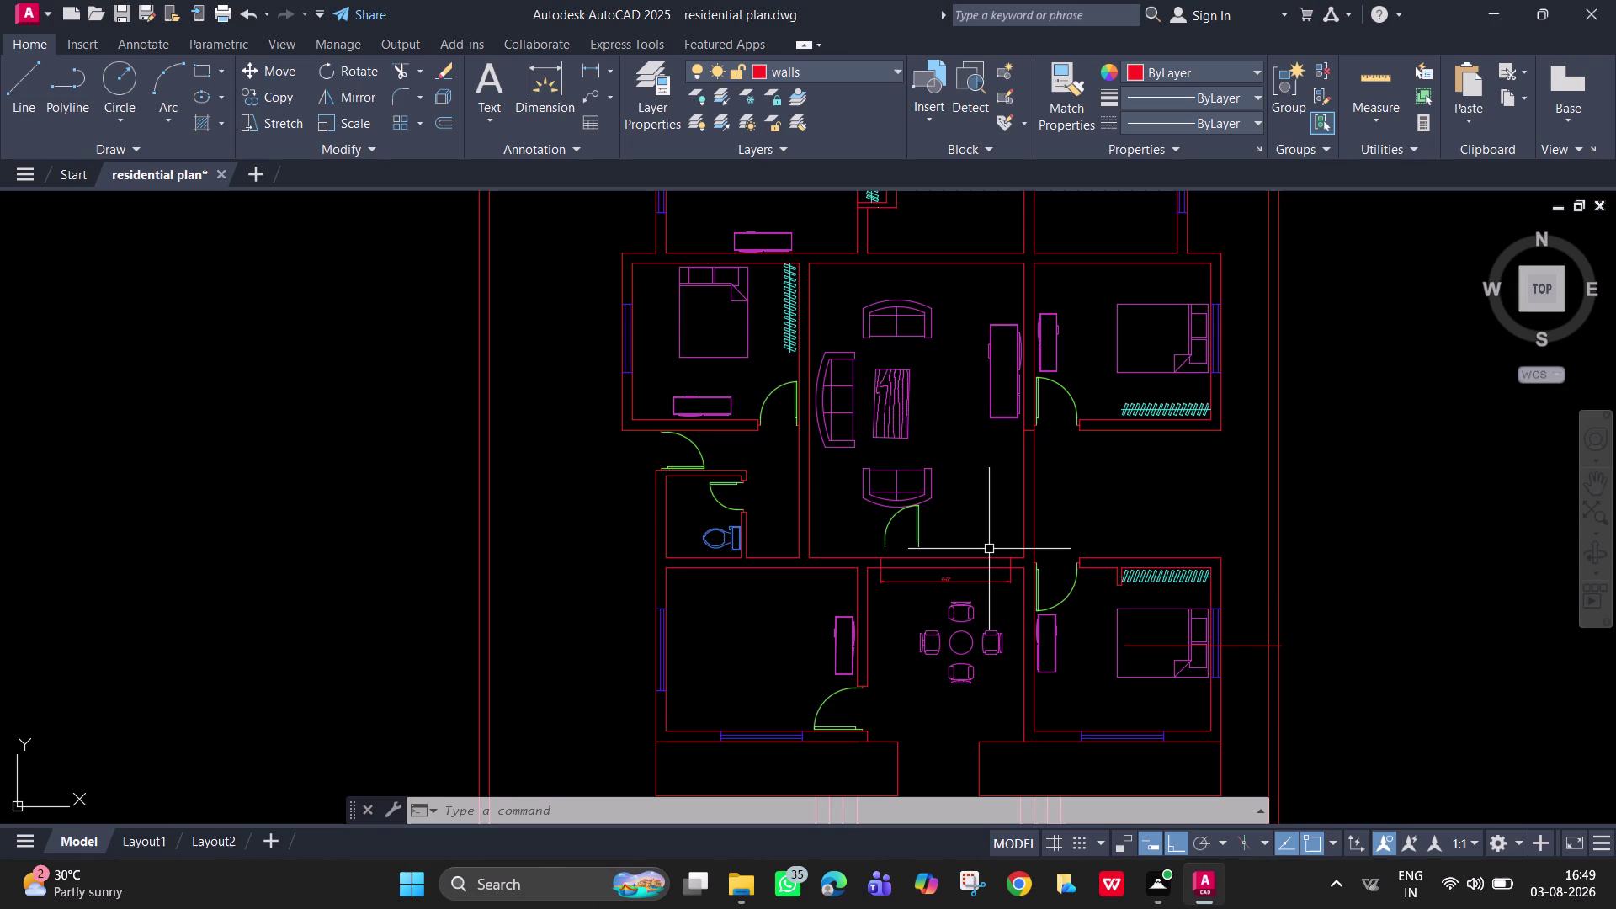
middle_drag(941, 417, 950, 484)
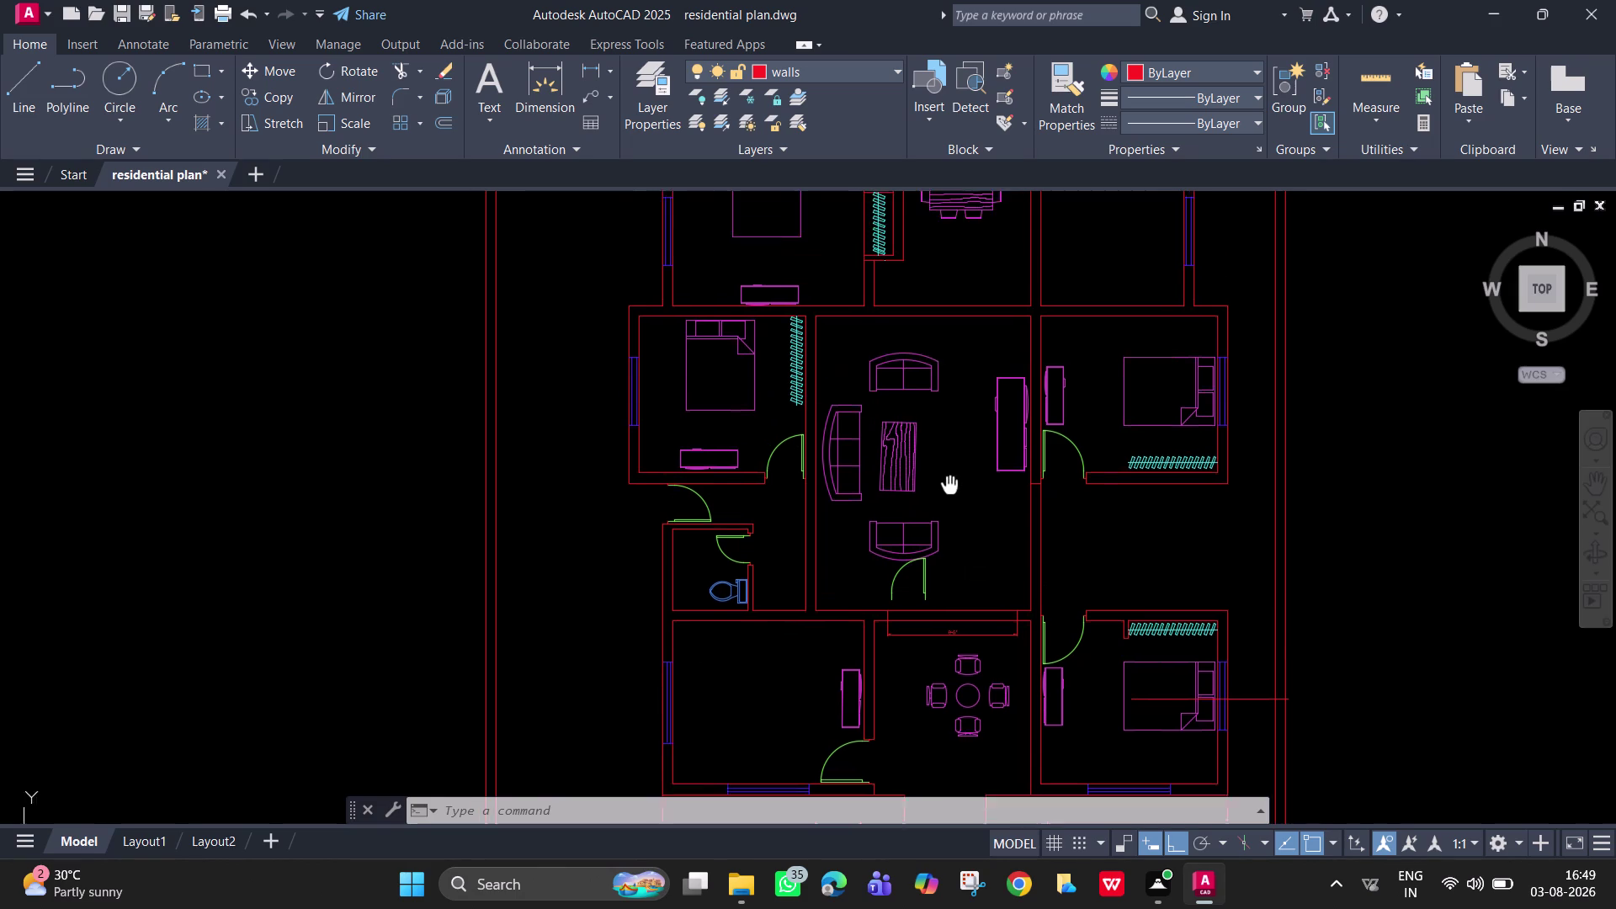
middle_drag(949, 484, 940, 691)
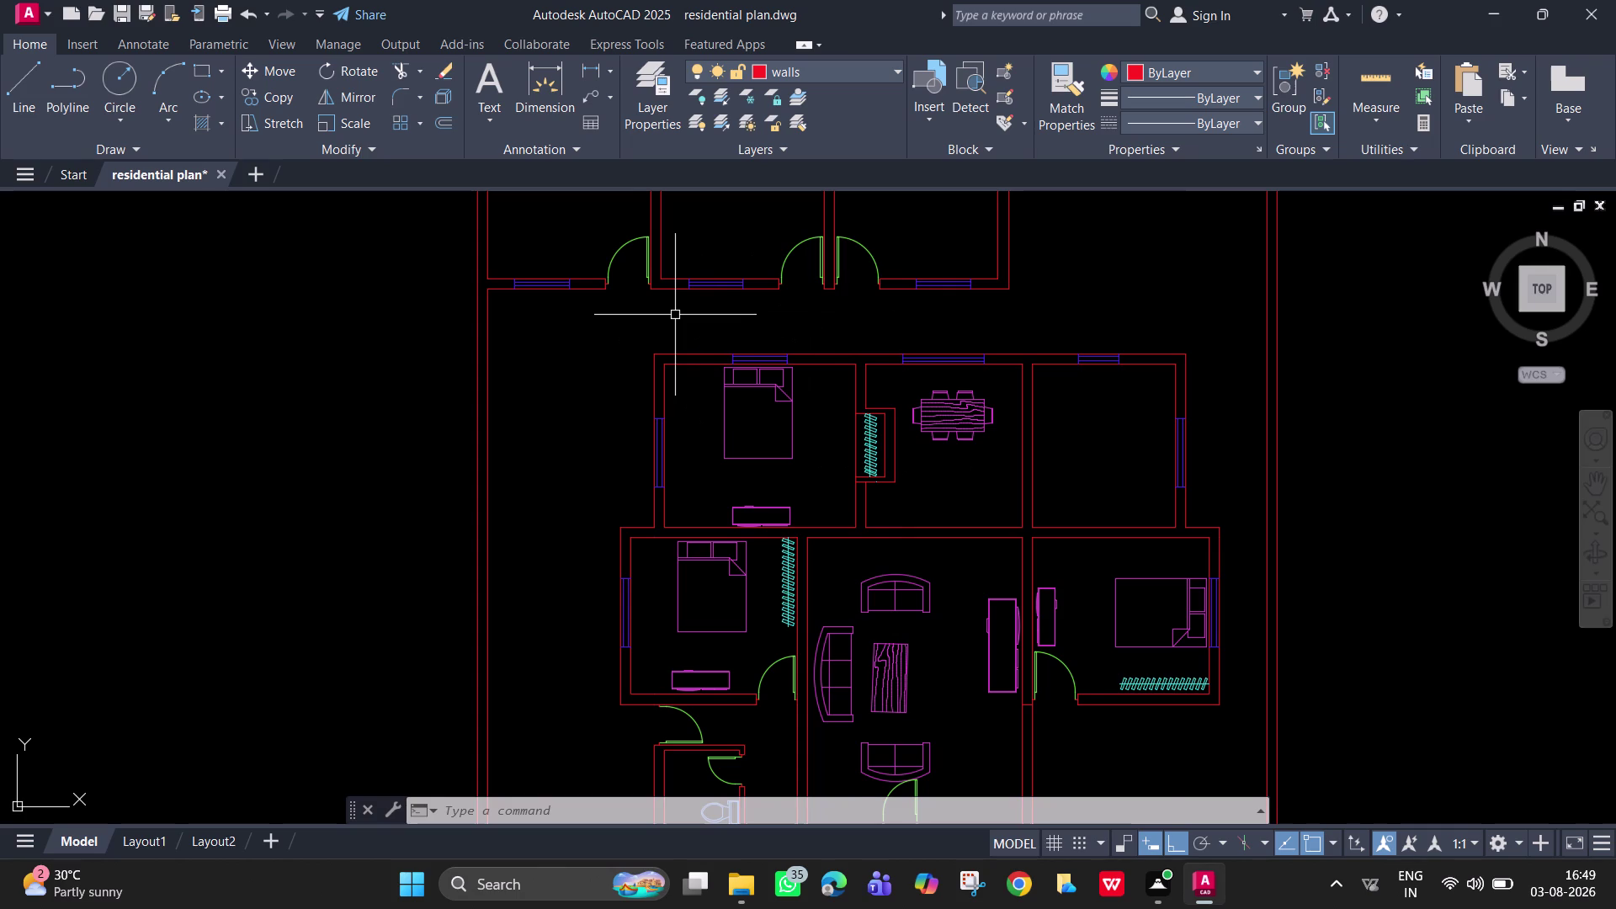
Pan across the top row of doors and lower rooms, then select the lower-left room's door.
scroll(up, 3)
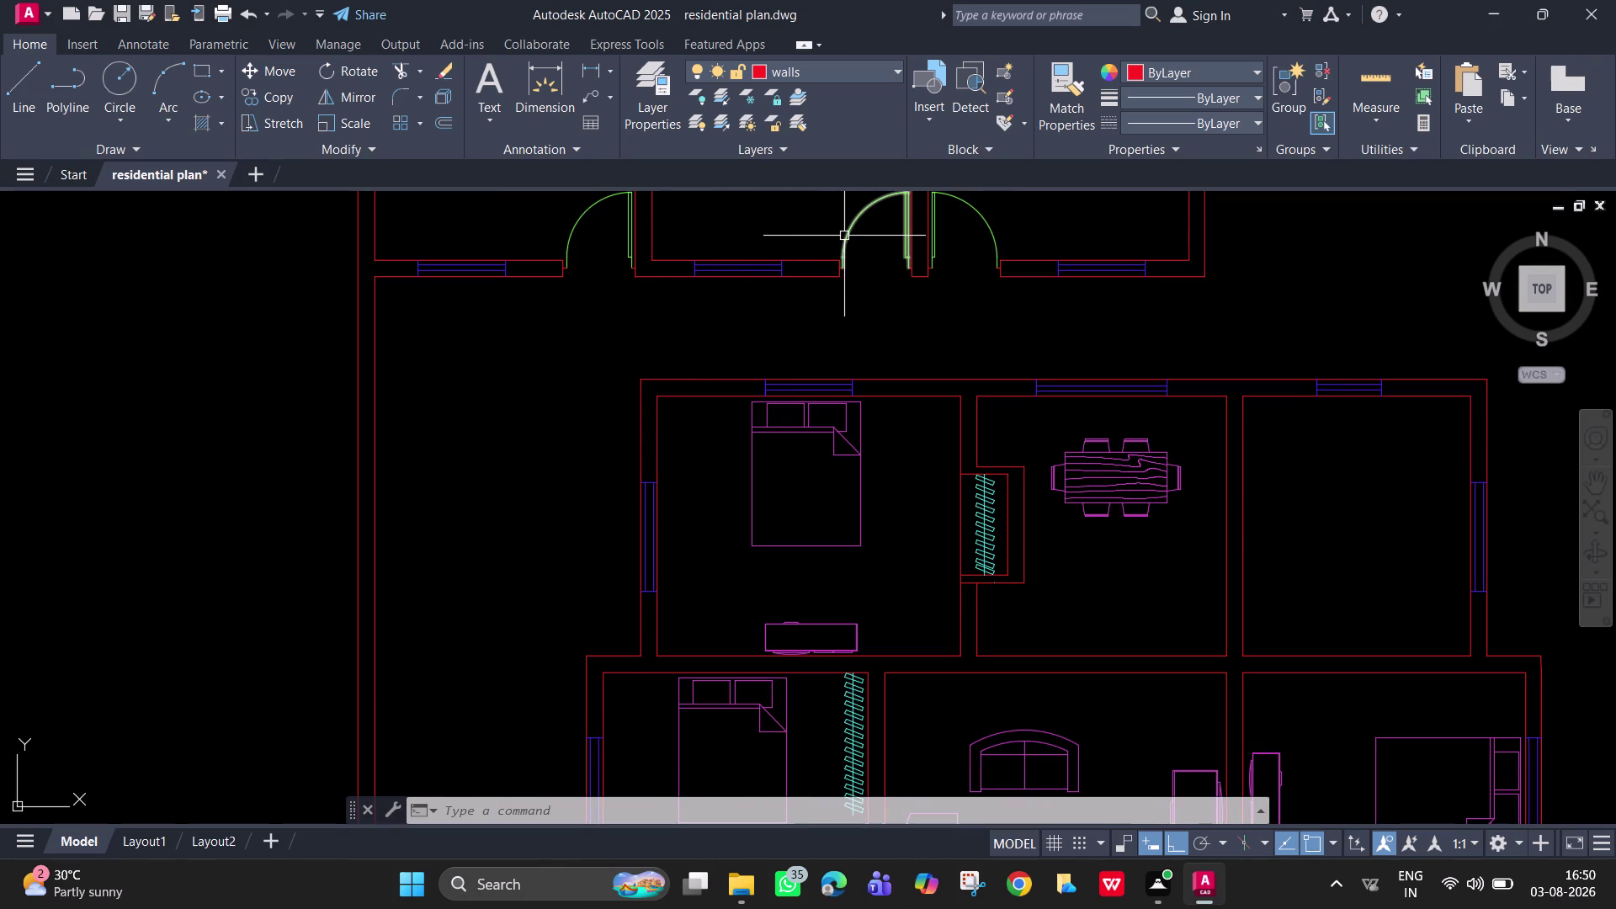
scroll(down, 3)
middle_drag(823, 468, 802, 279)
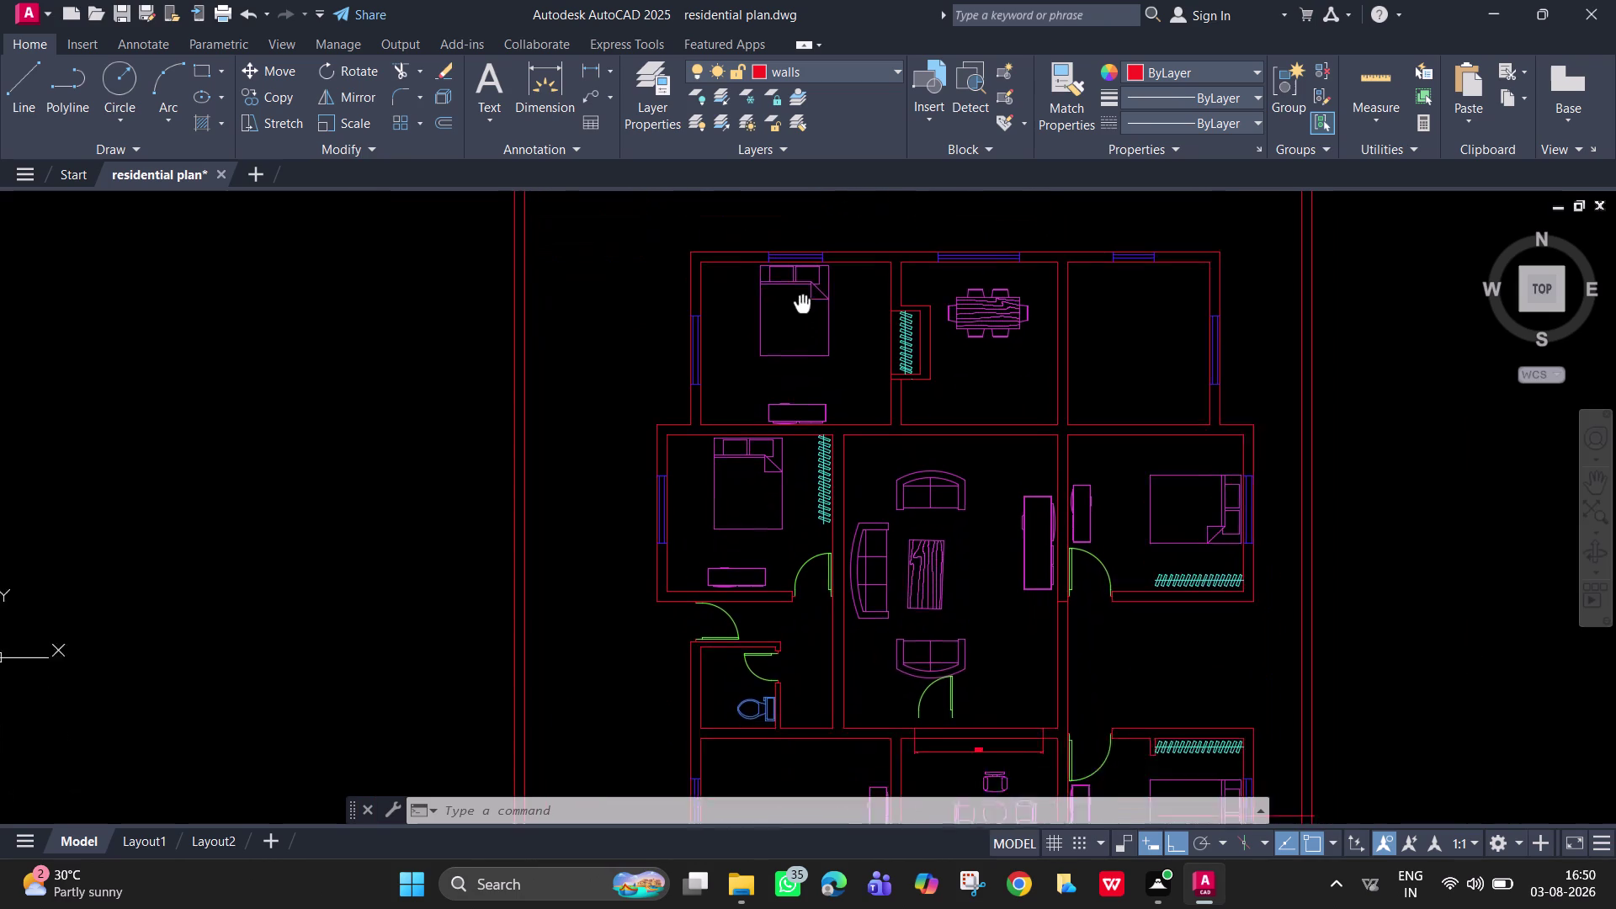
middle_drag(802, 279, 806, 192)
scroll(down, 3)
middle_drag(825, 298, 832, 551)
scroll(up, 3)
scroll(up, 3)
scroll(down, 3)
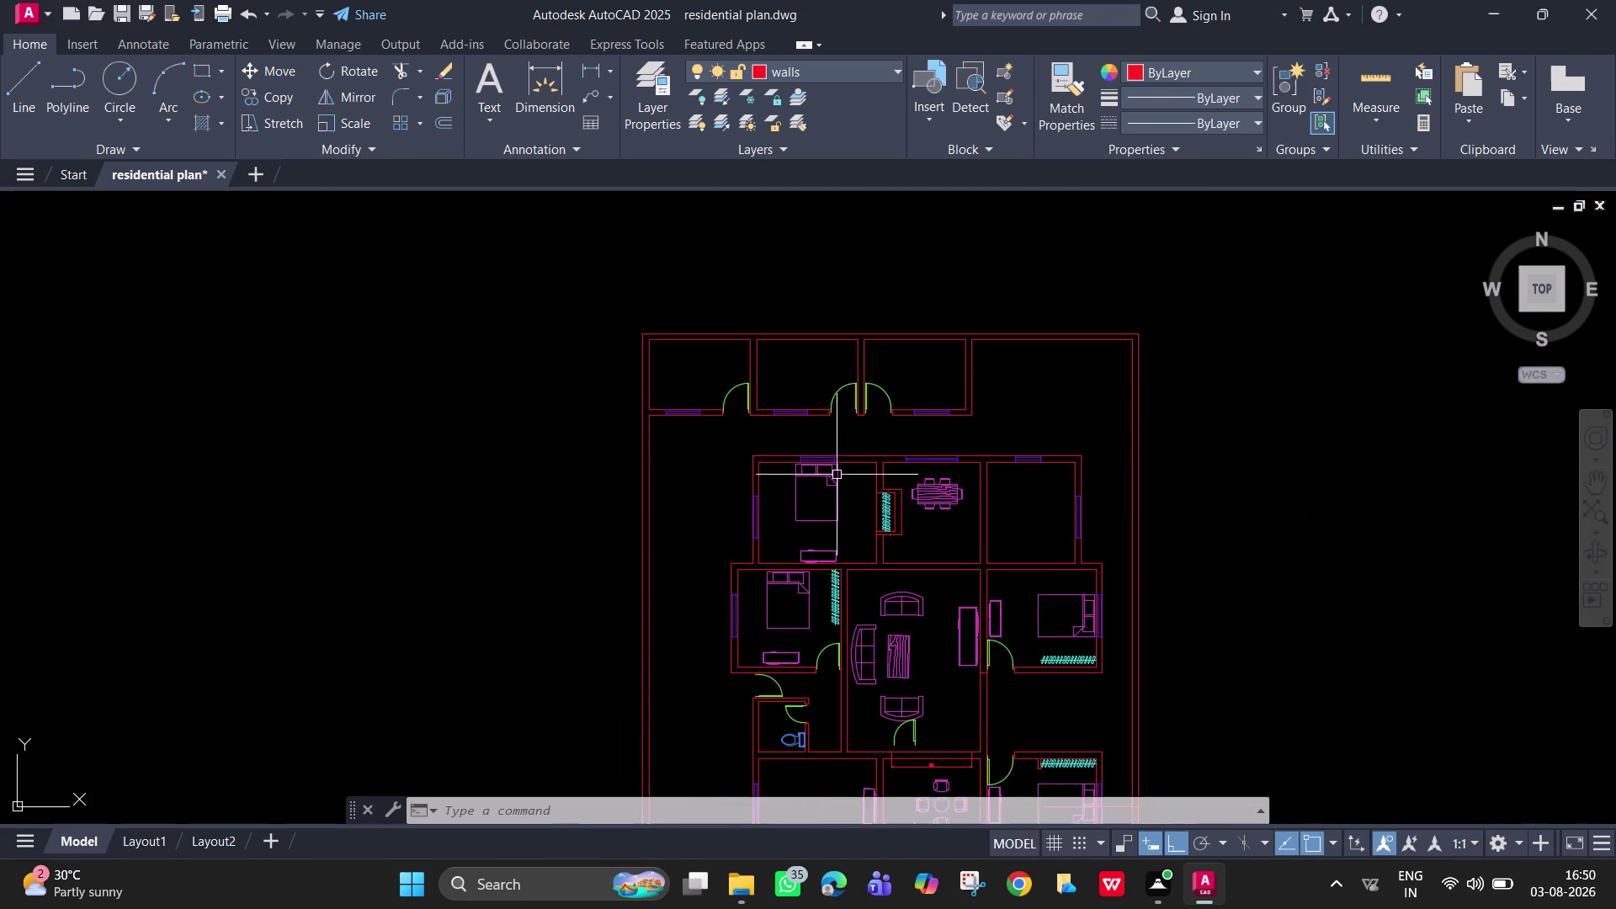
middle_drag(837, 508, 815, 268)
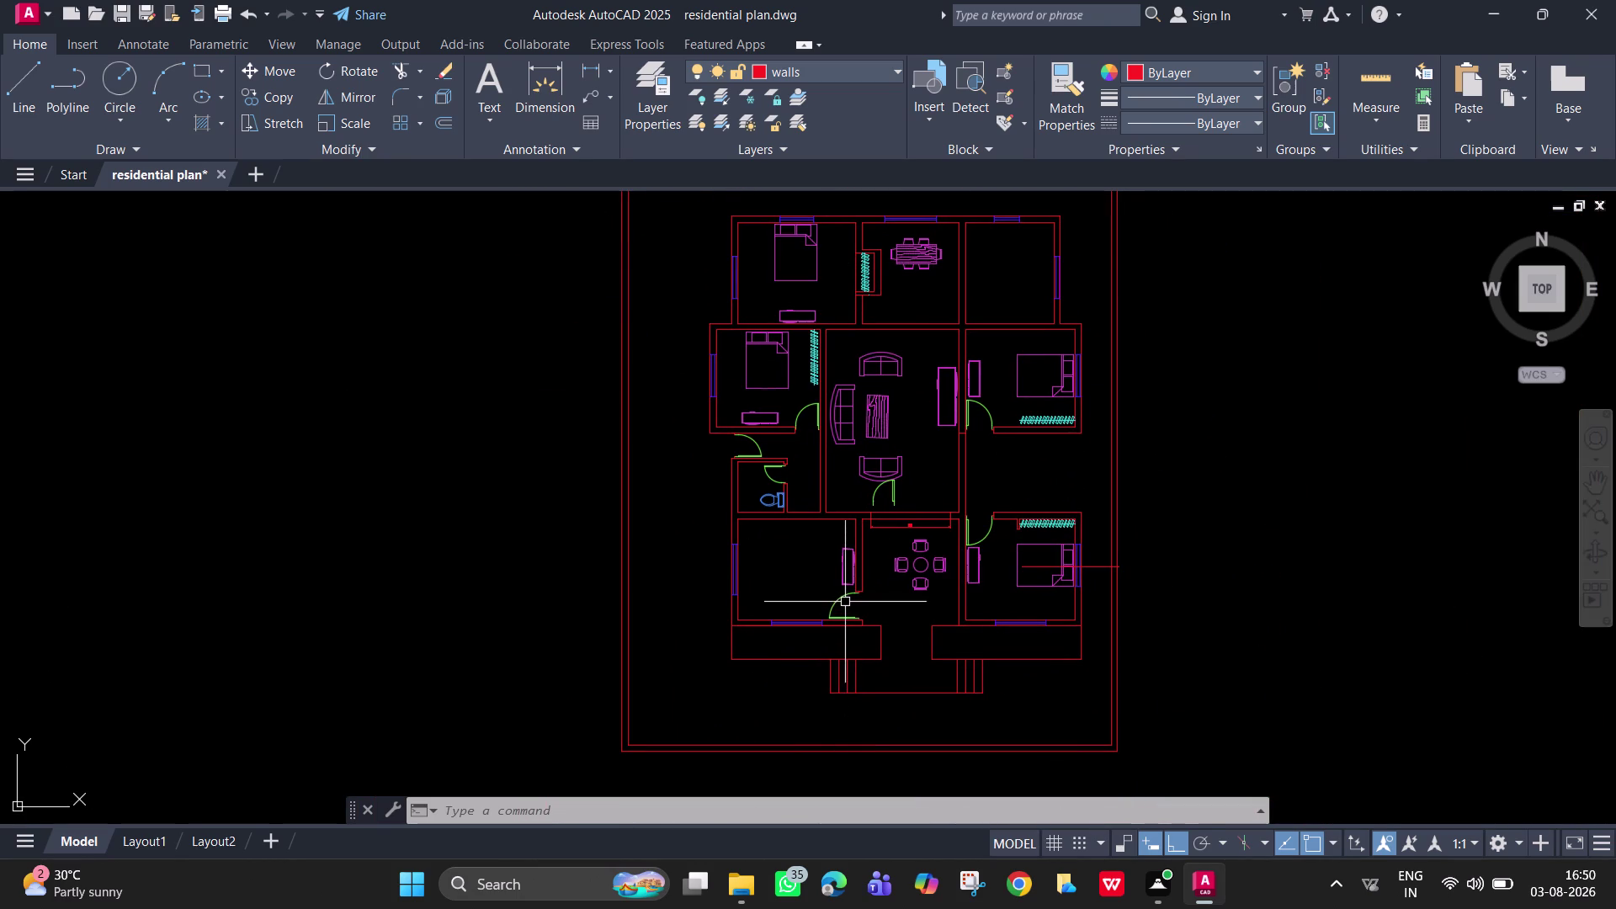
click(845, 599)
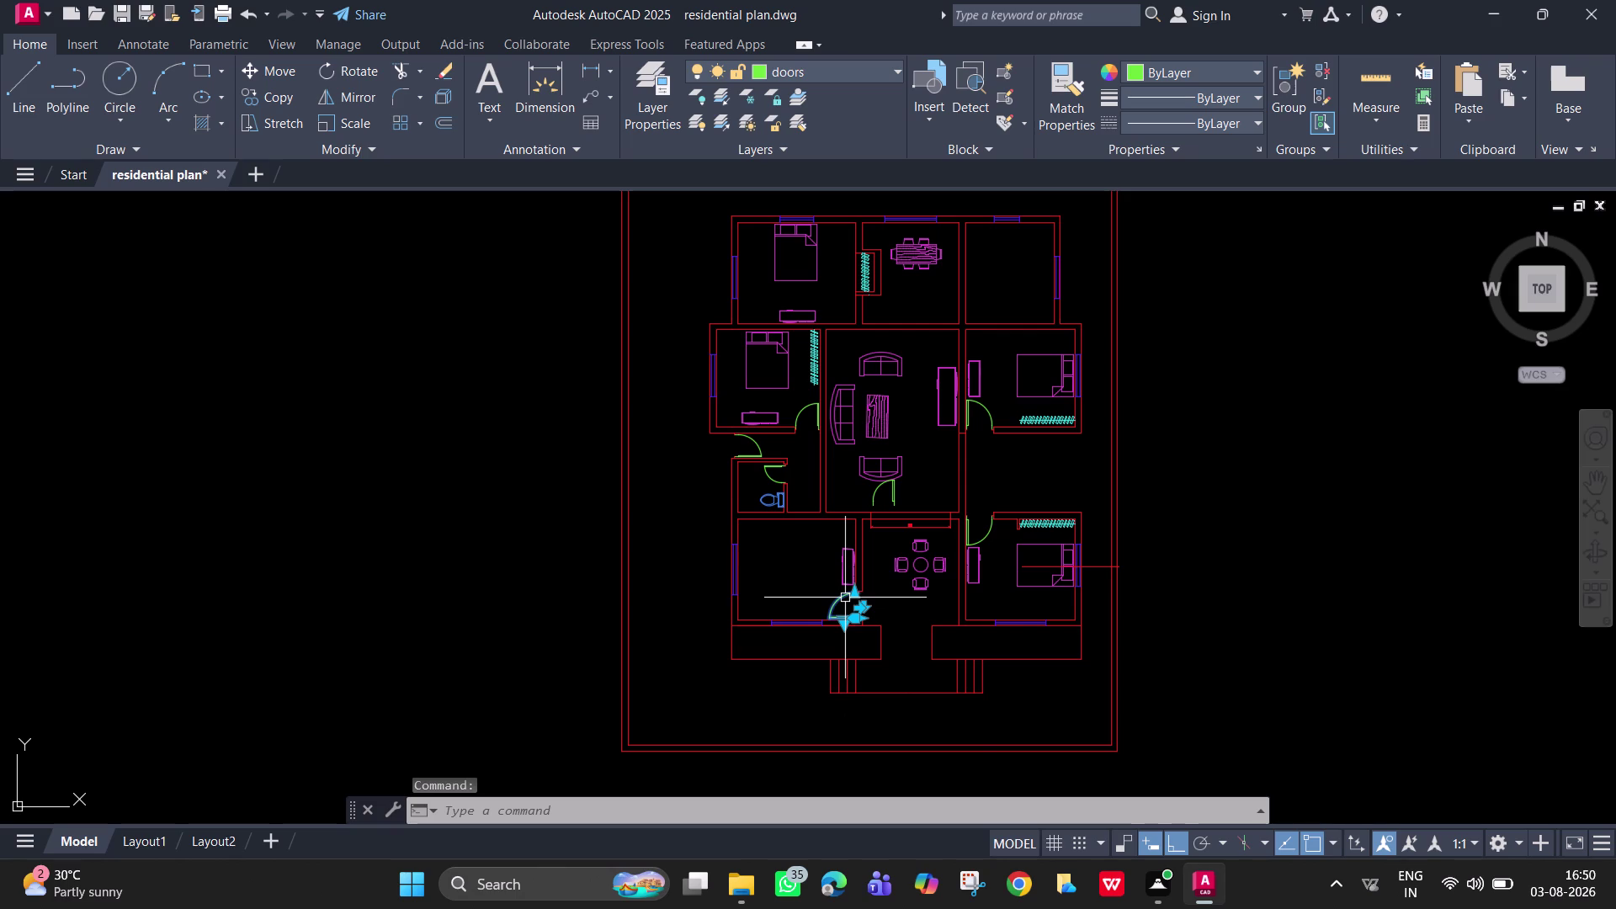
Copy the lower-left door from its hinge into the bedroom doorway beside the wardrobe.
text(co)
key(space)
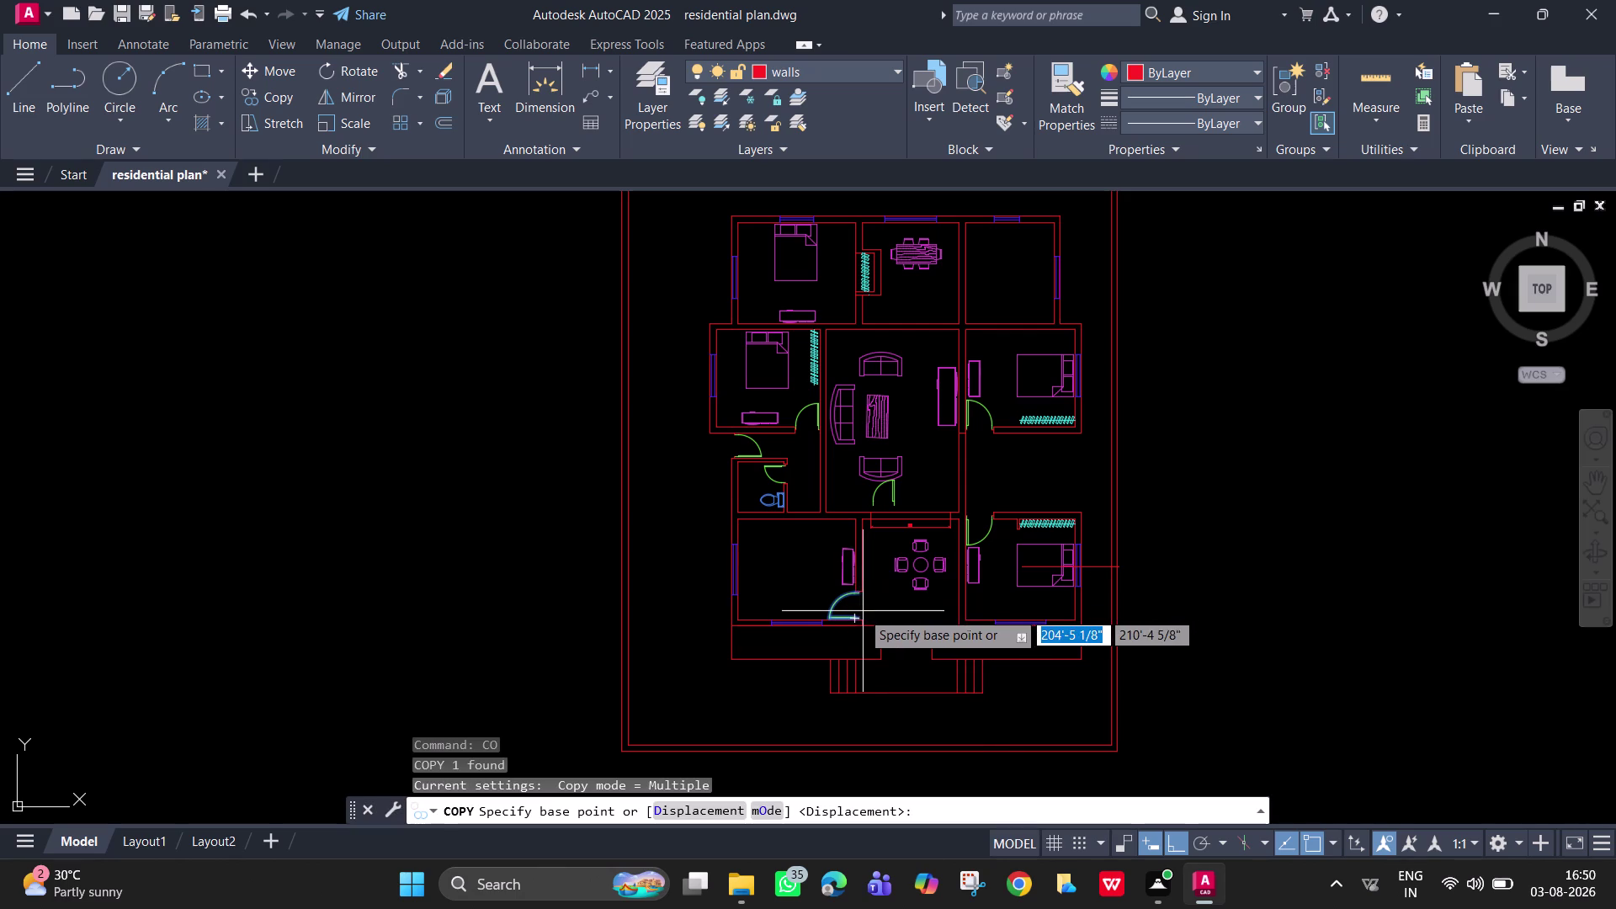
click(855, 615)
middle_drag(871, 353, 875, 558)
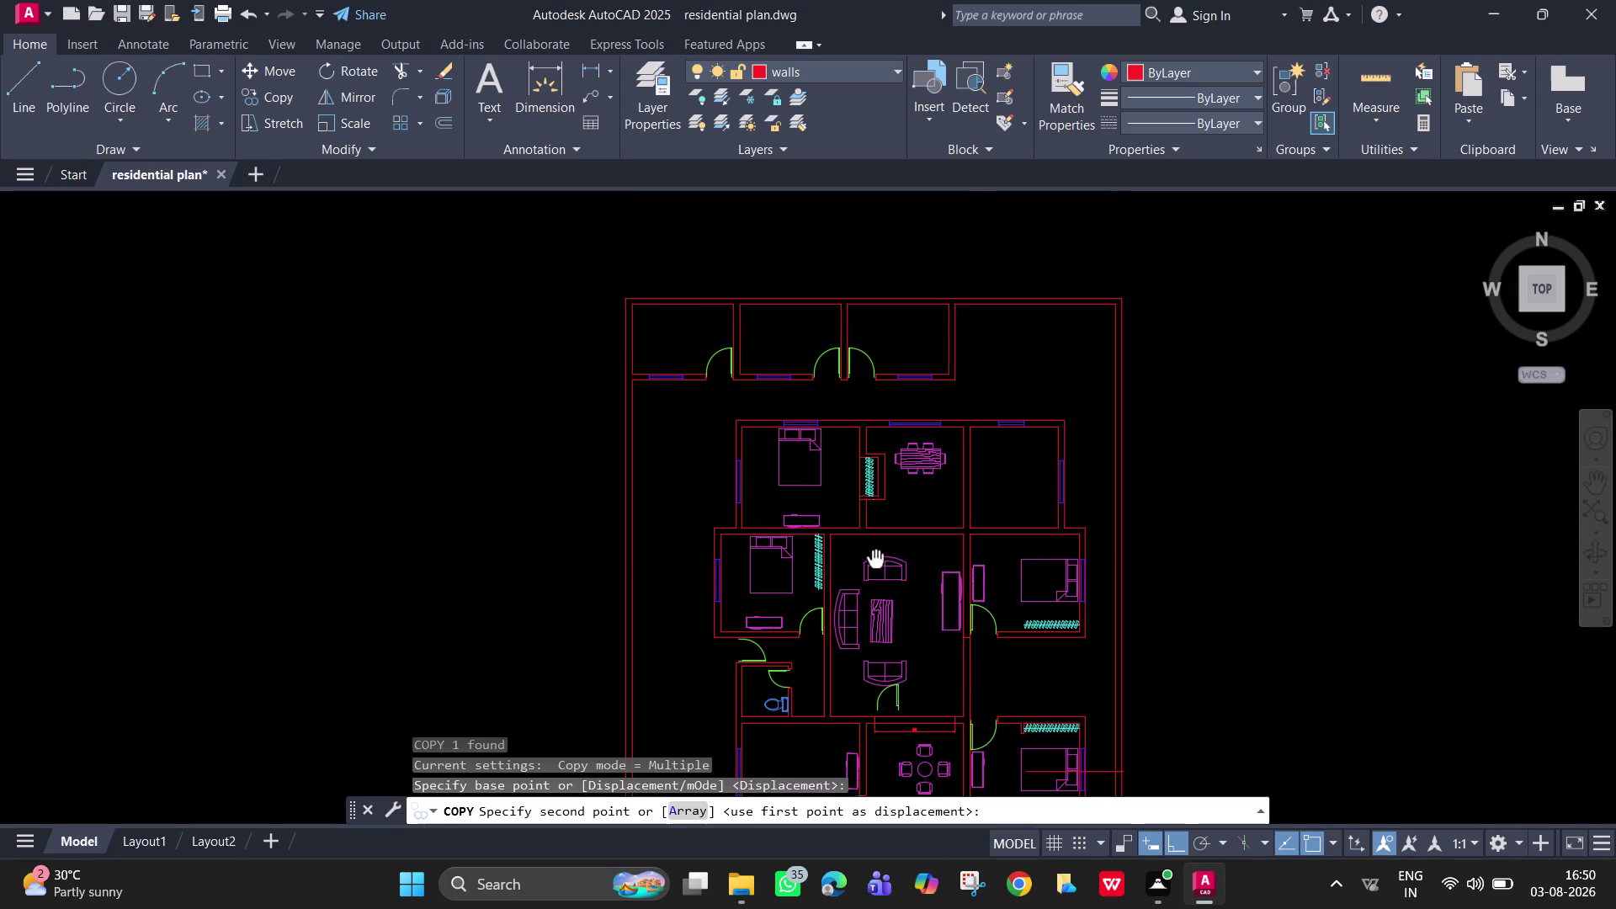
middle_drag(875, 559, 874, 559)
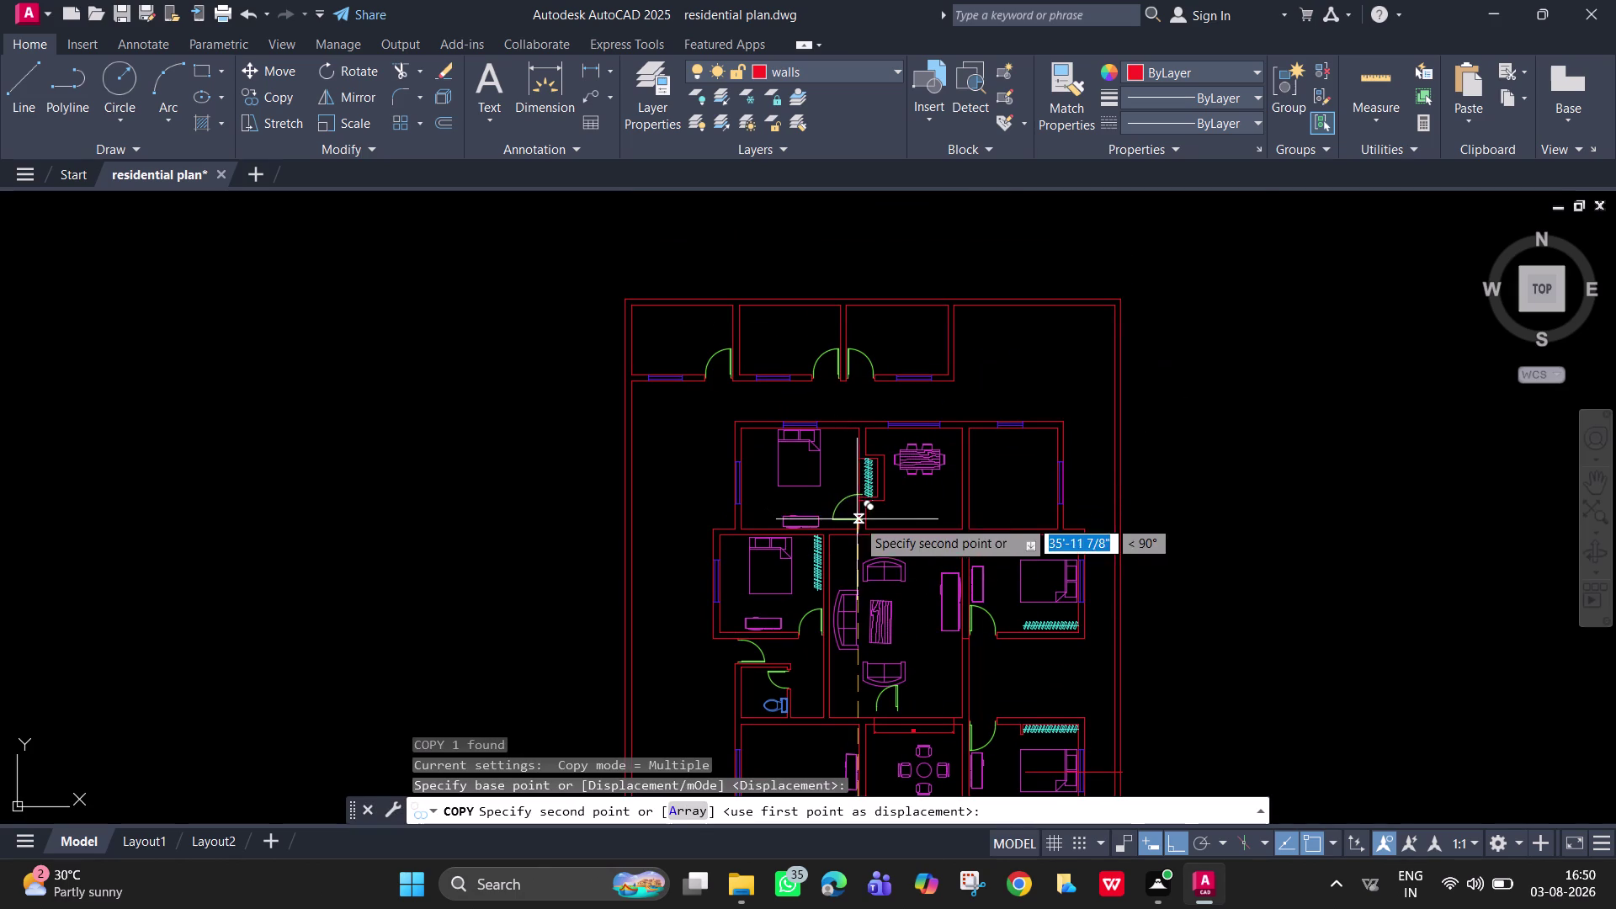
scroll(up, 3)
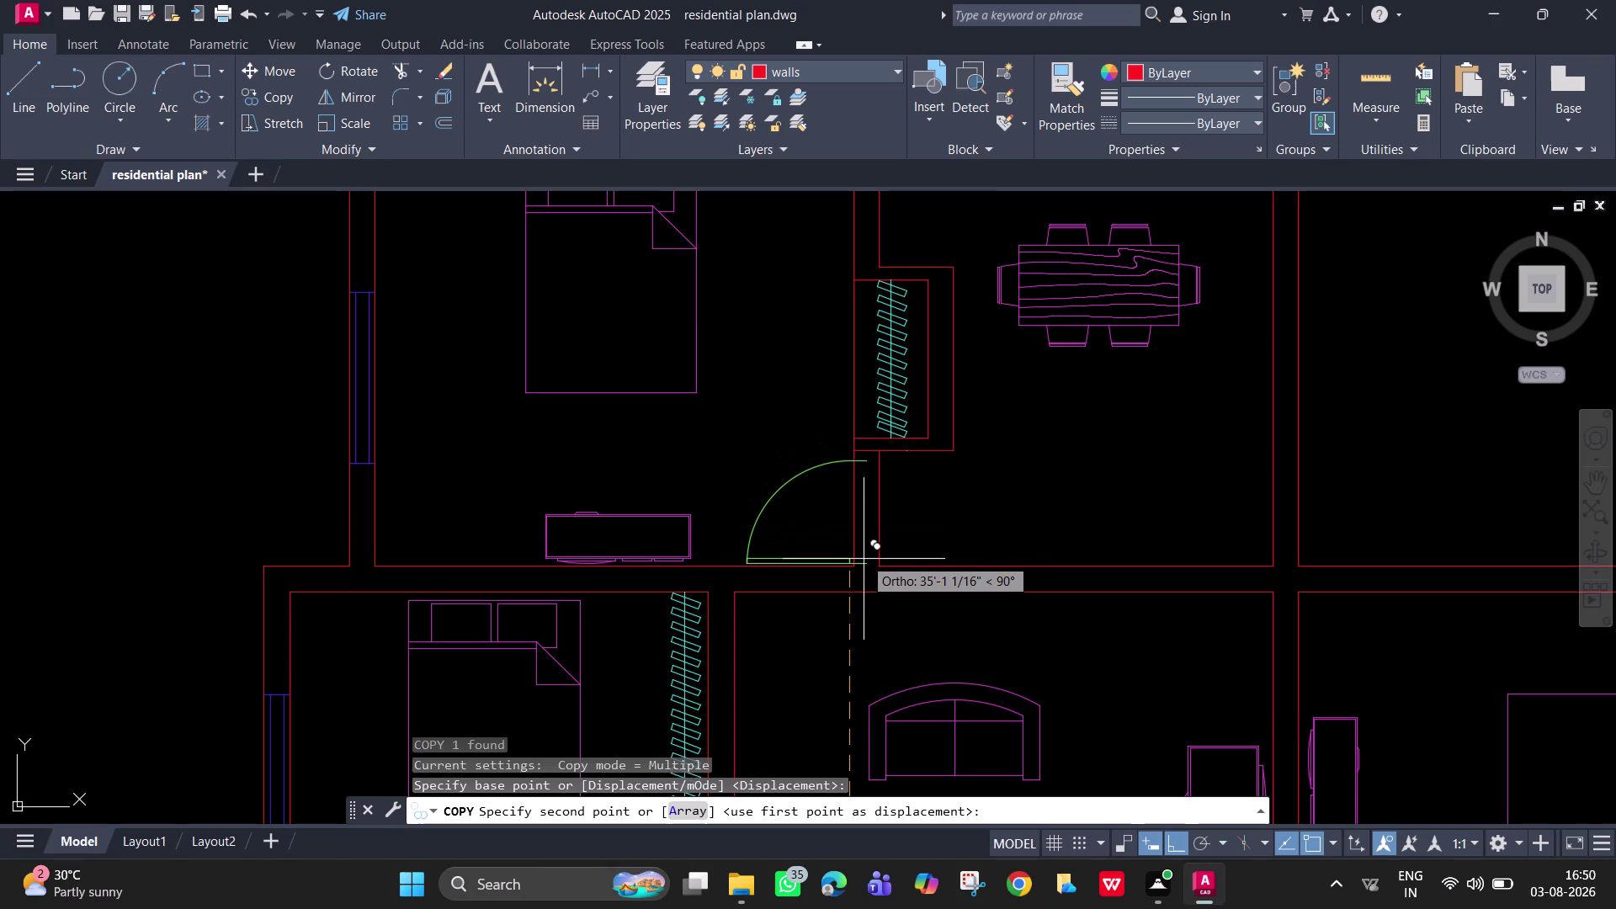
click(863, 559)
key(Escape)
scroll(up, 3)
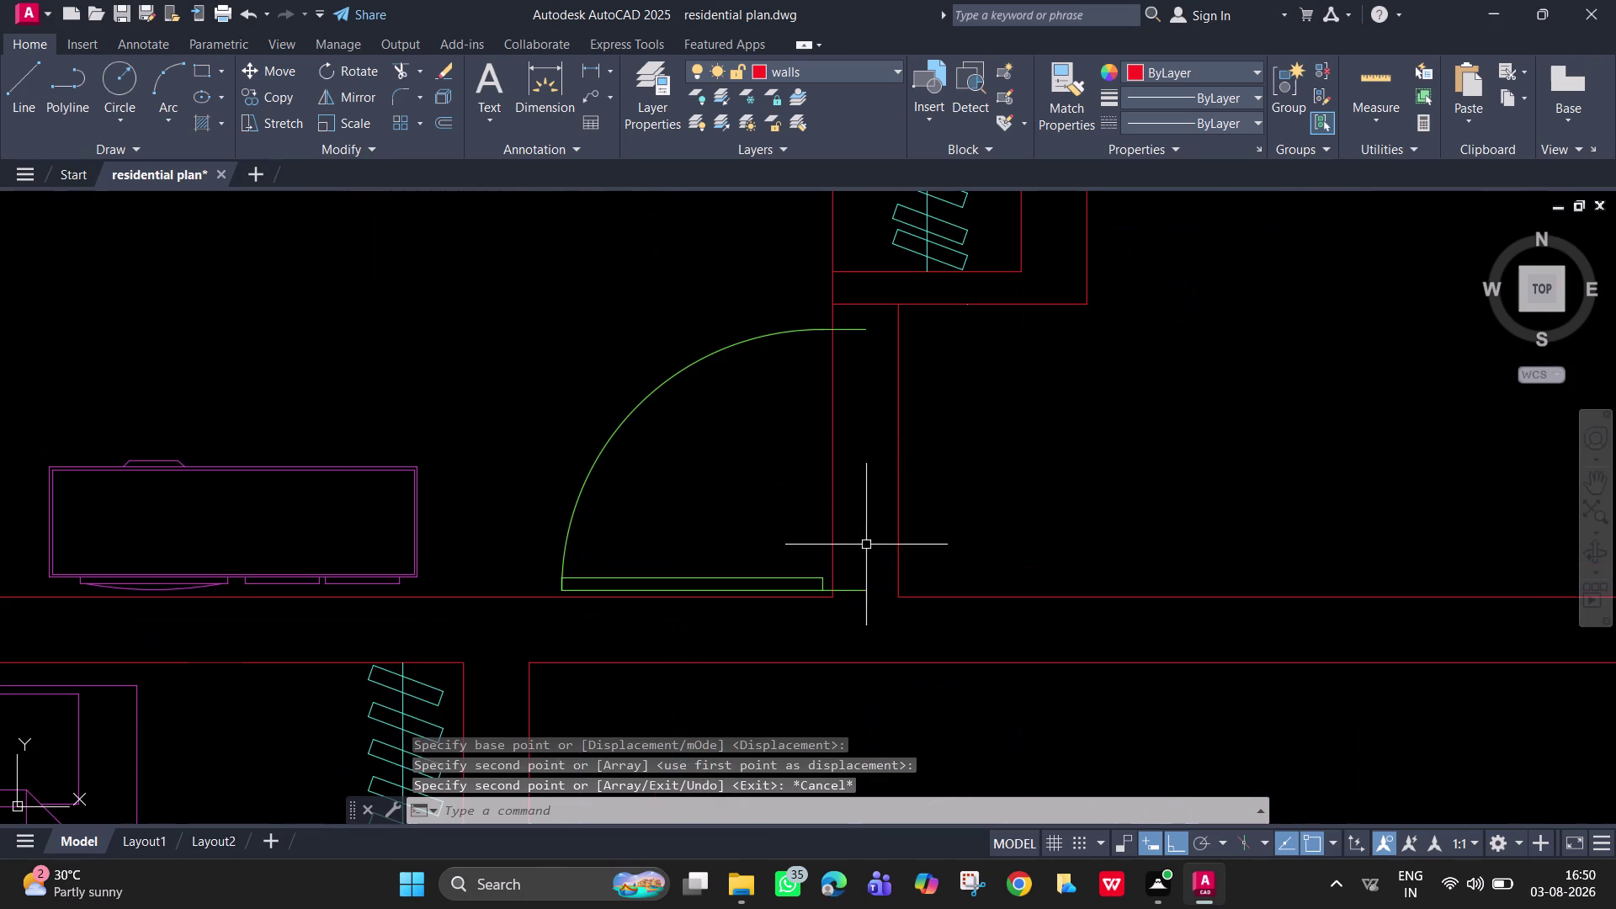
scroll(up, 3)
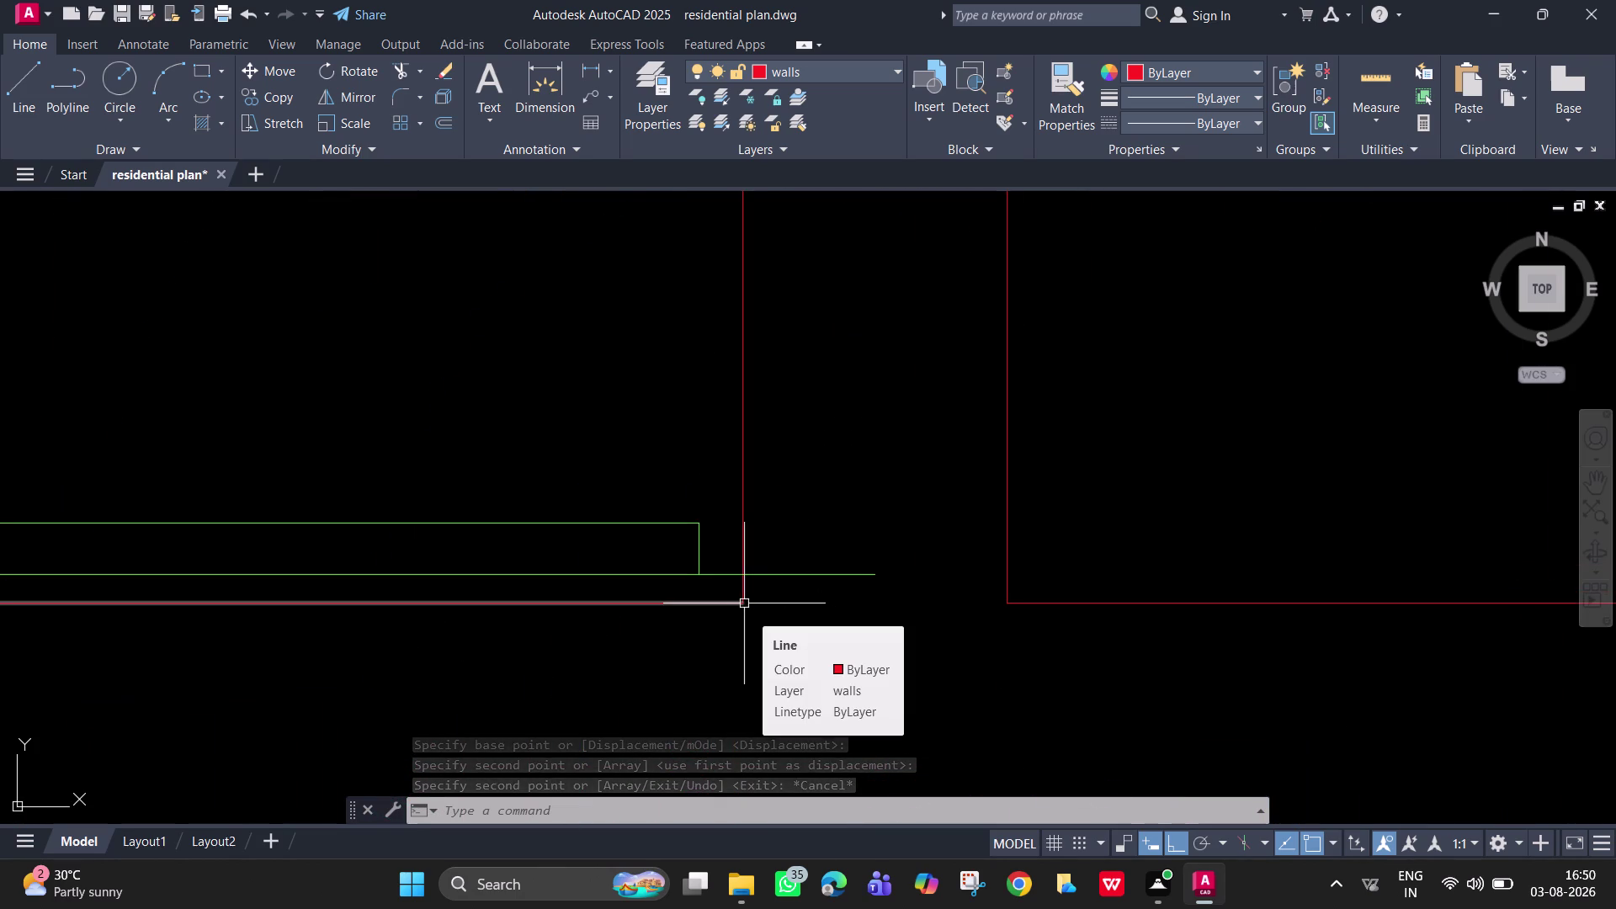
Draw a line across the doorway from wall corner to wall edge, then undo it.
key(space)
key(Escape)
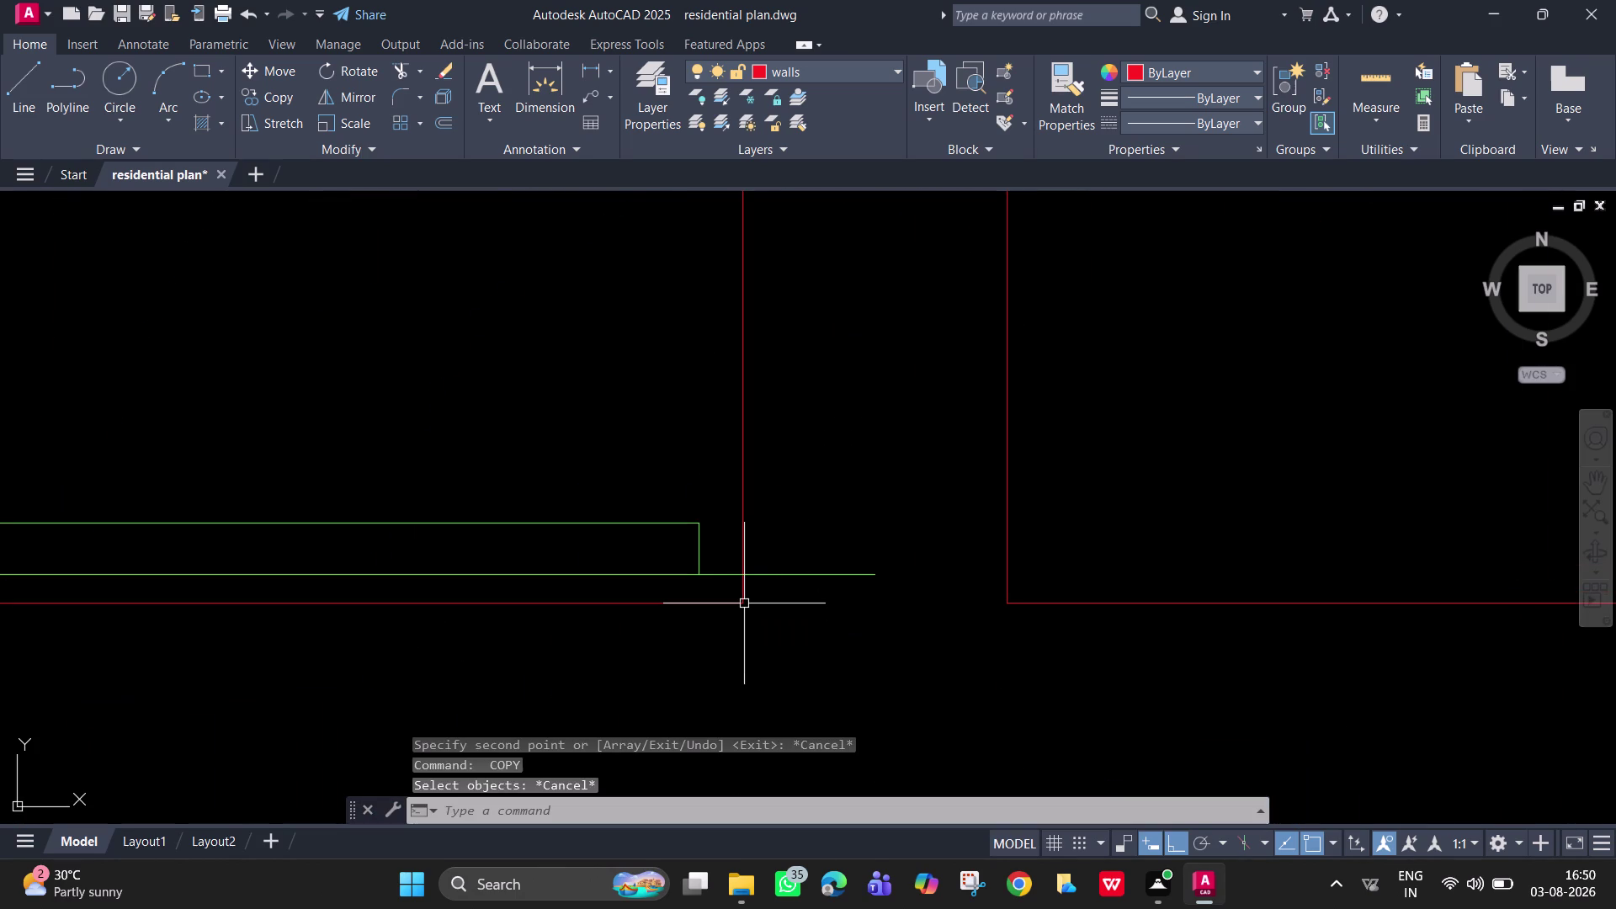
text(l)
key(space)
click(744, 603)
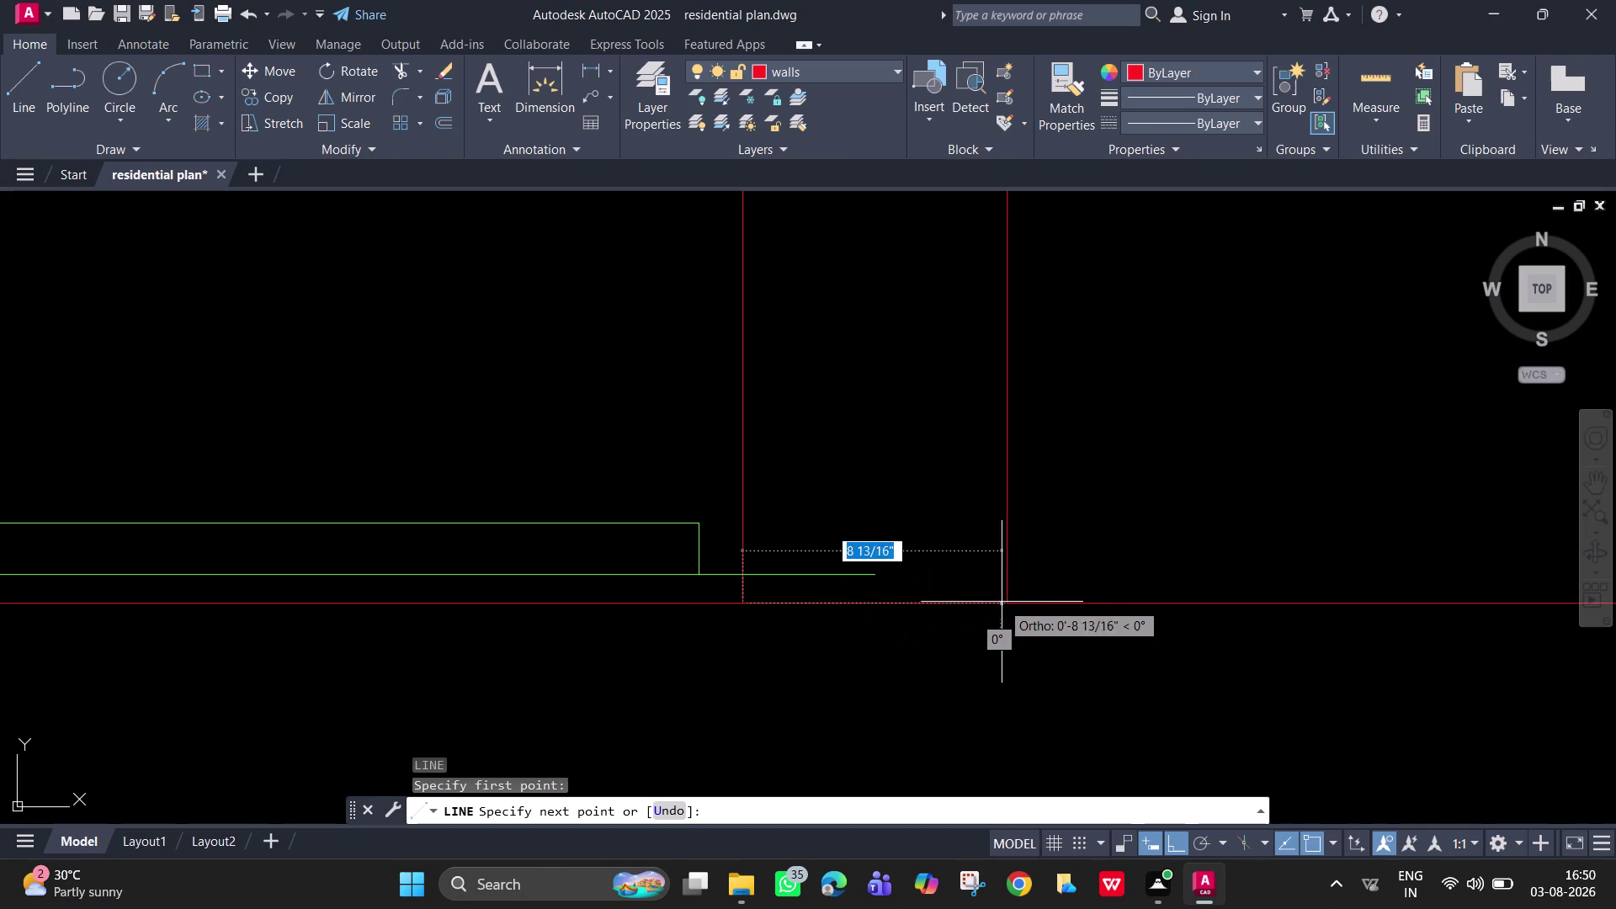
click(1001, 602)
key(Escape)
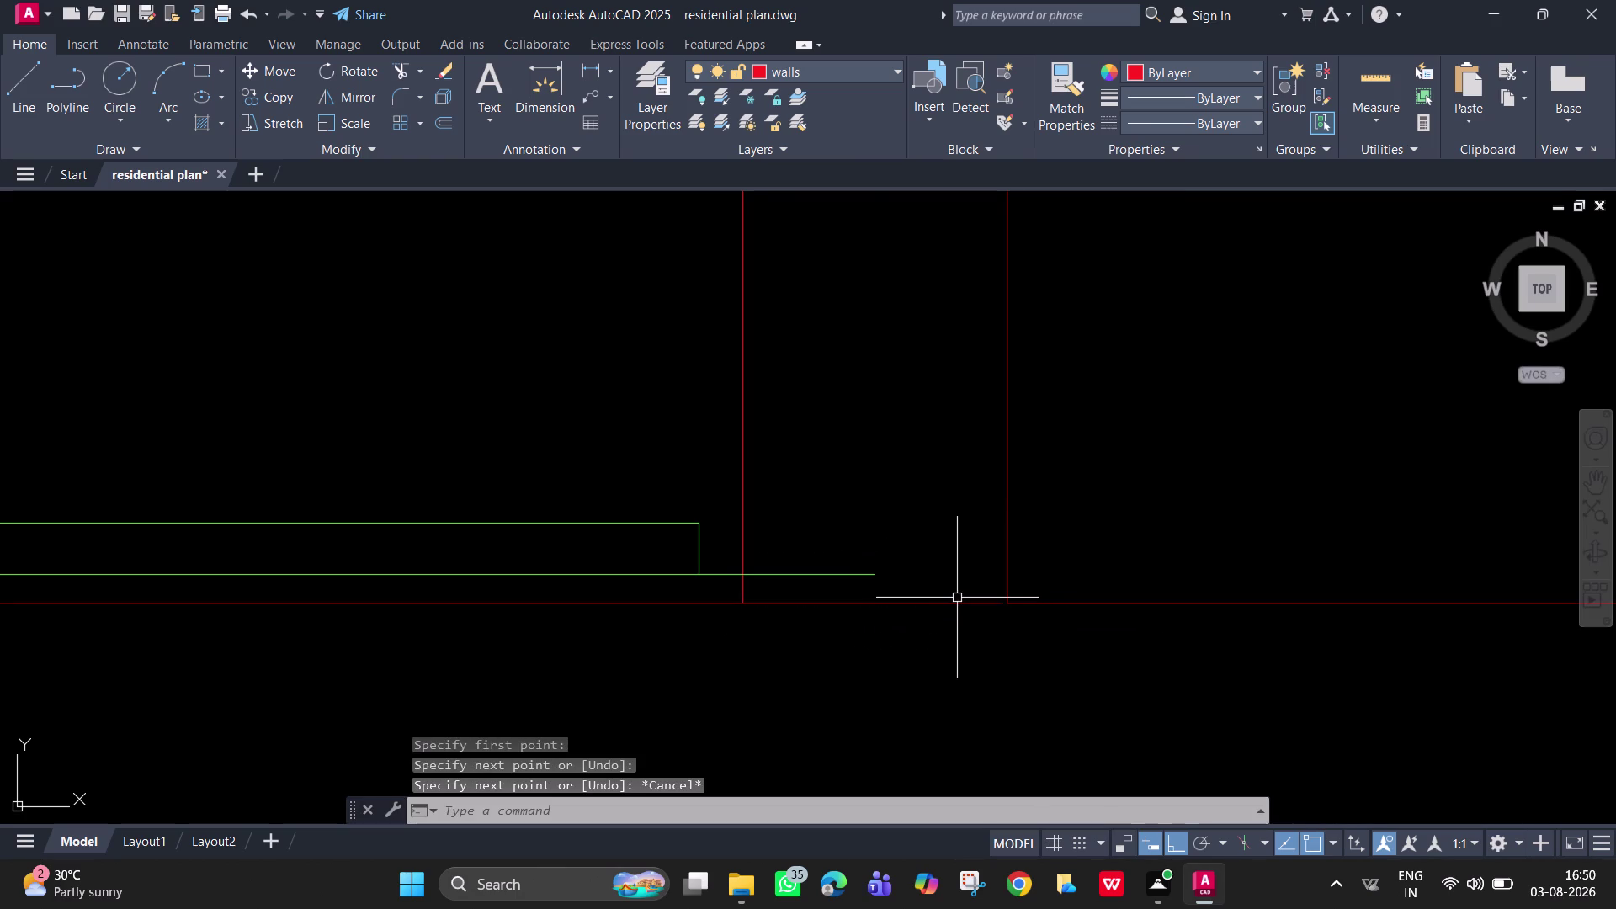
key(Escape)
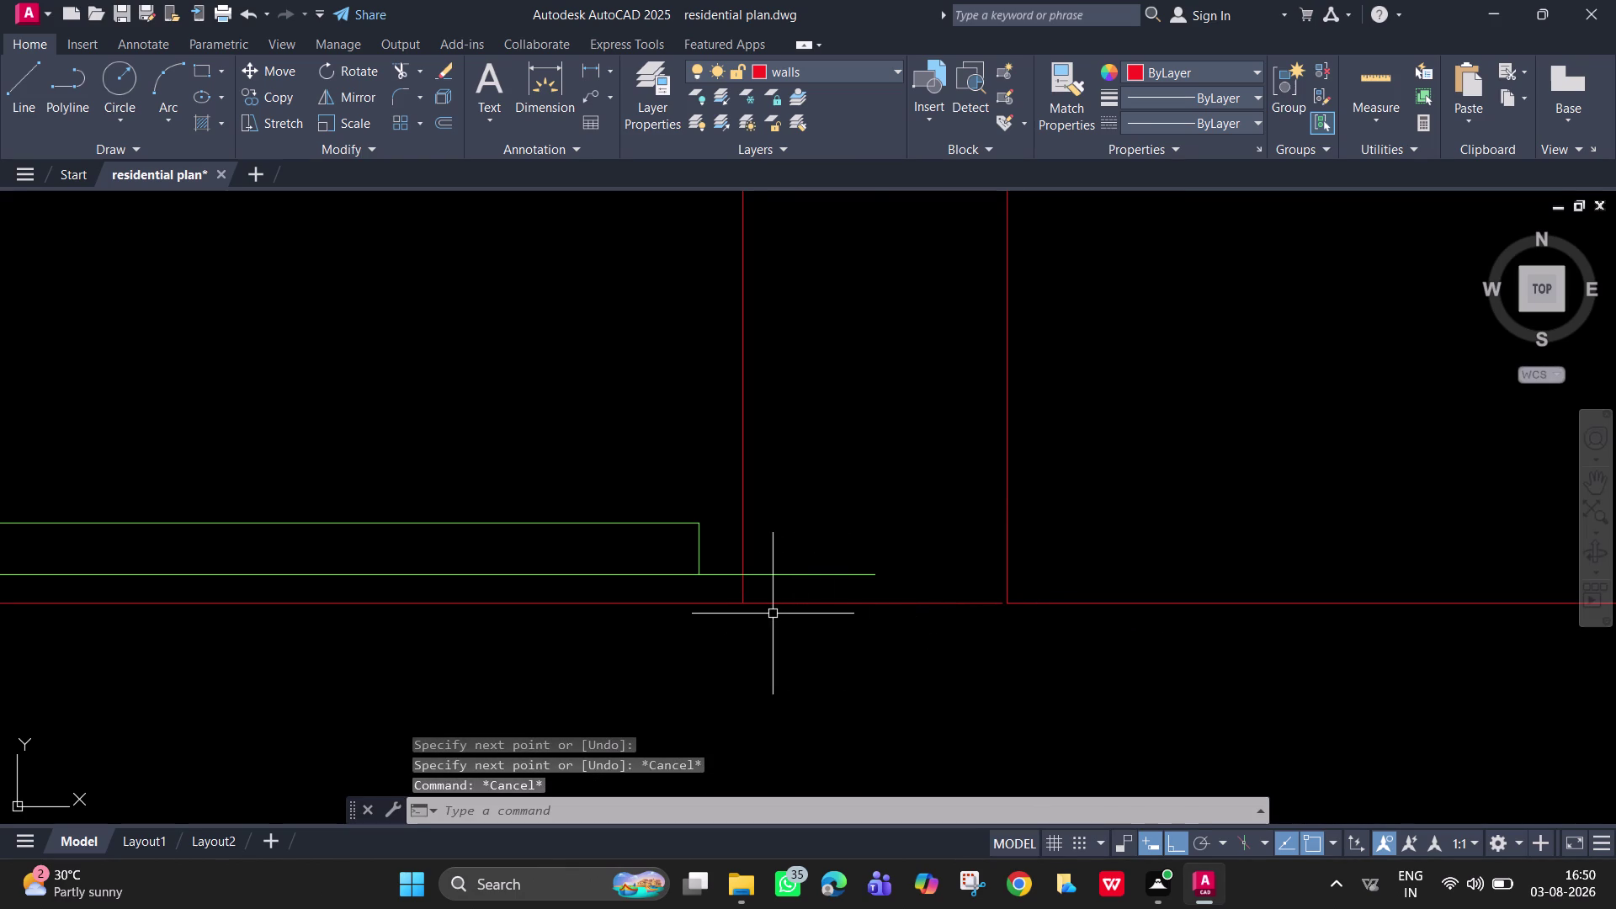
key(ctrl+z)
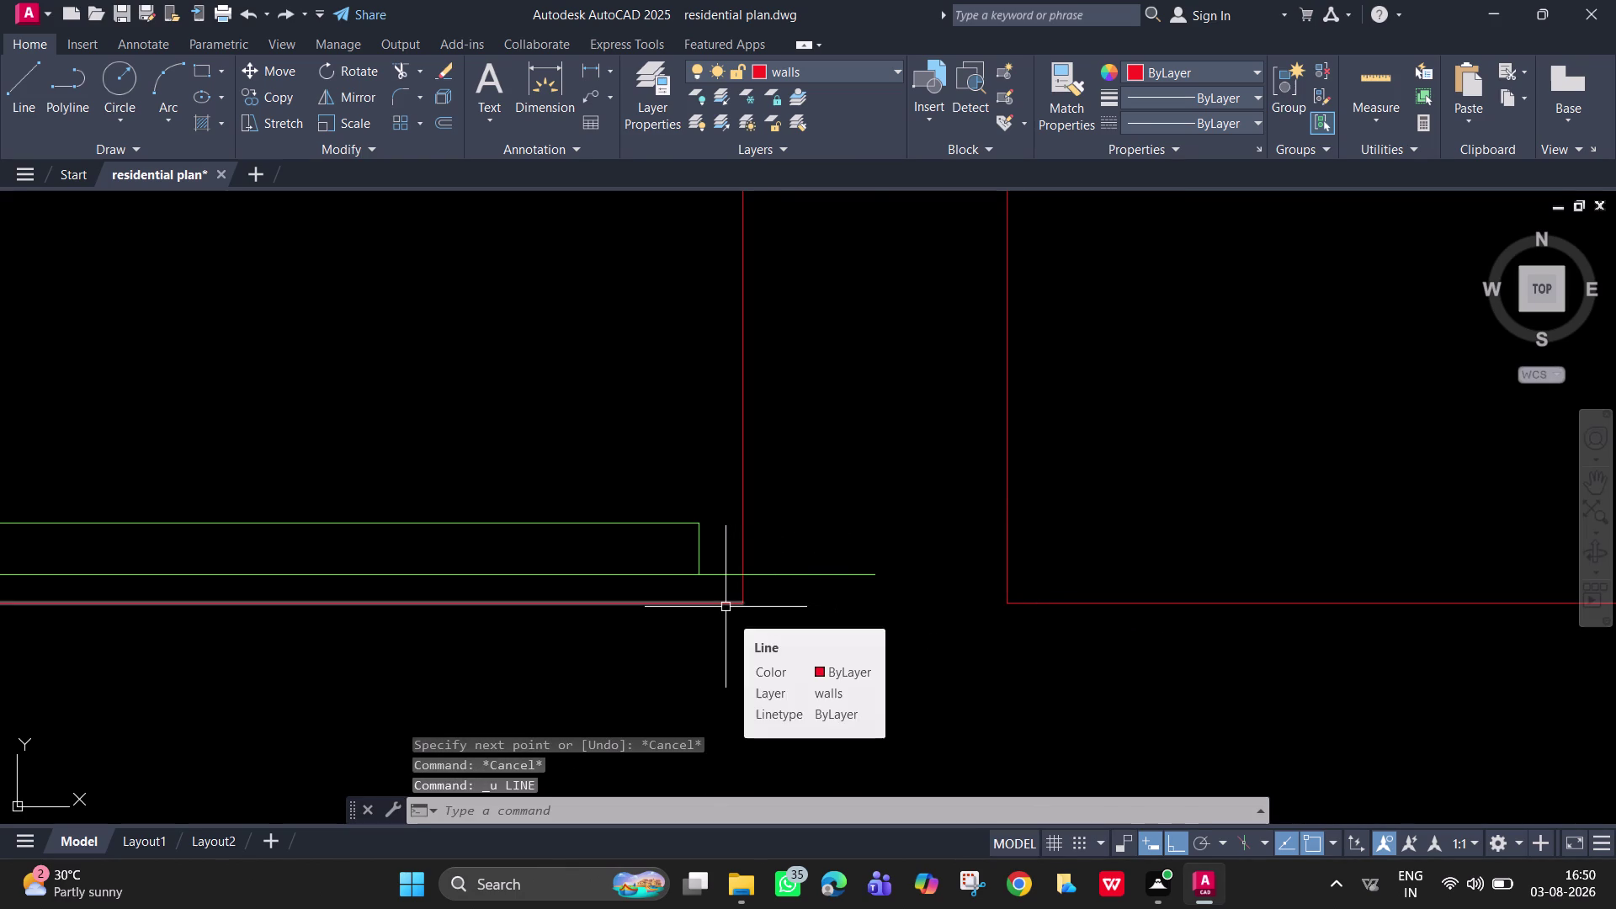
Redraw a corner-to-edge line across the doorway, then cancel it.
text(l)
key(space)
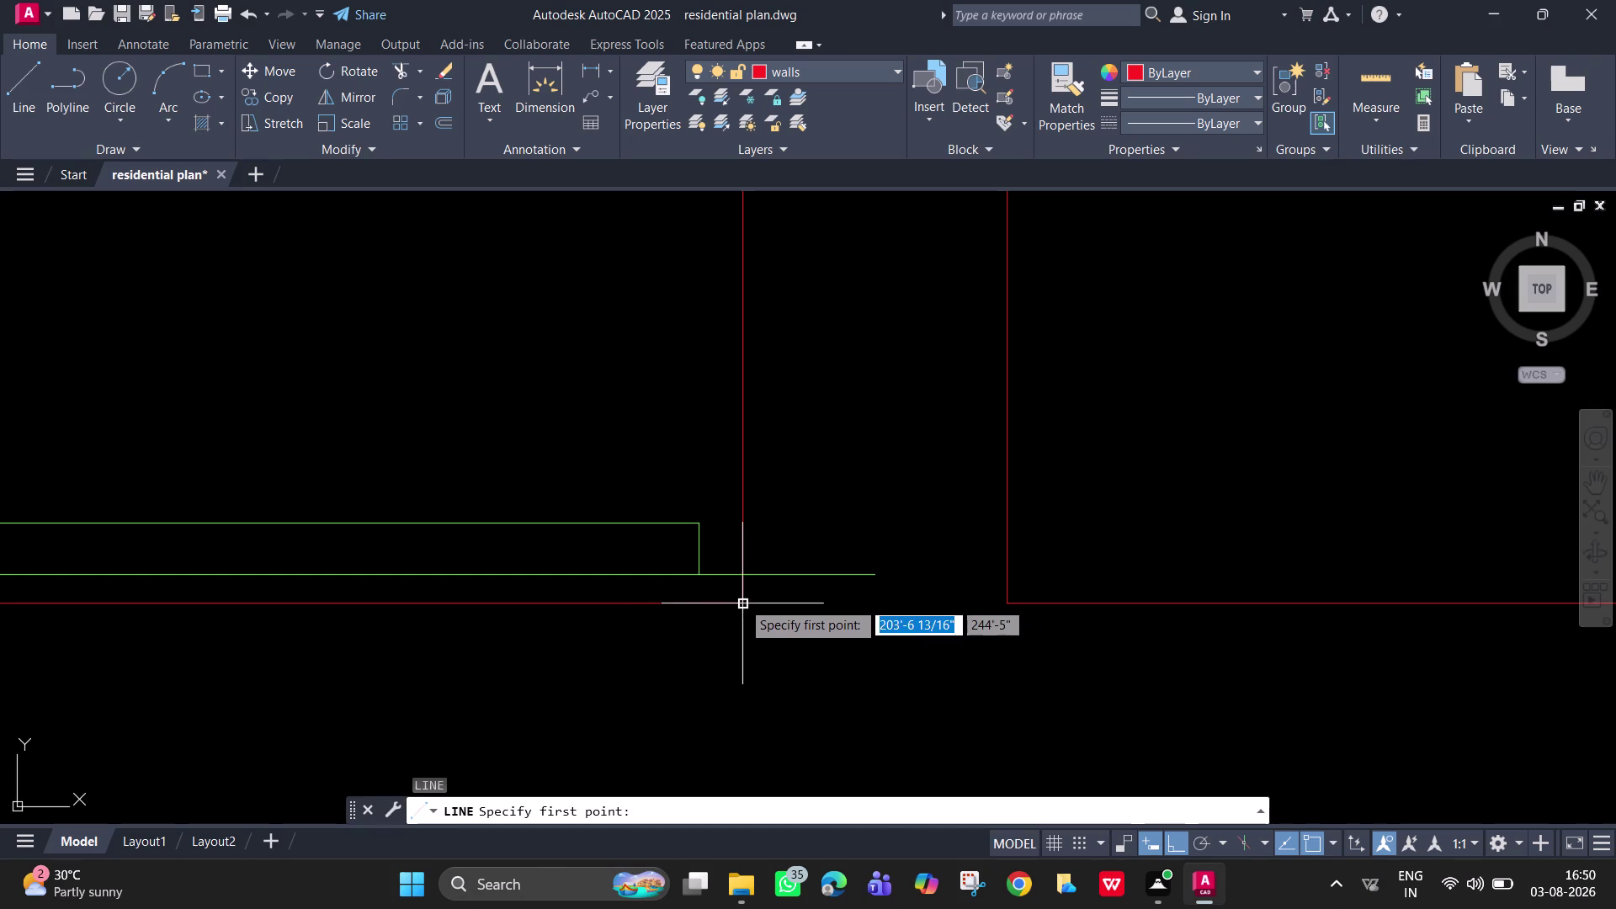
click(741, 601)
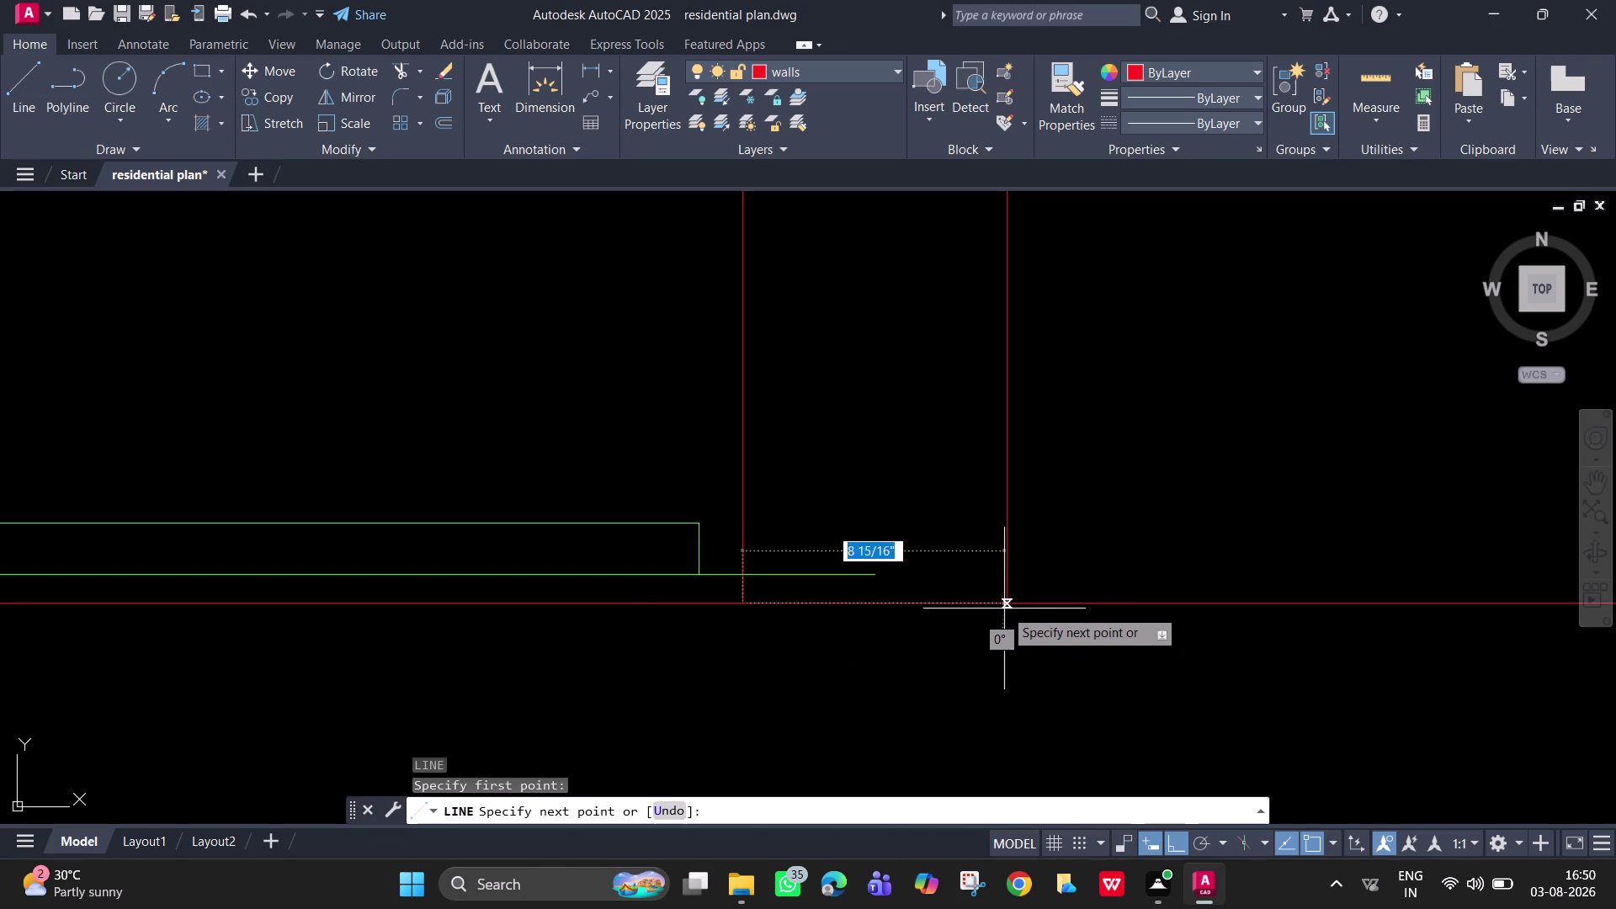
click(1008, 601)
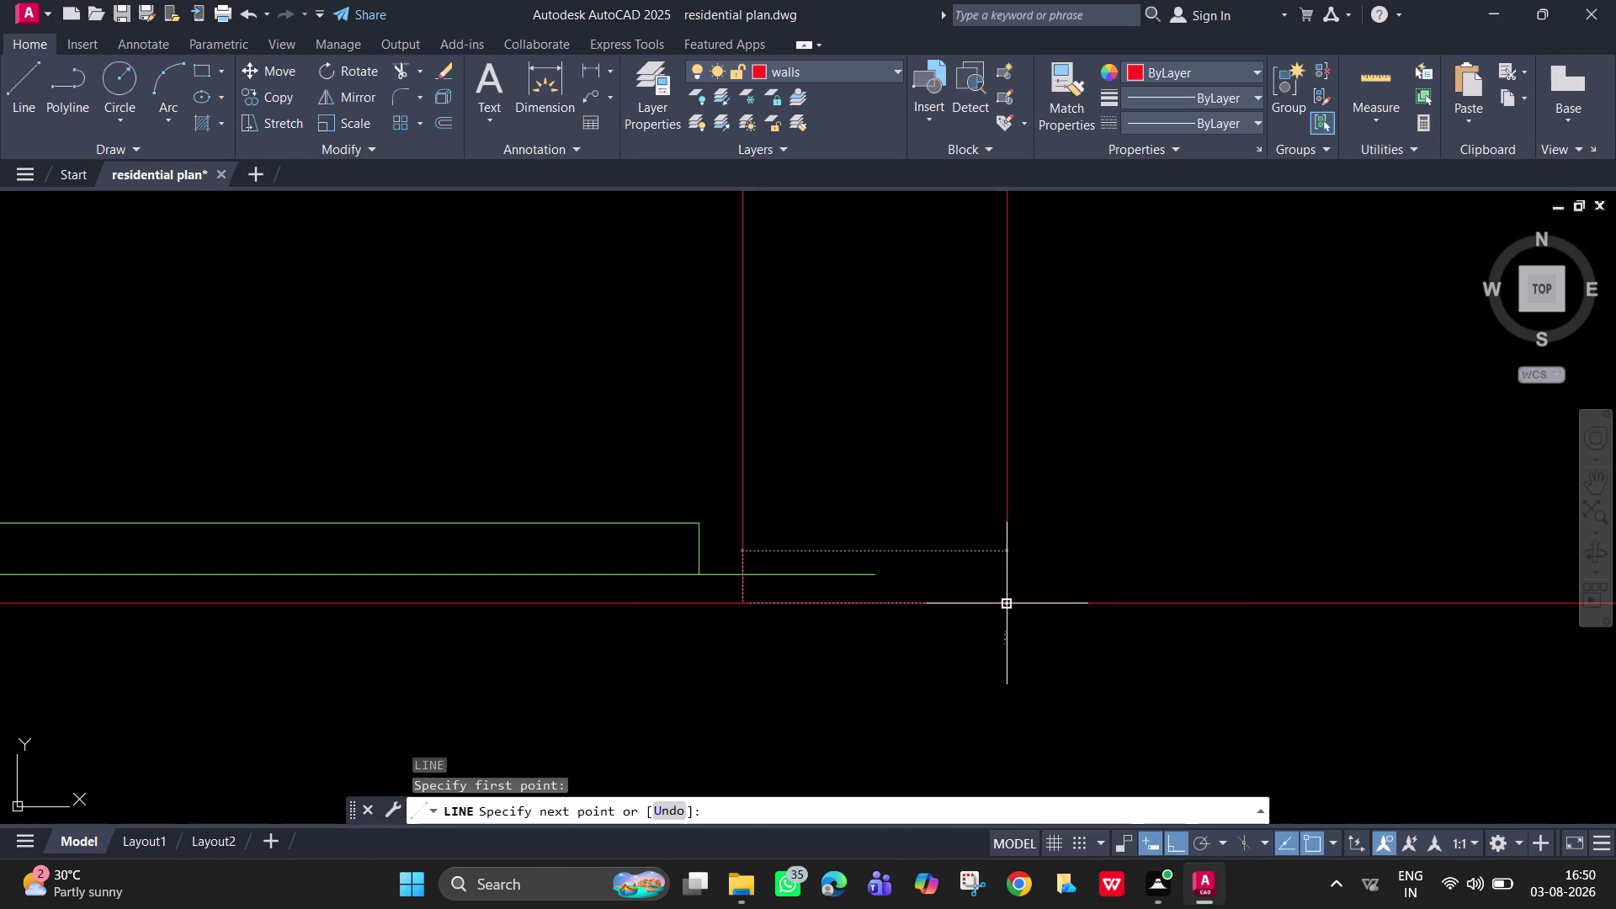
key(Escape)
Draw a 2" jamb line from the door's end and zoom back out.
key(space)
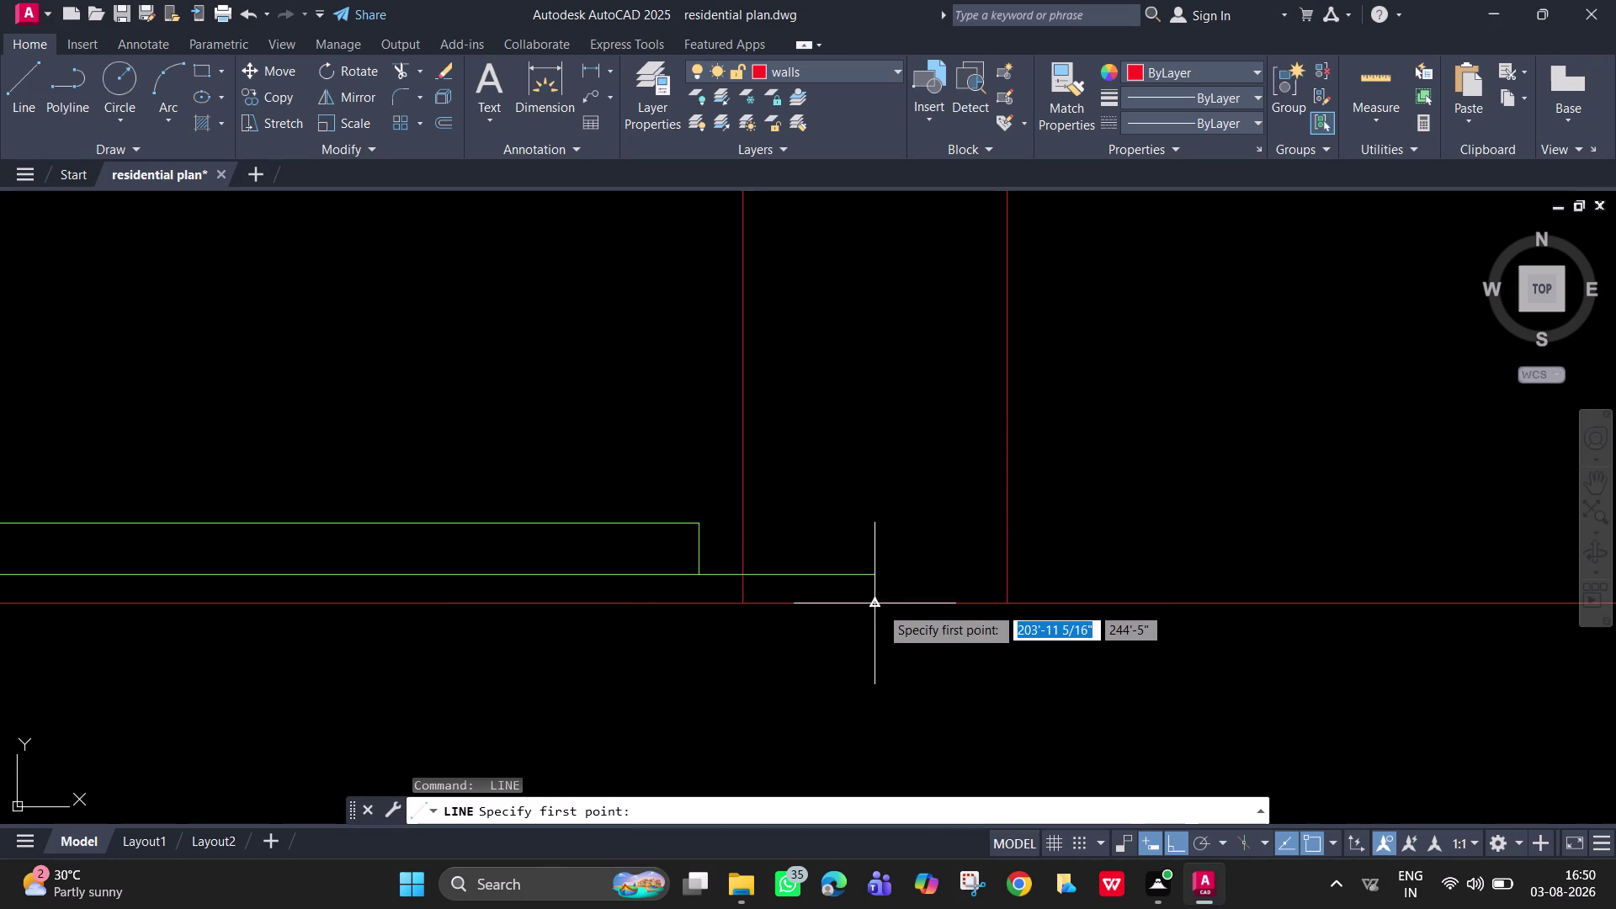
click(873, 606)
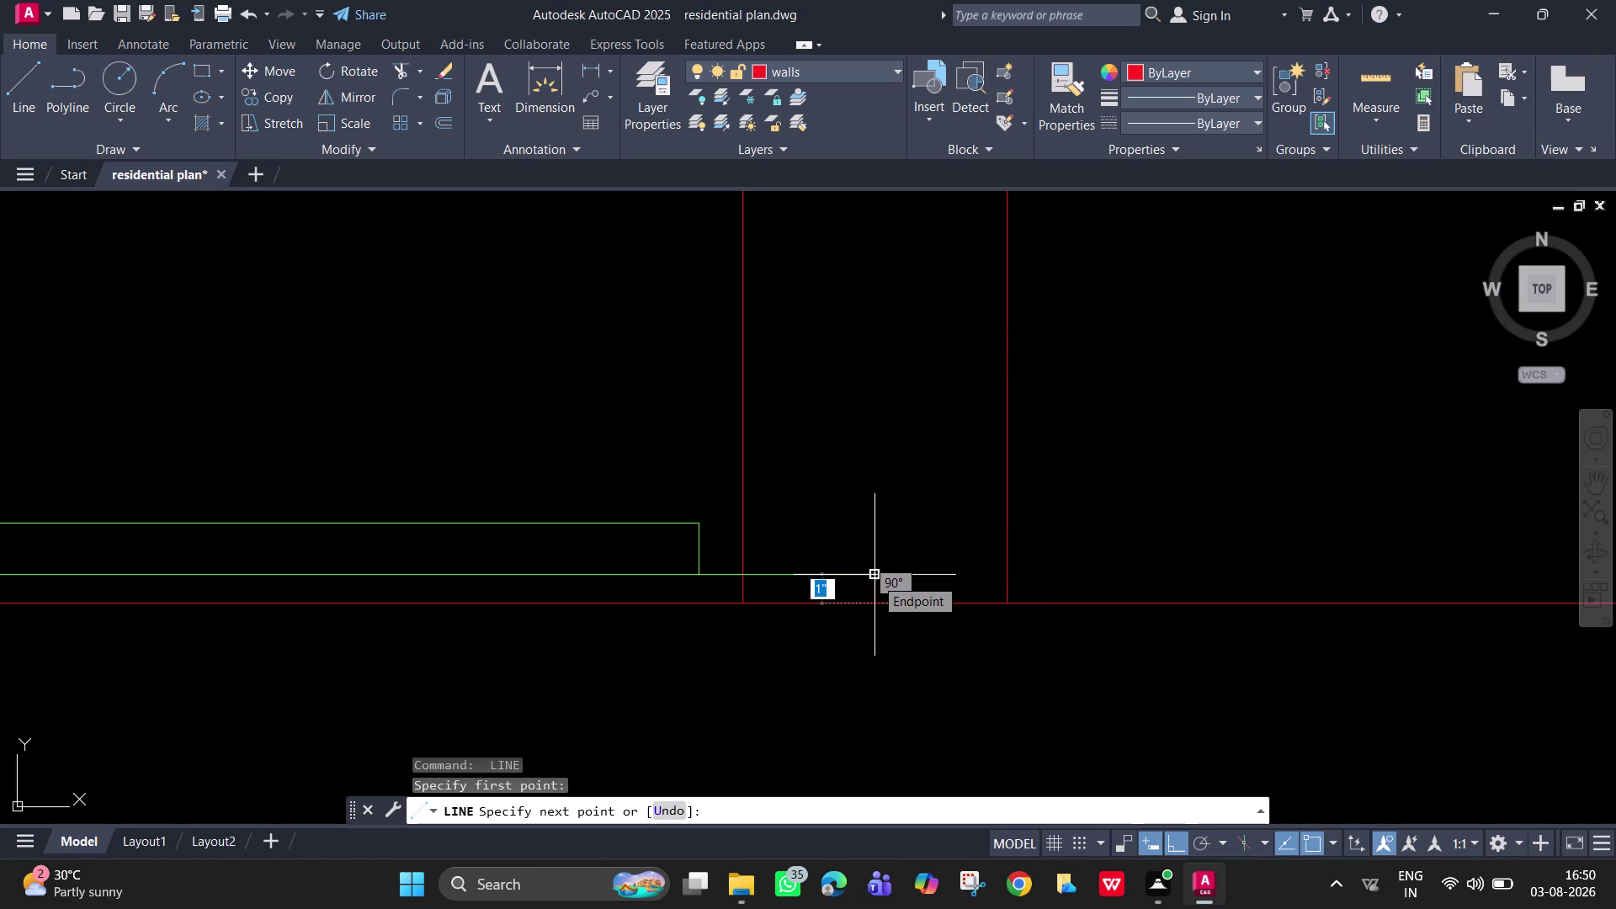
text(2")
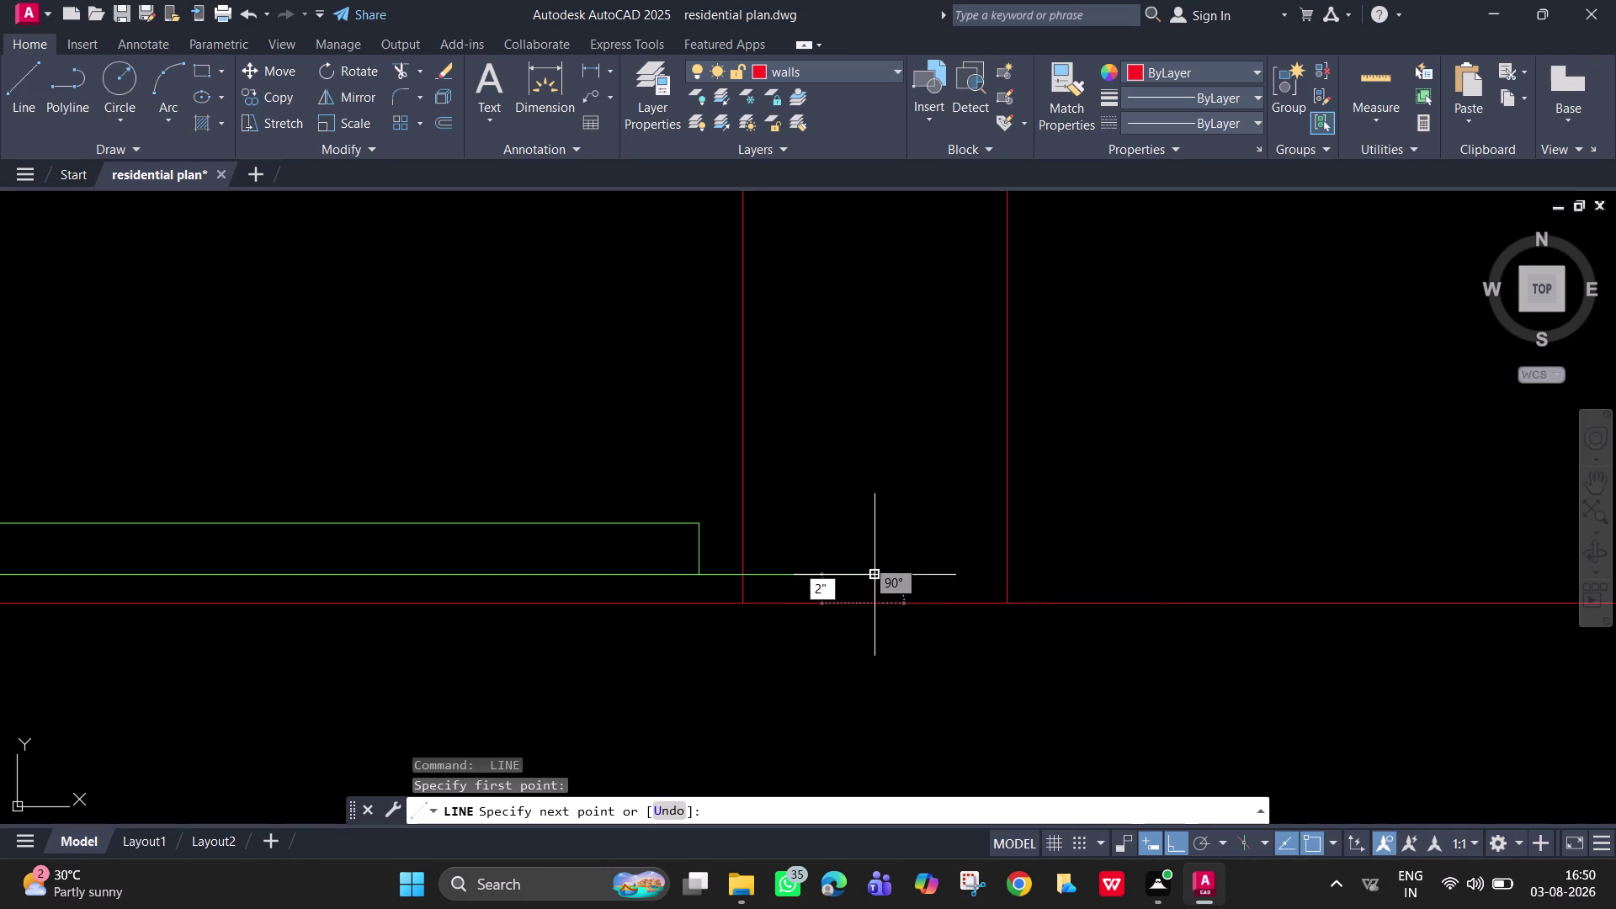
key(Return)
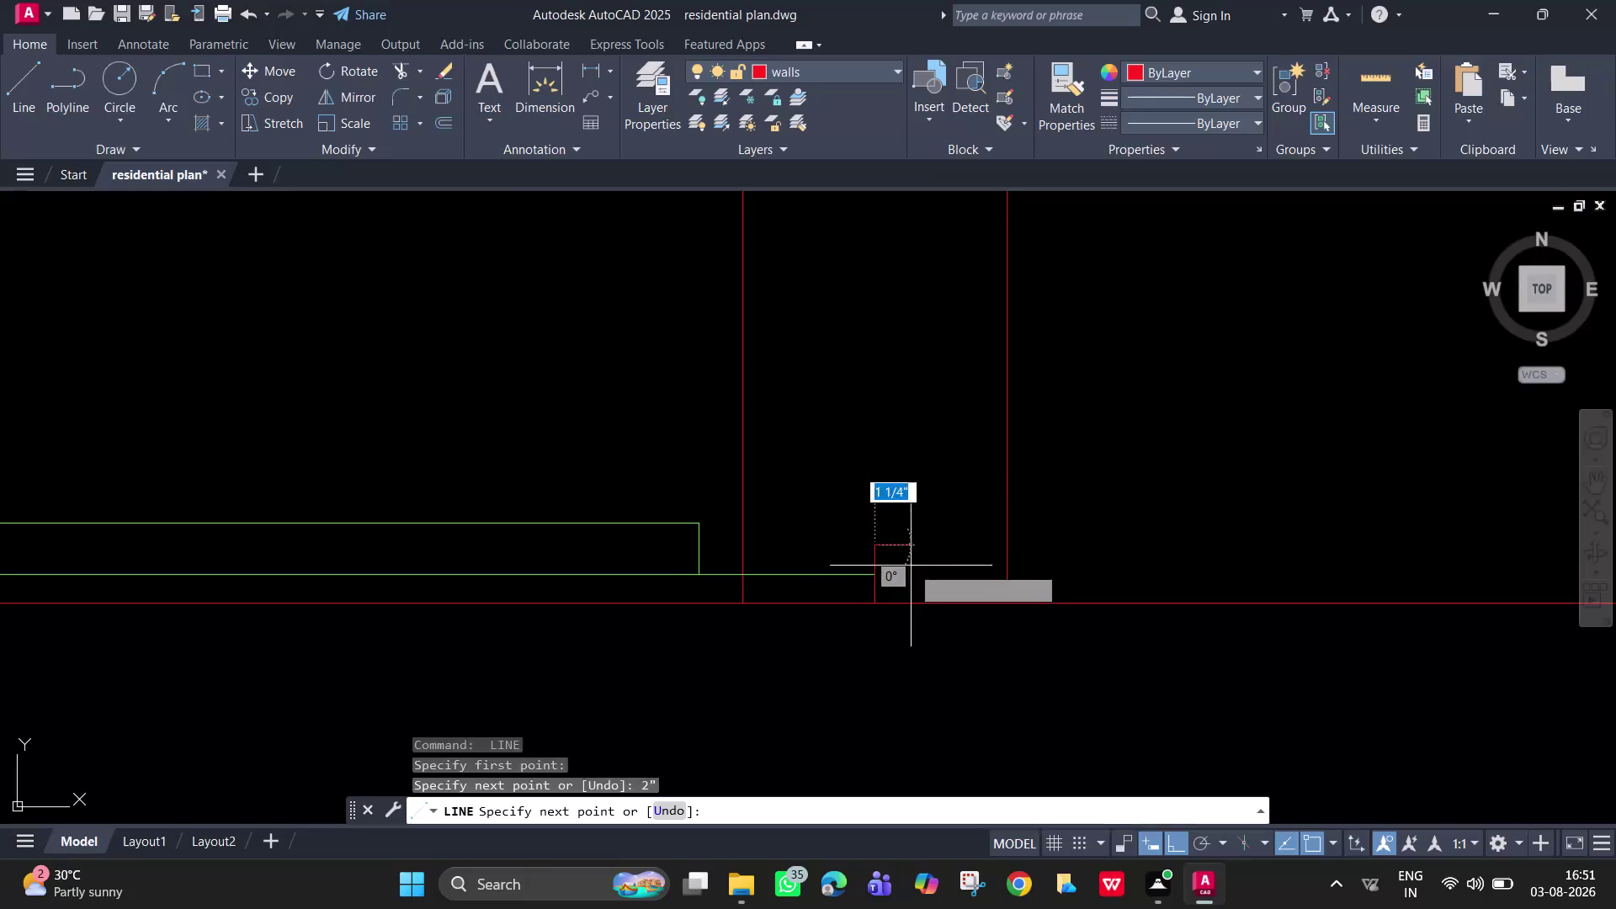
key(Escape)
scroll(down, 3)
middle_drag(925, 372, 923, 667)
scroll(down, 3)
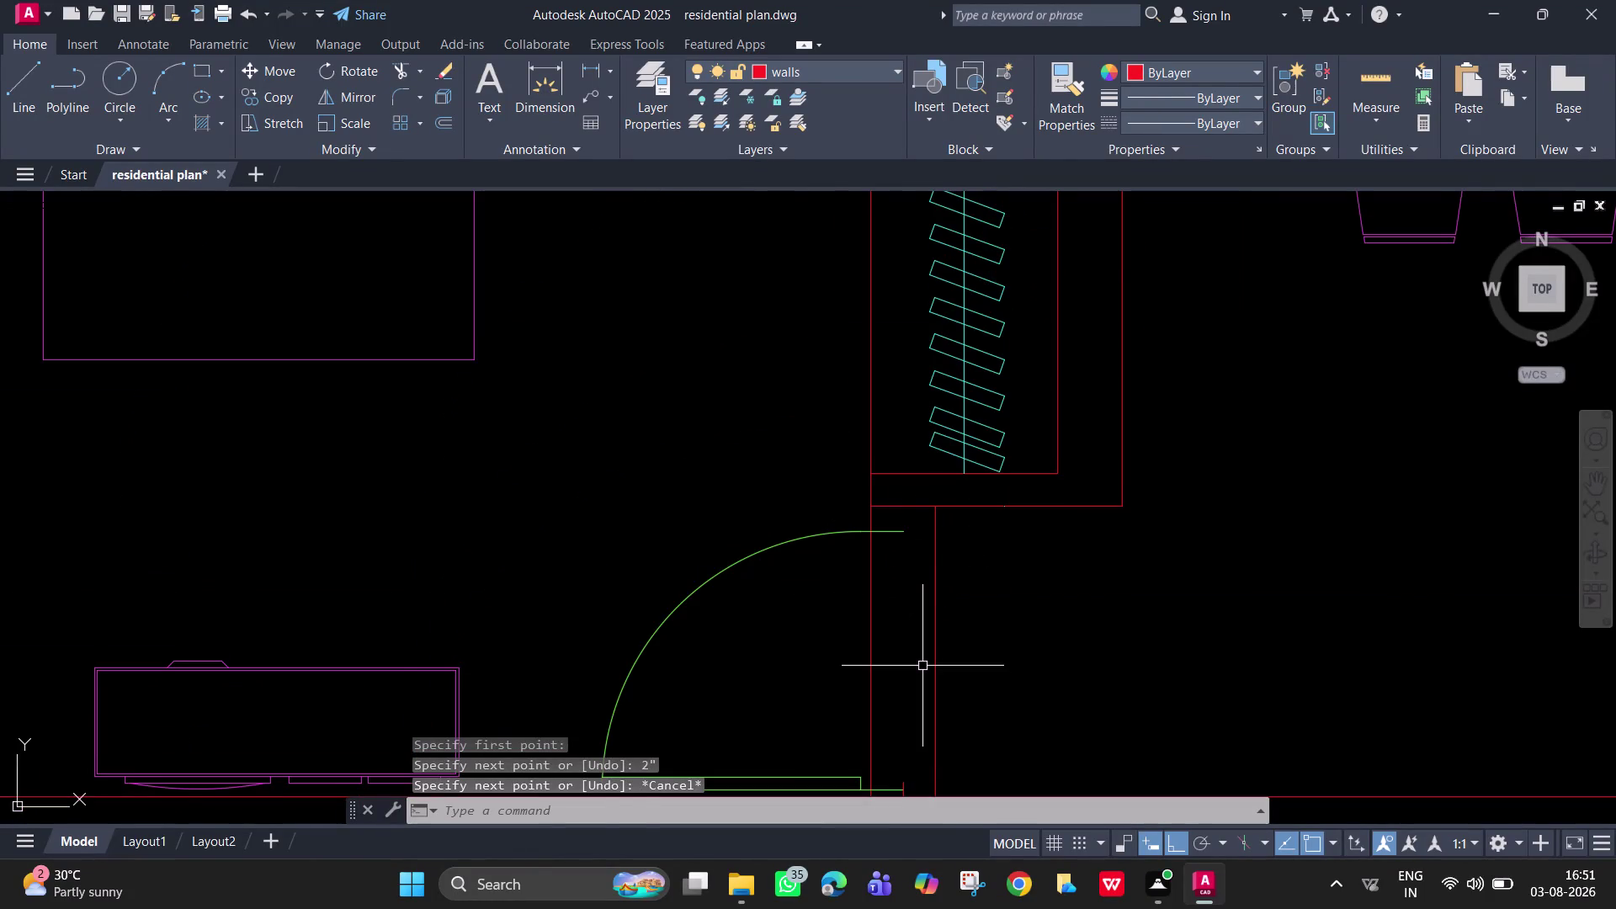
scroll(down, 3)
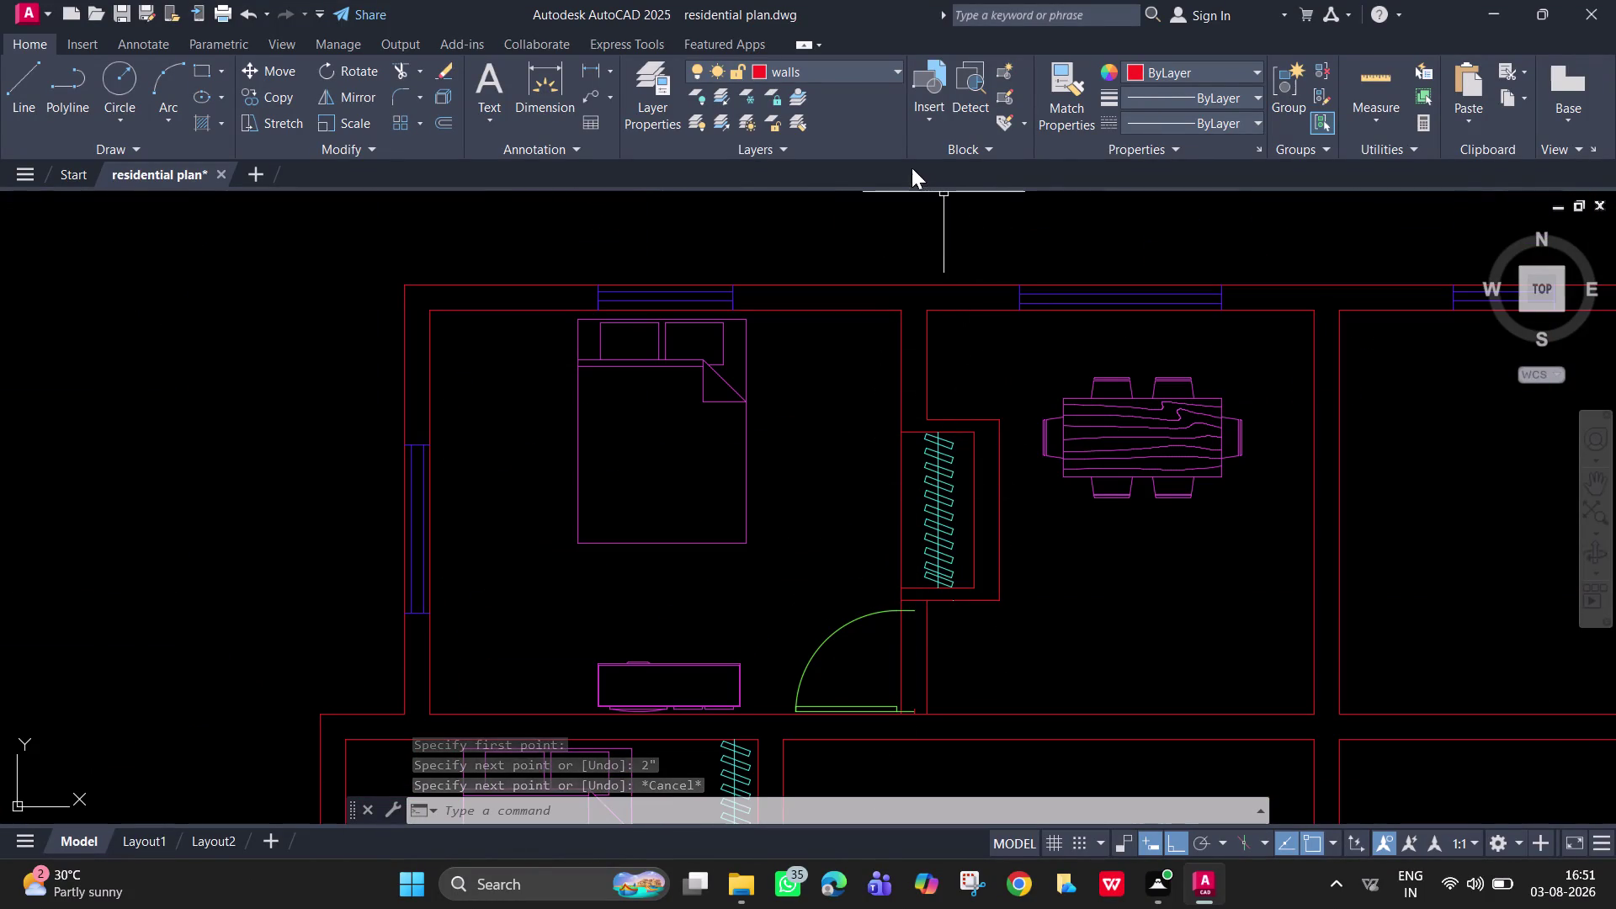
click(604, 73)
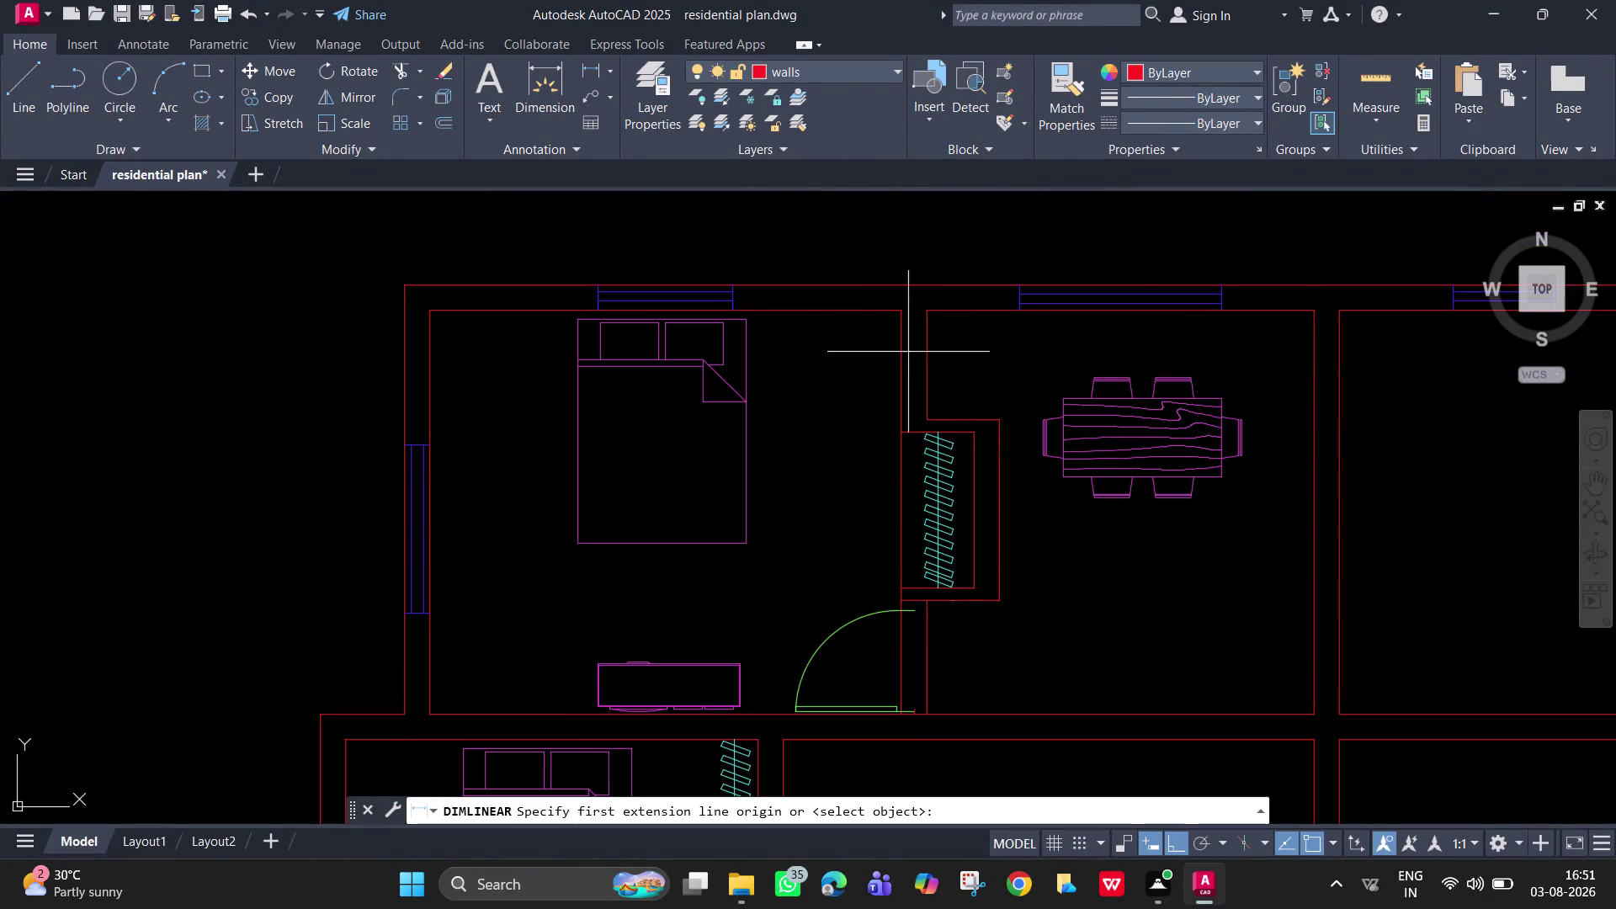
click(950, 419)
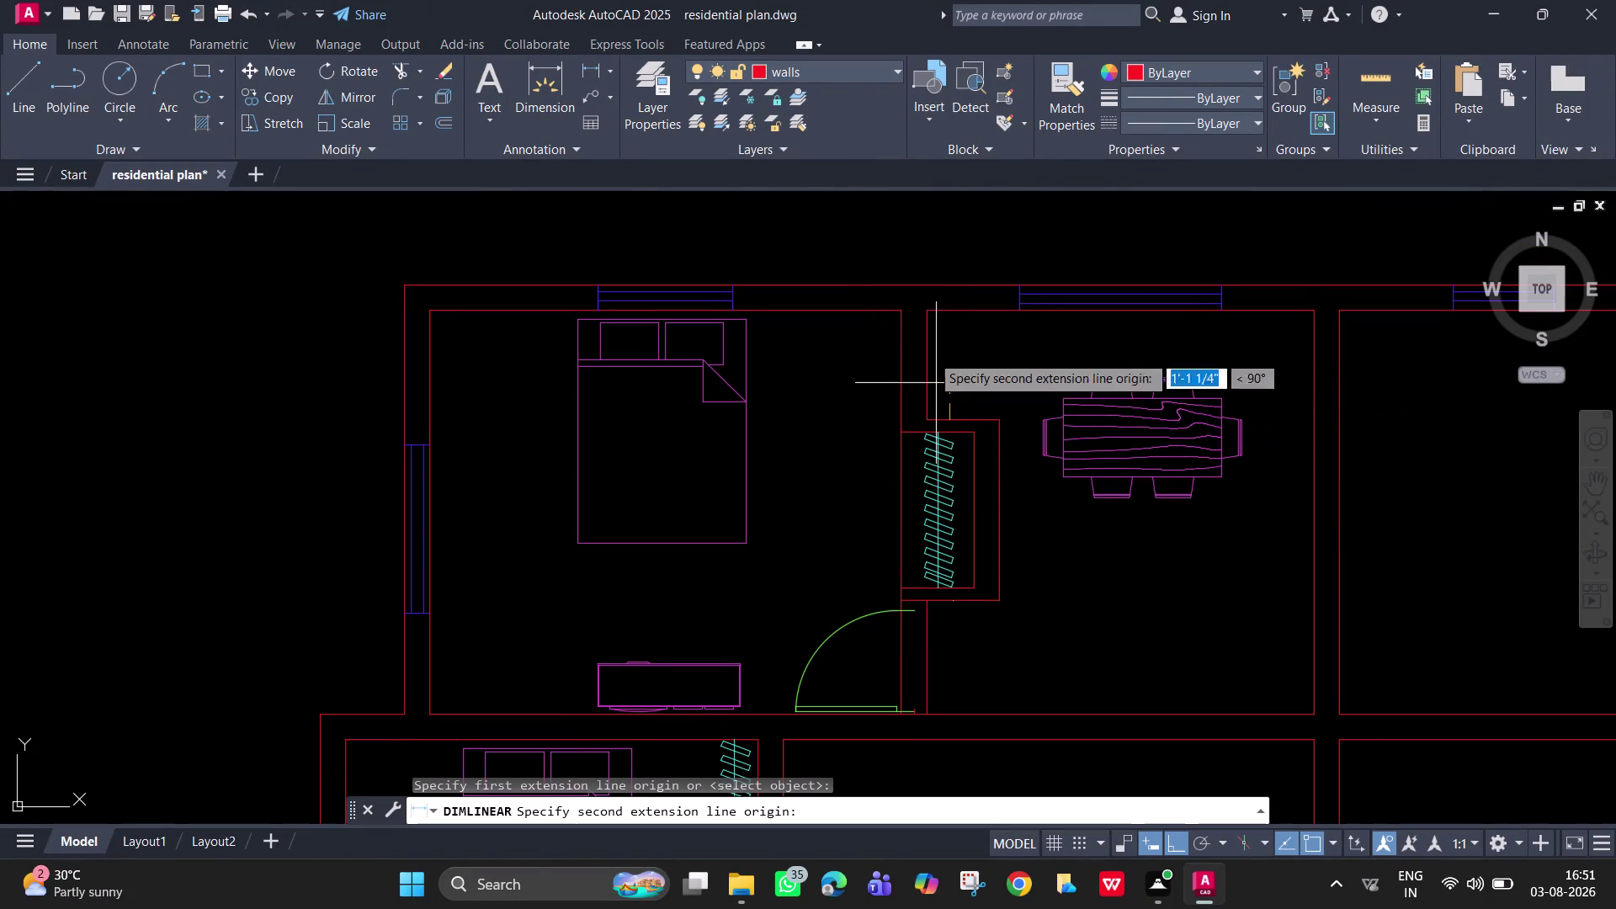
click(949, 313)
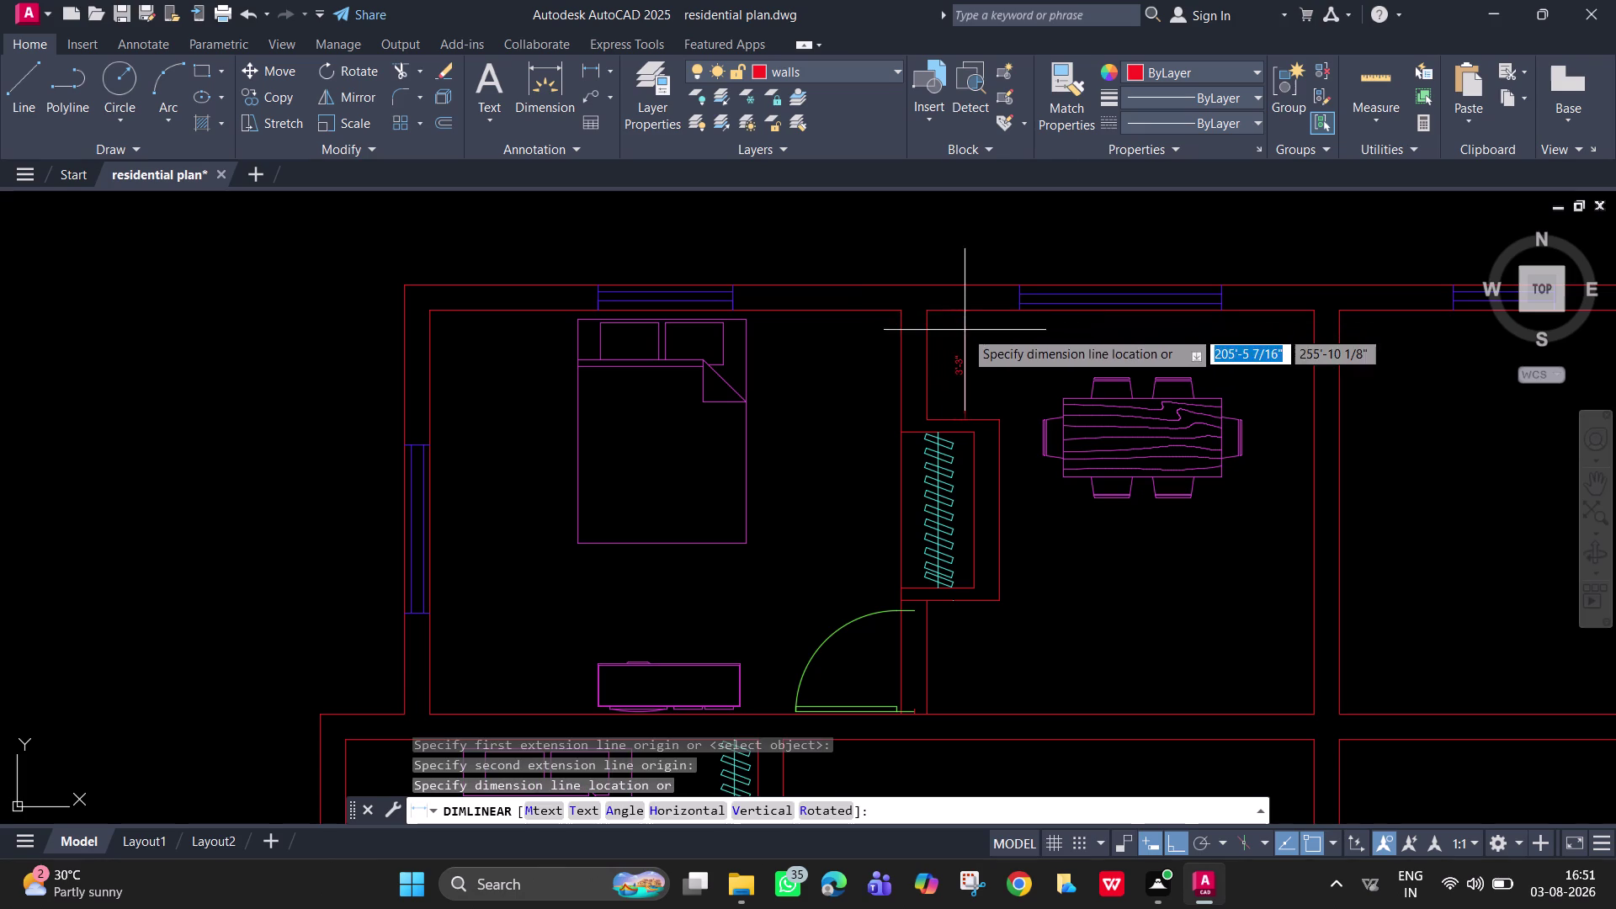
scroll(up, 3)
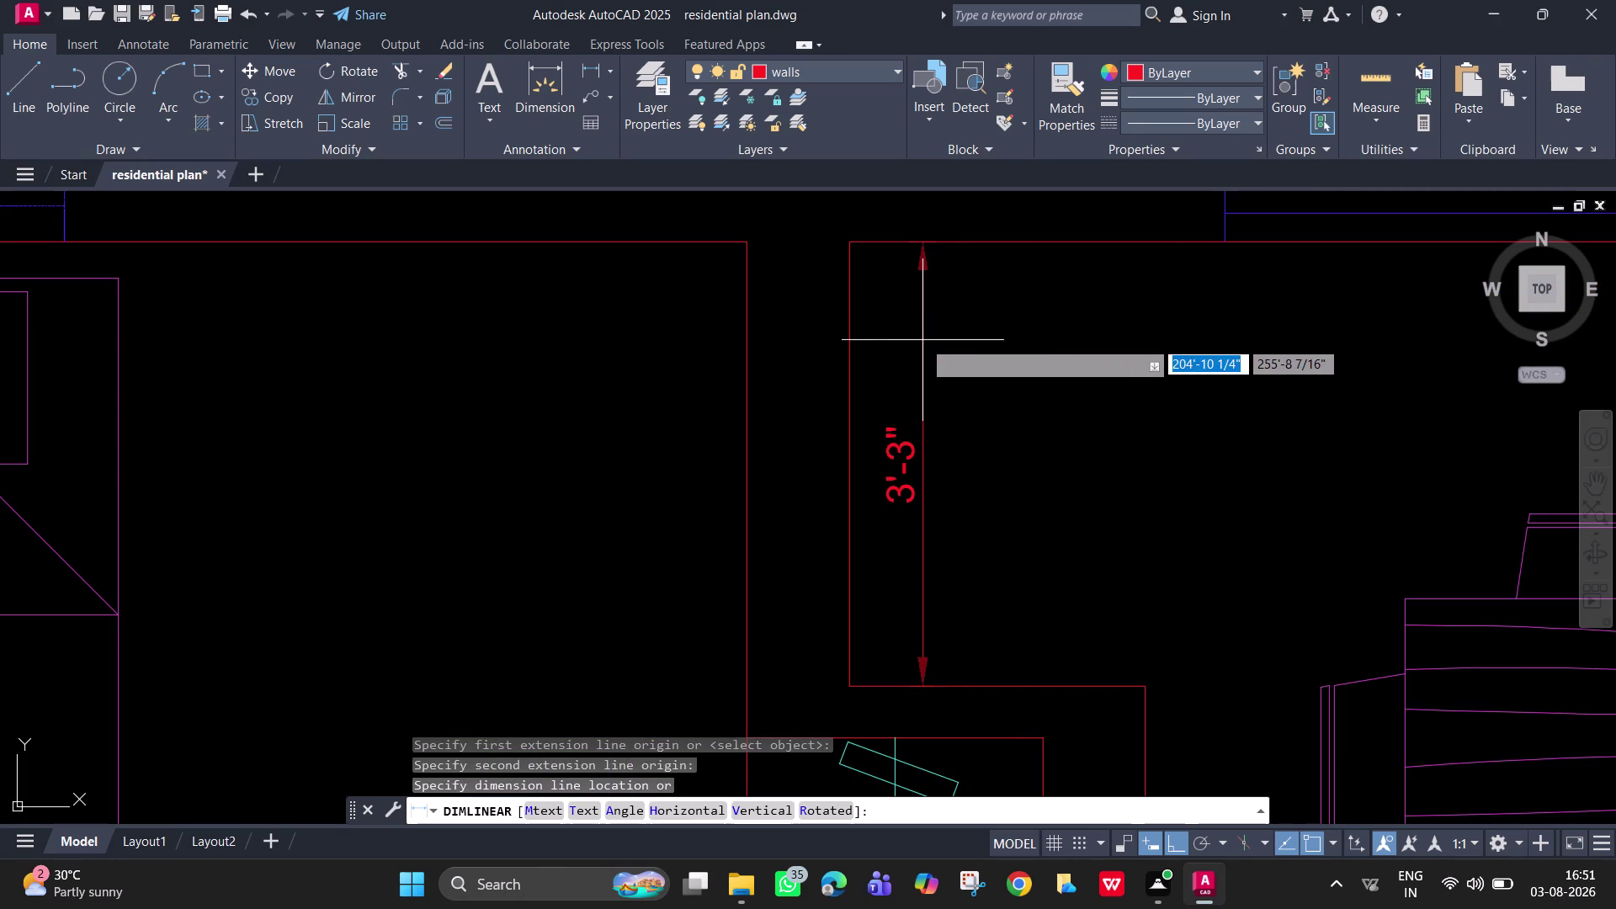
key(Escape)
scroll(down, 3)
middle_drag(915, 446, 828, 233)
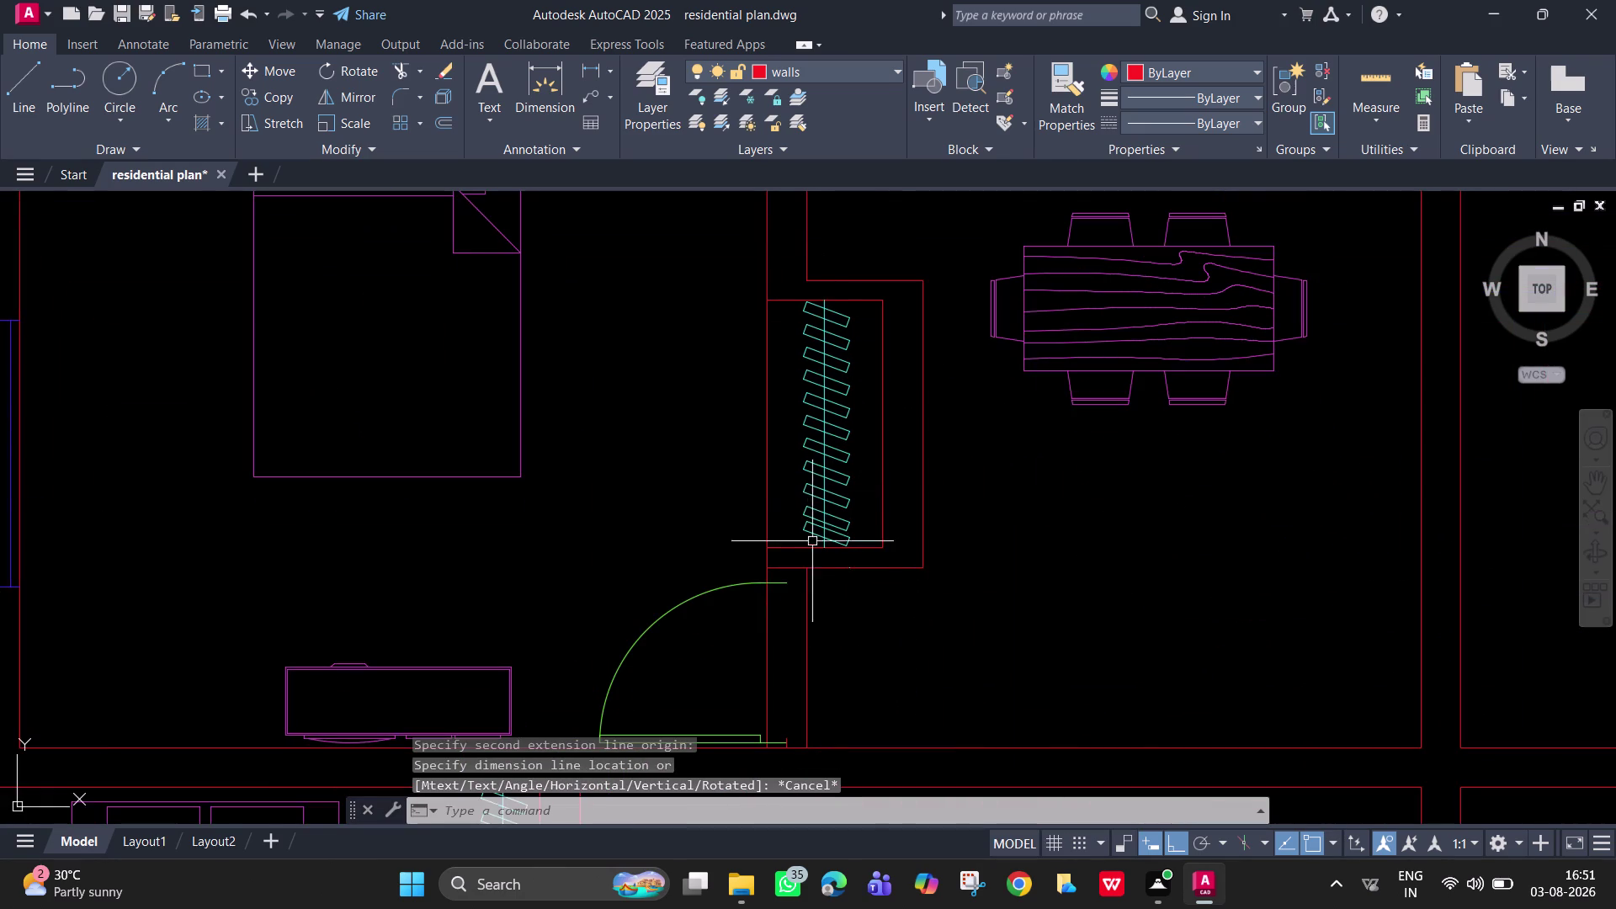
middle_drag(799, 588, 822, 483)
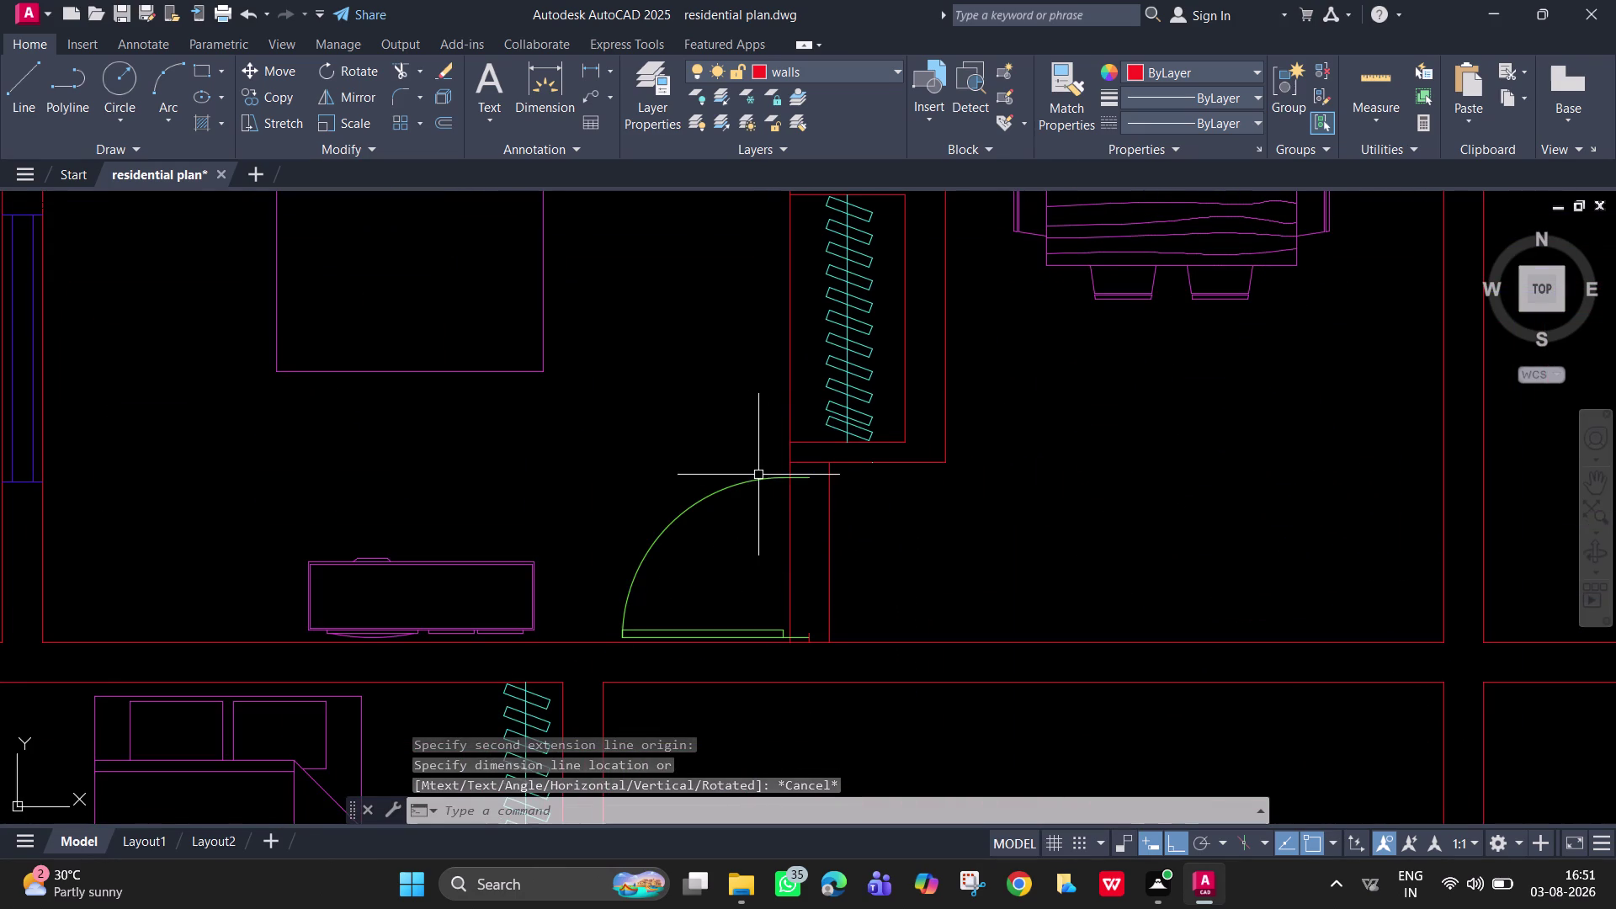
click(764, 475)
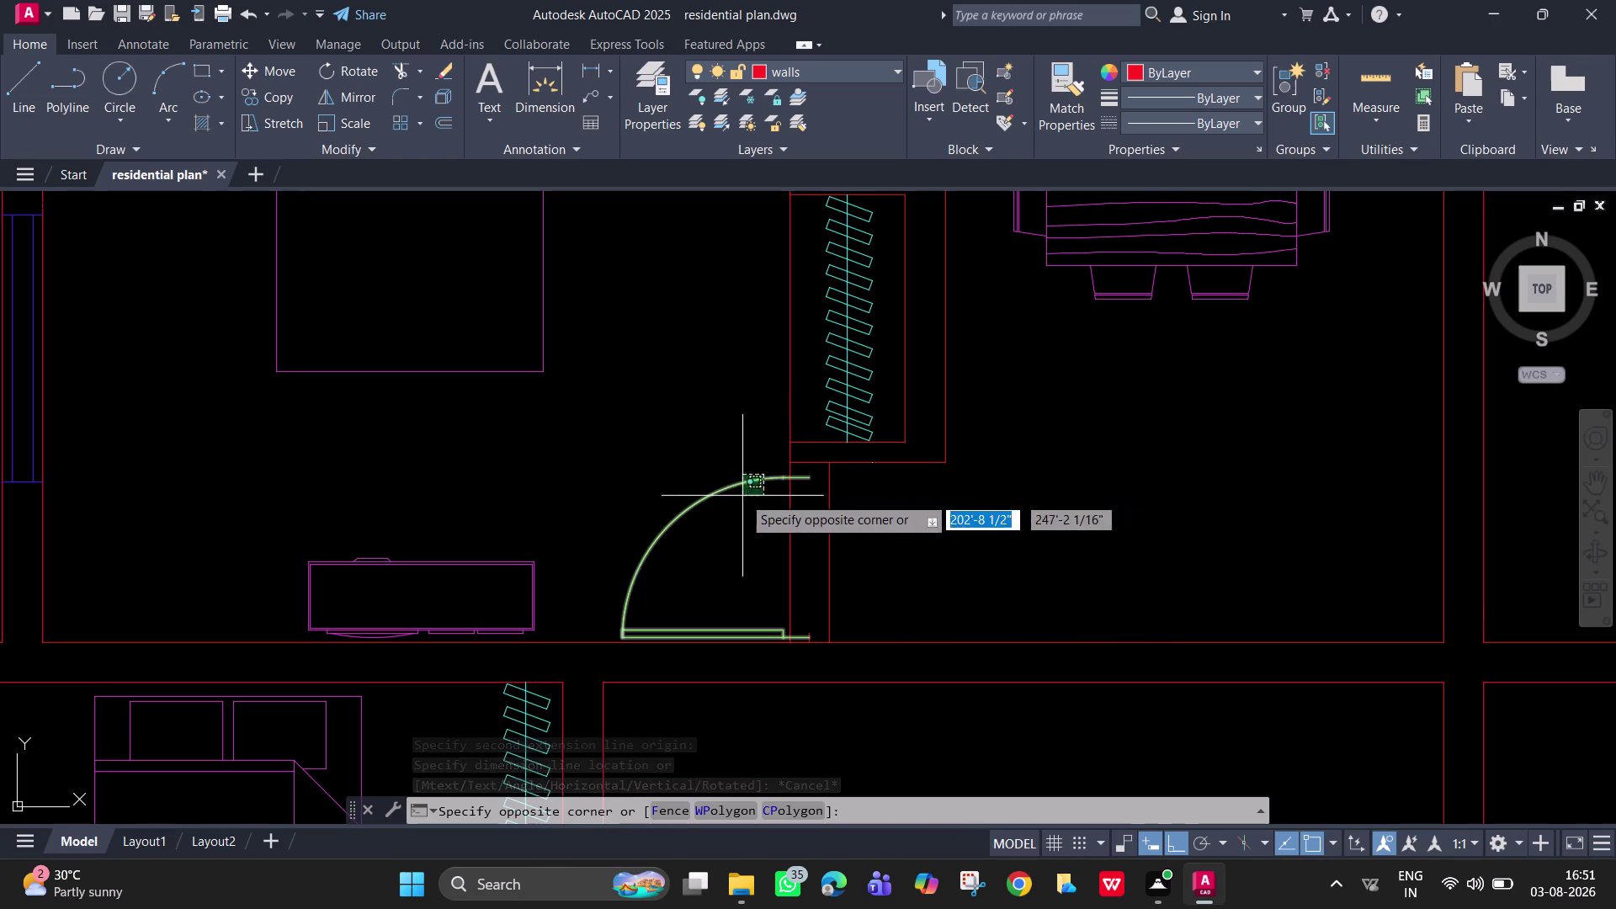
click(742, 496)
click(782, 477)
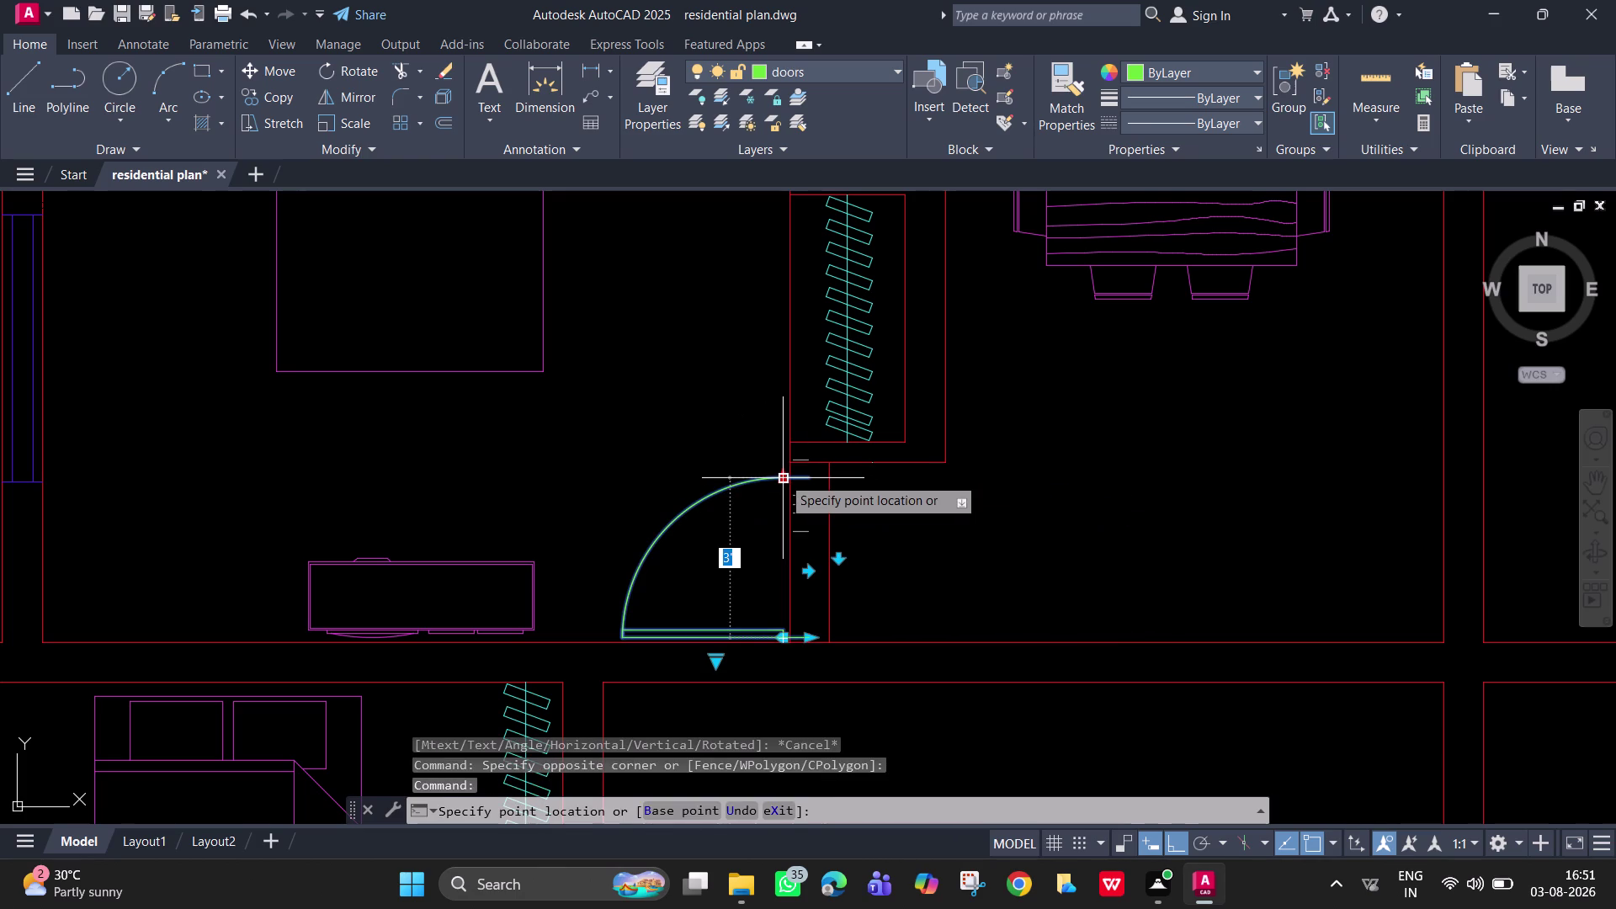
click(791, 493)
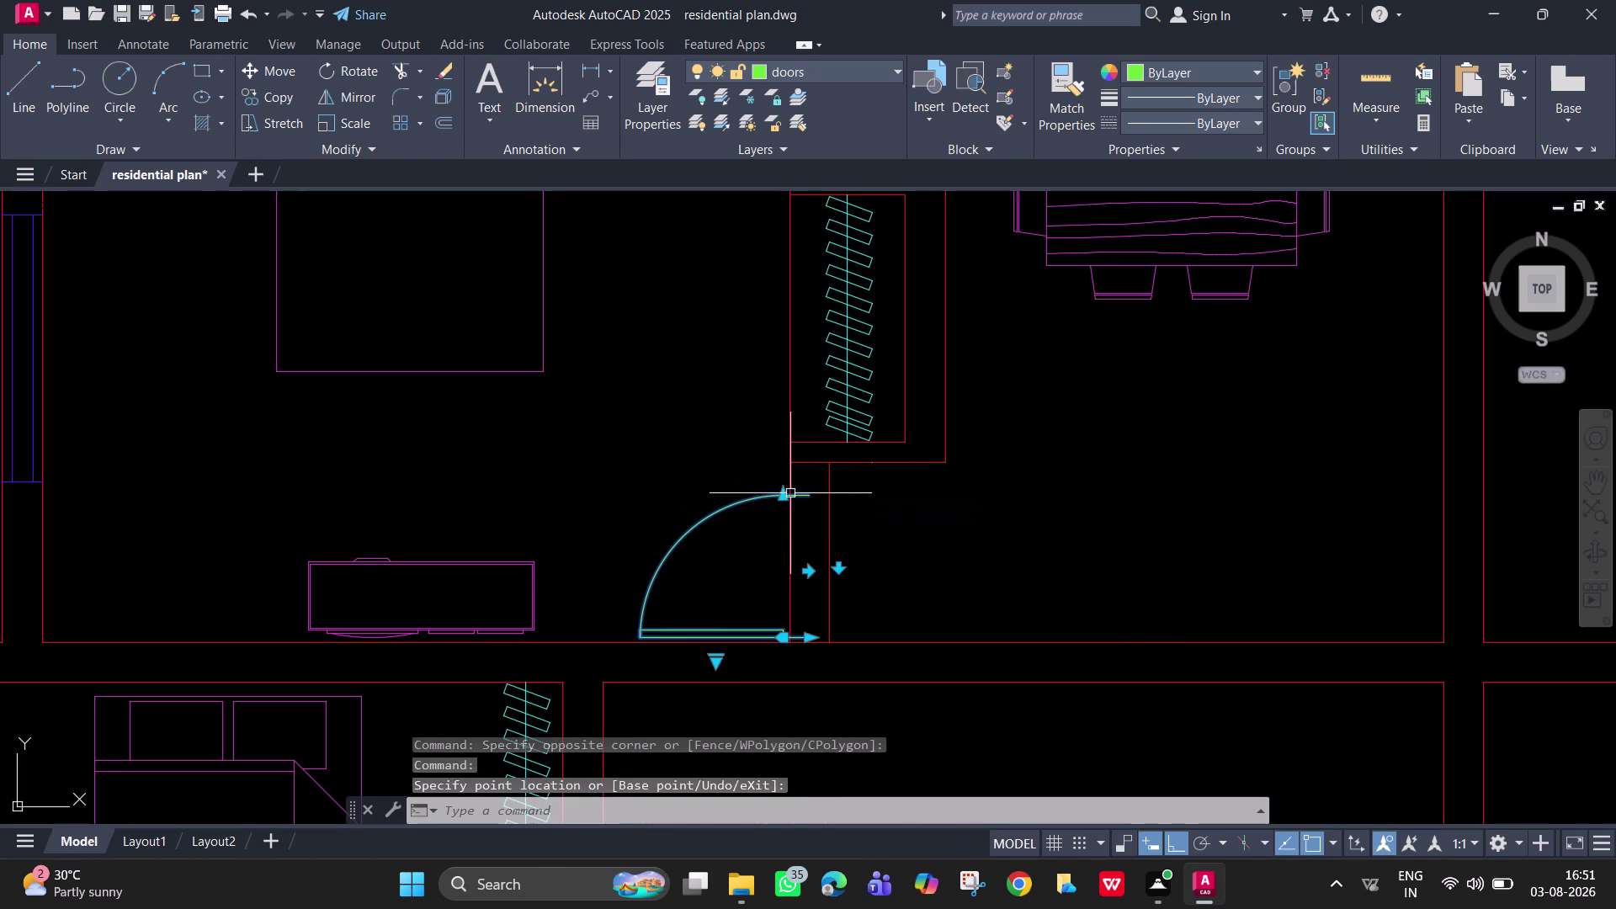
scroll(up, 3)
key(Escape)
scroll(down, 3)
middle_drag(795, 539, 775, 431)
scroll(up, 3)
middle_drag(764, 546, 762, 366)
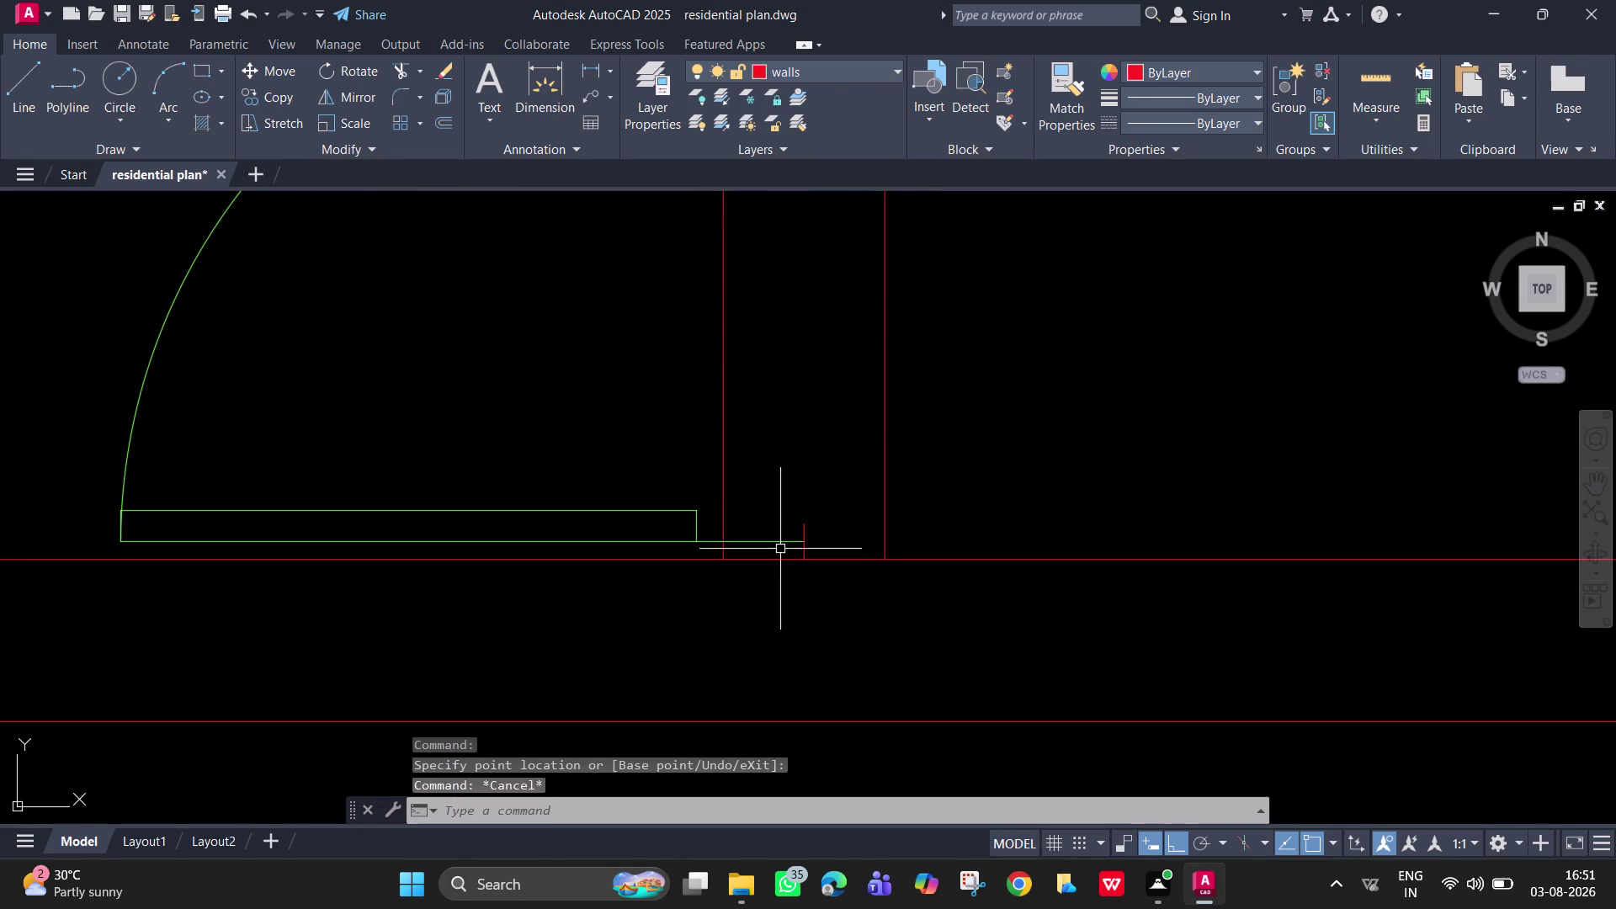
Move the copied door from its base point to the hinge point at the wall opening.
click(779, 546)
text(m)
key(space)
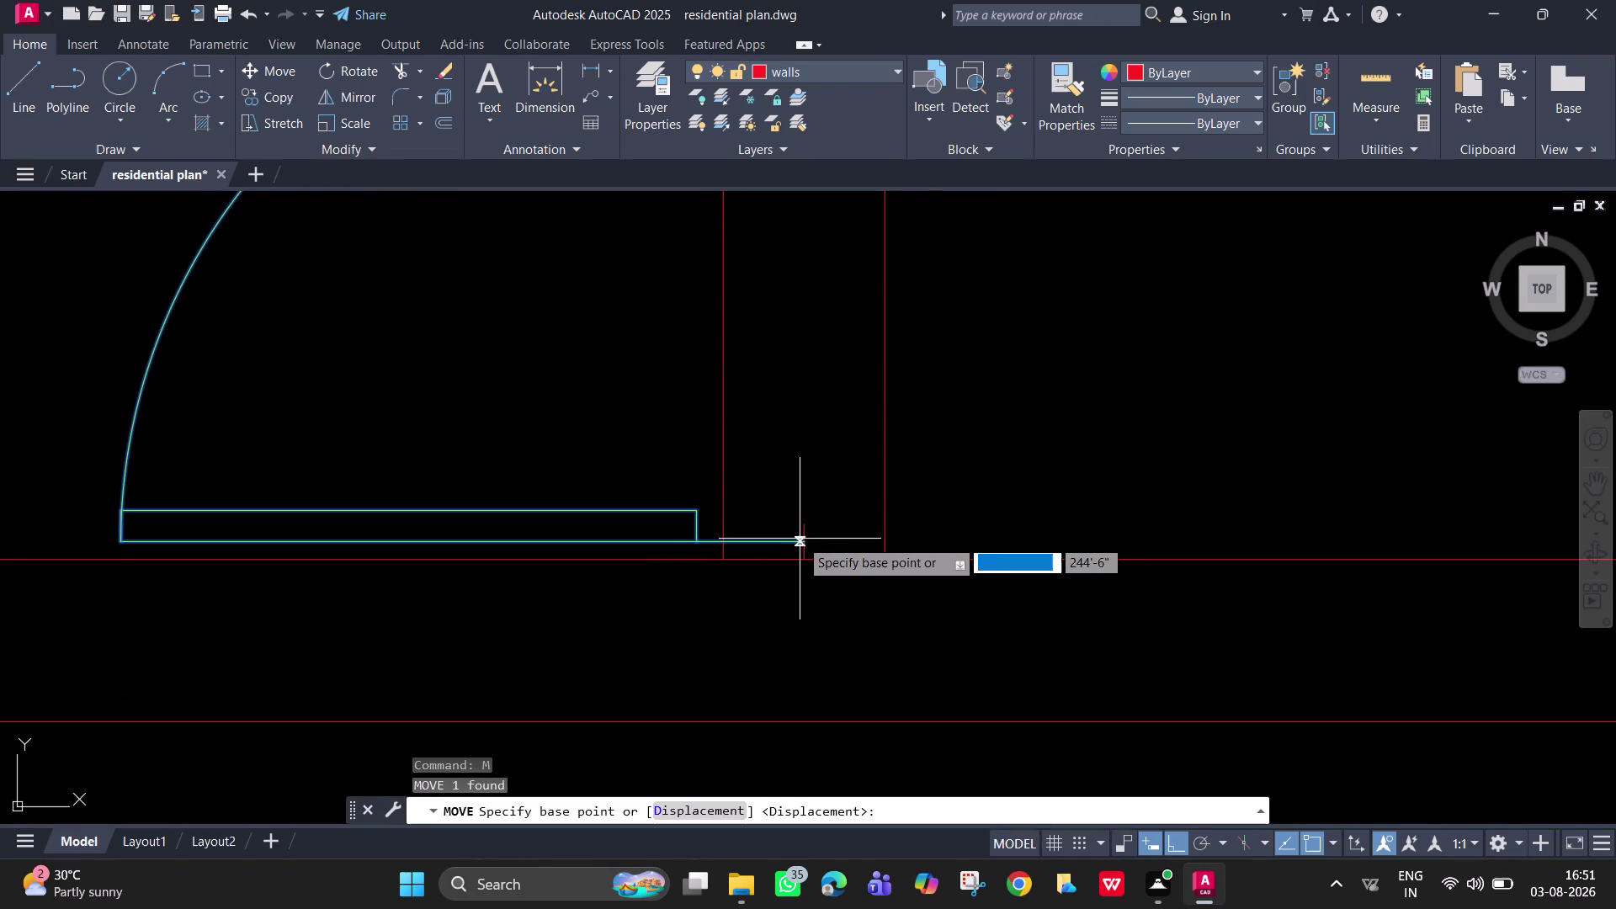
scroll(up, 3)
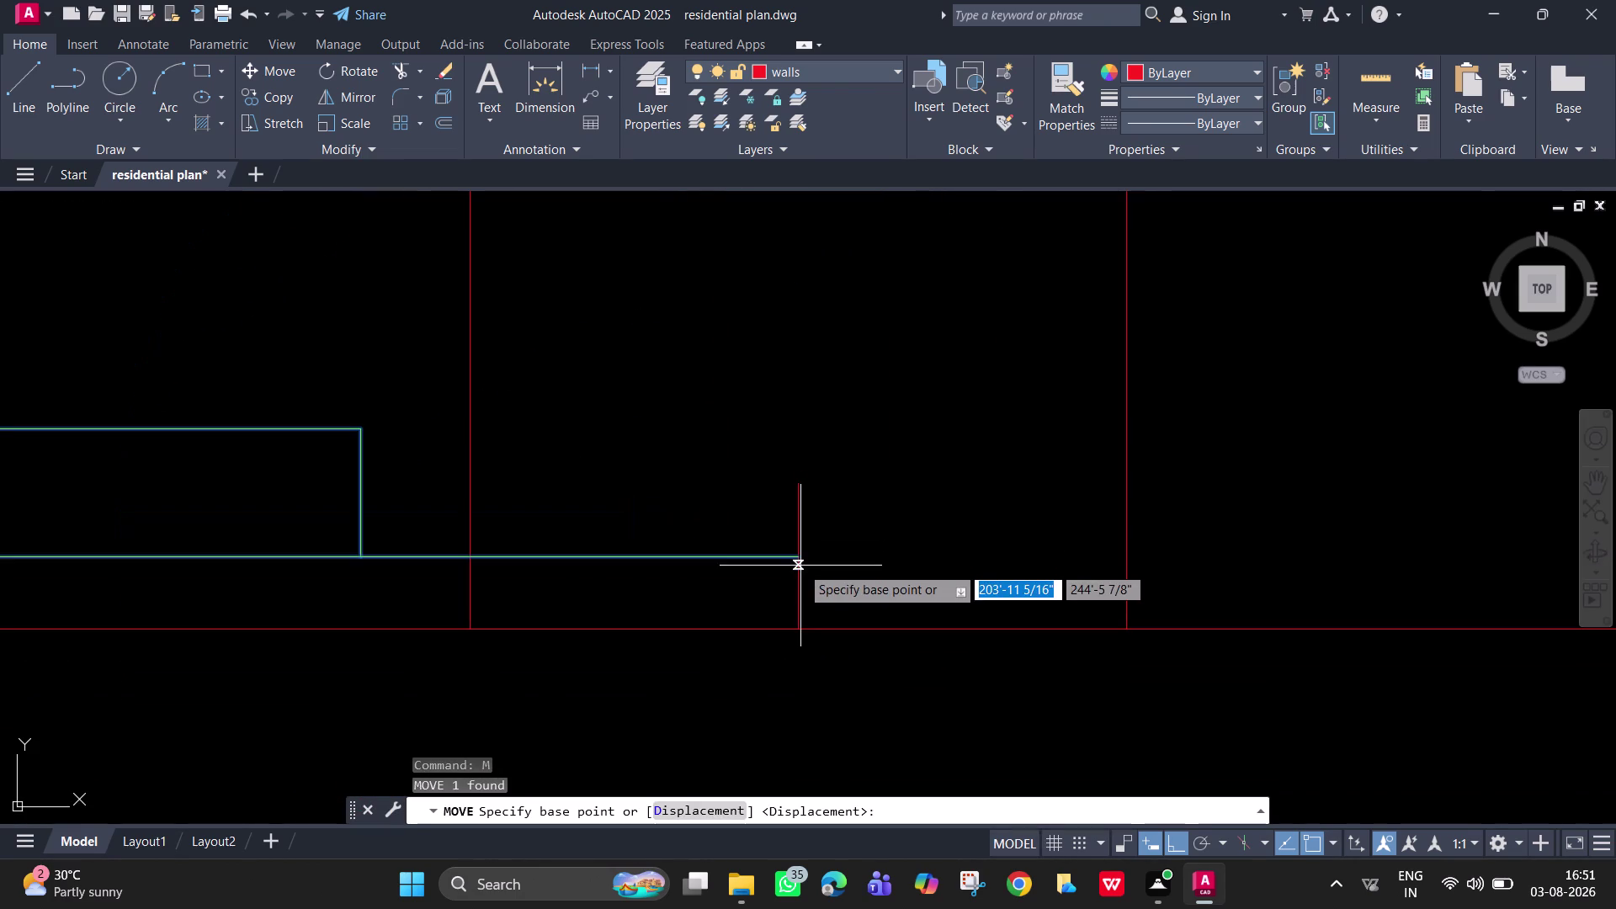
click(800, 557)
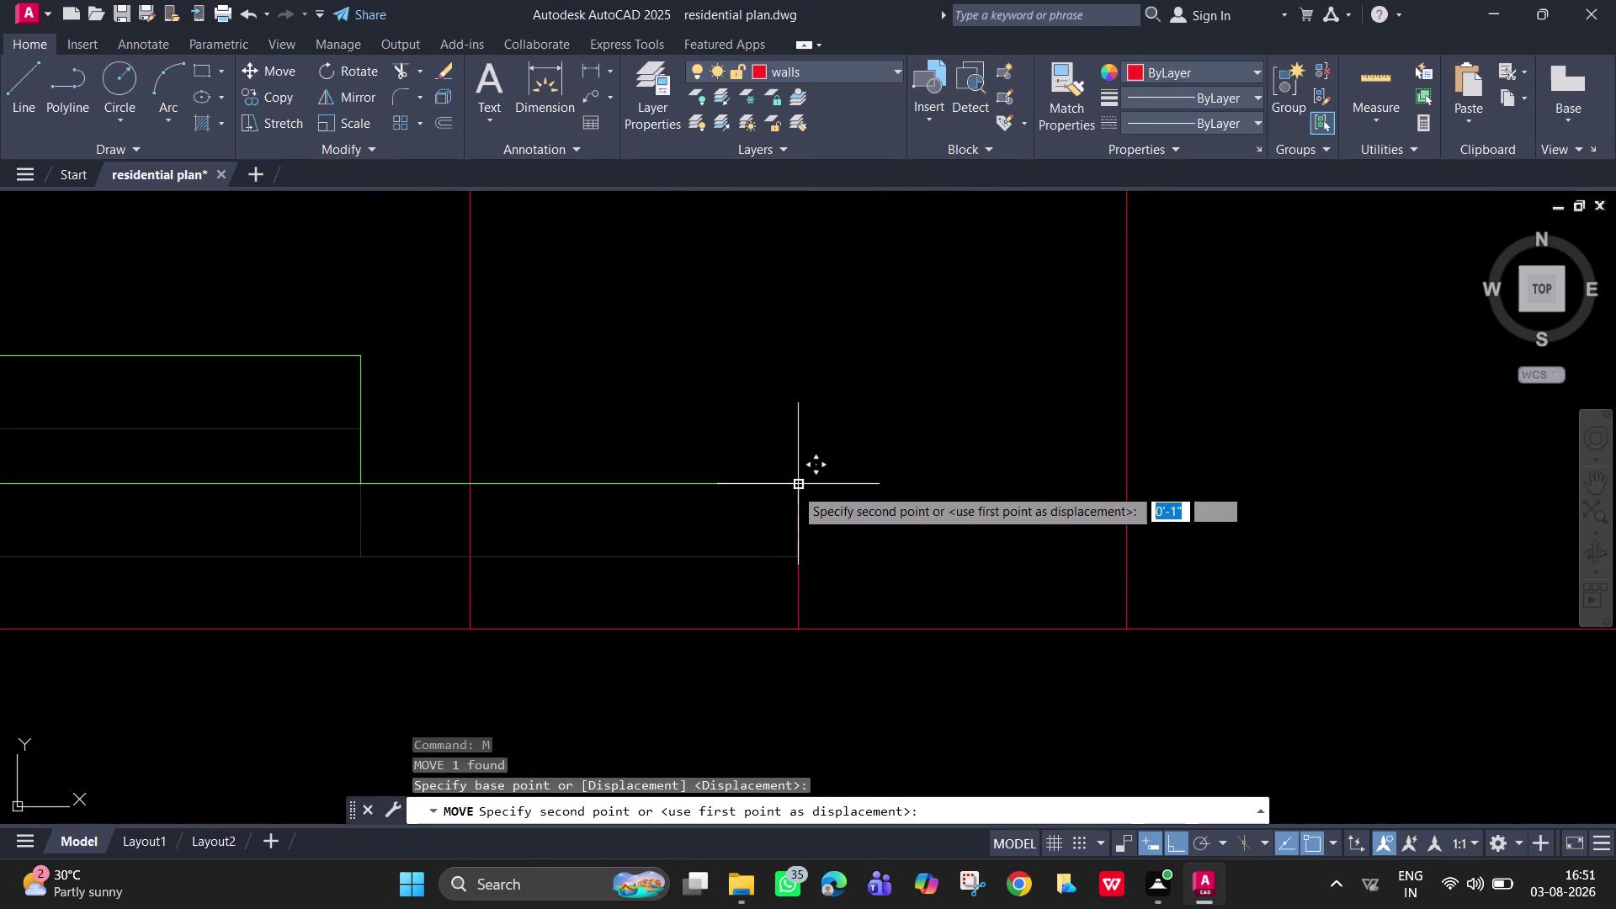
click(795, 487)
scroll(down, 3)
middle_drag(808, 373, 772, 712)
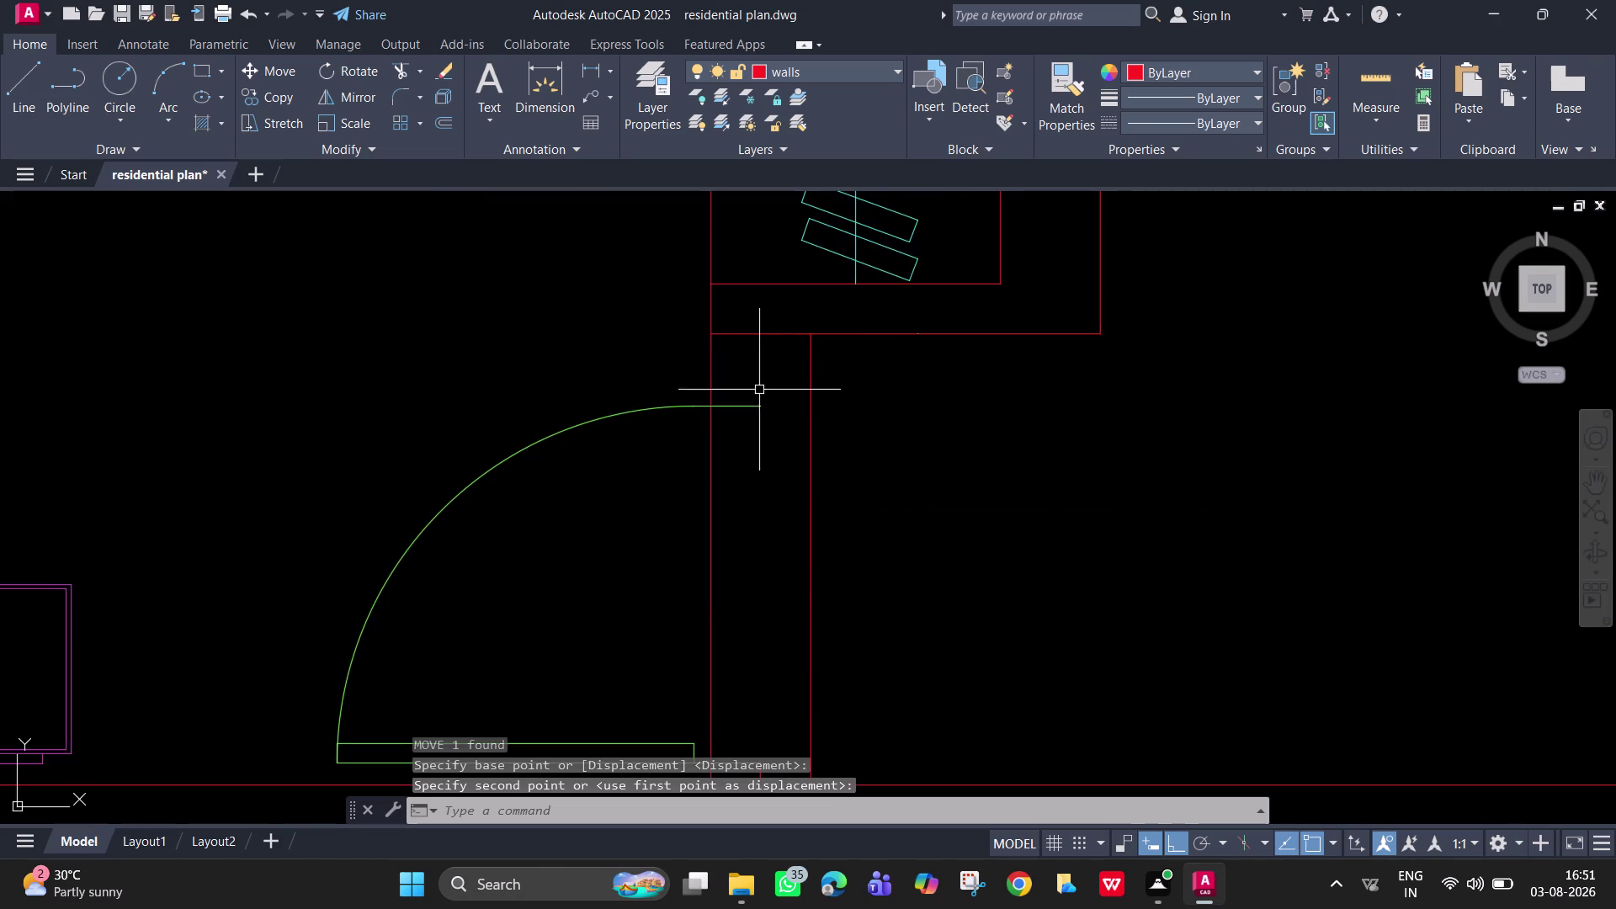
scroll(up, 3)
middle_drag(755, 411, 722, 454)
Draw a 2-inch jamb line at the door's hinge edge, ending at the wall line.
text(l)
key(space)
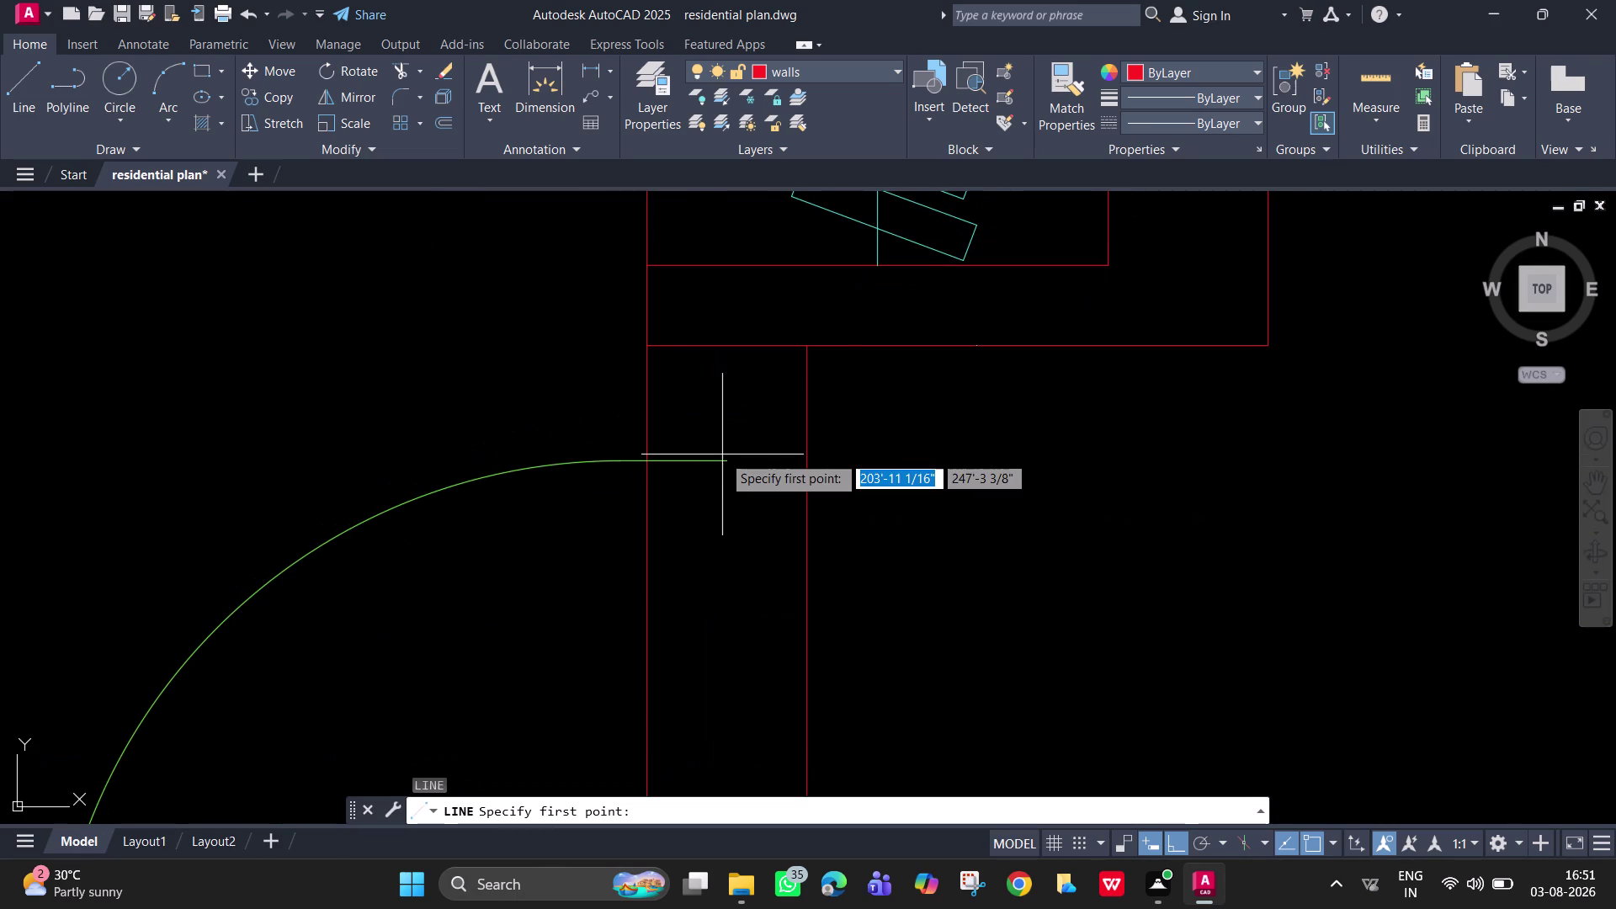
key(2)
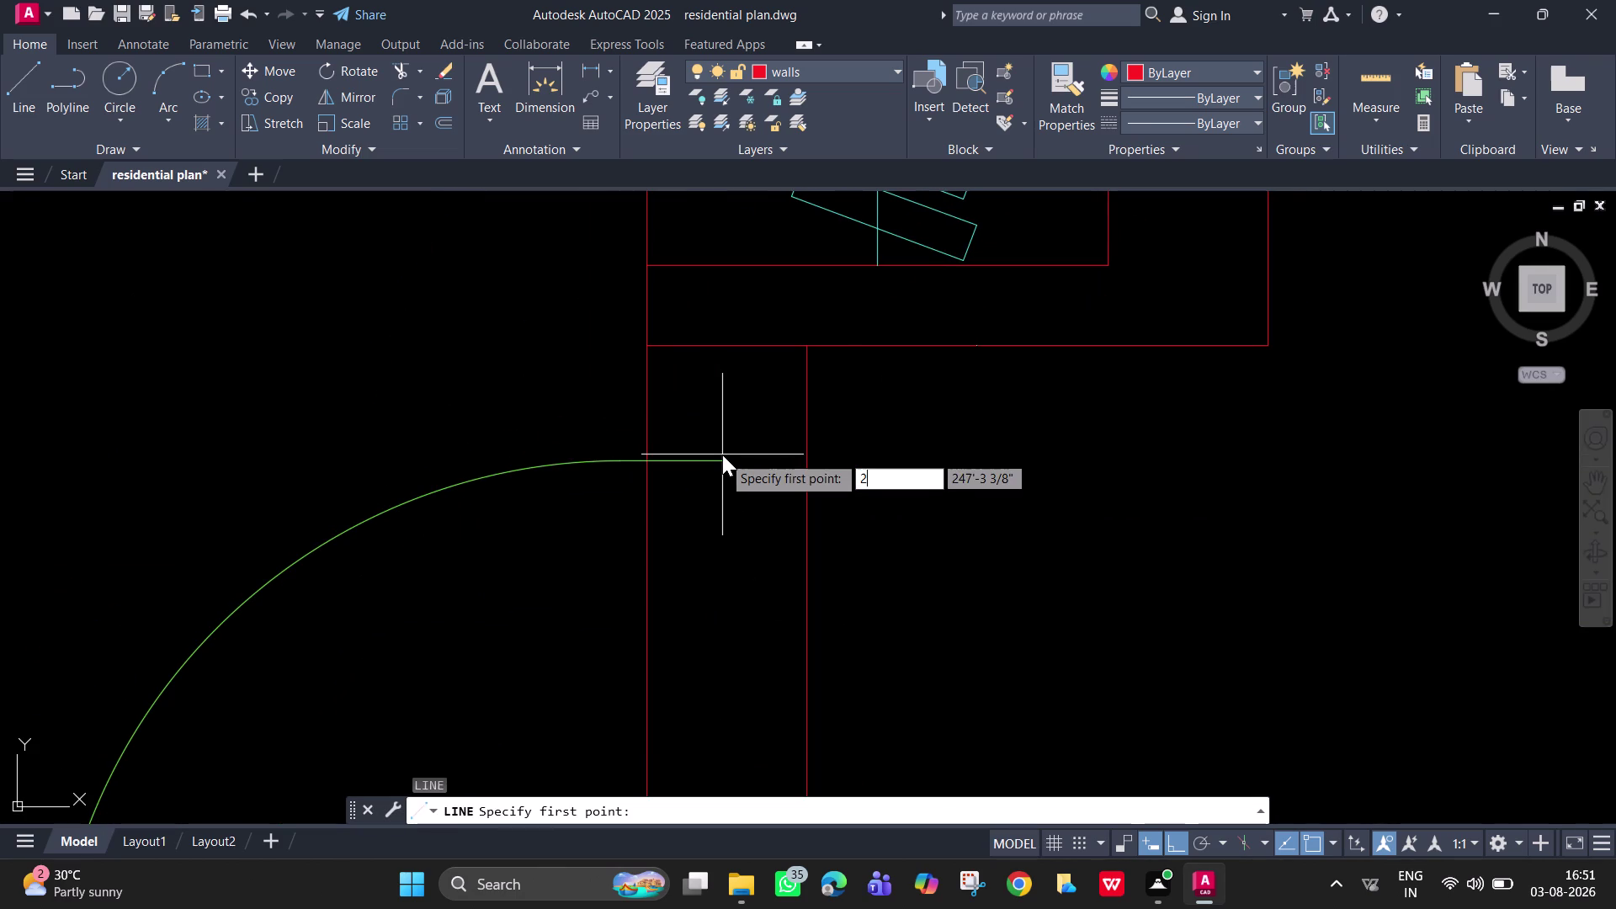
key(Escape)
key(space)
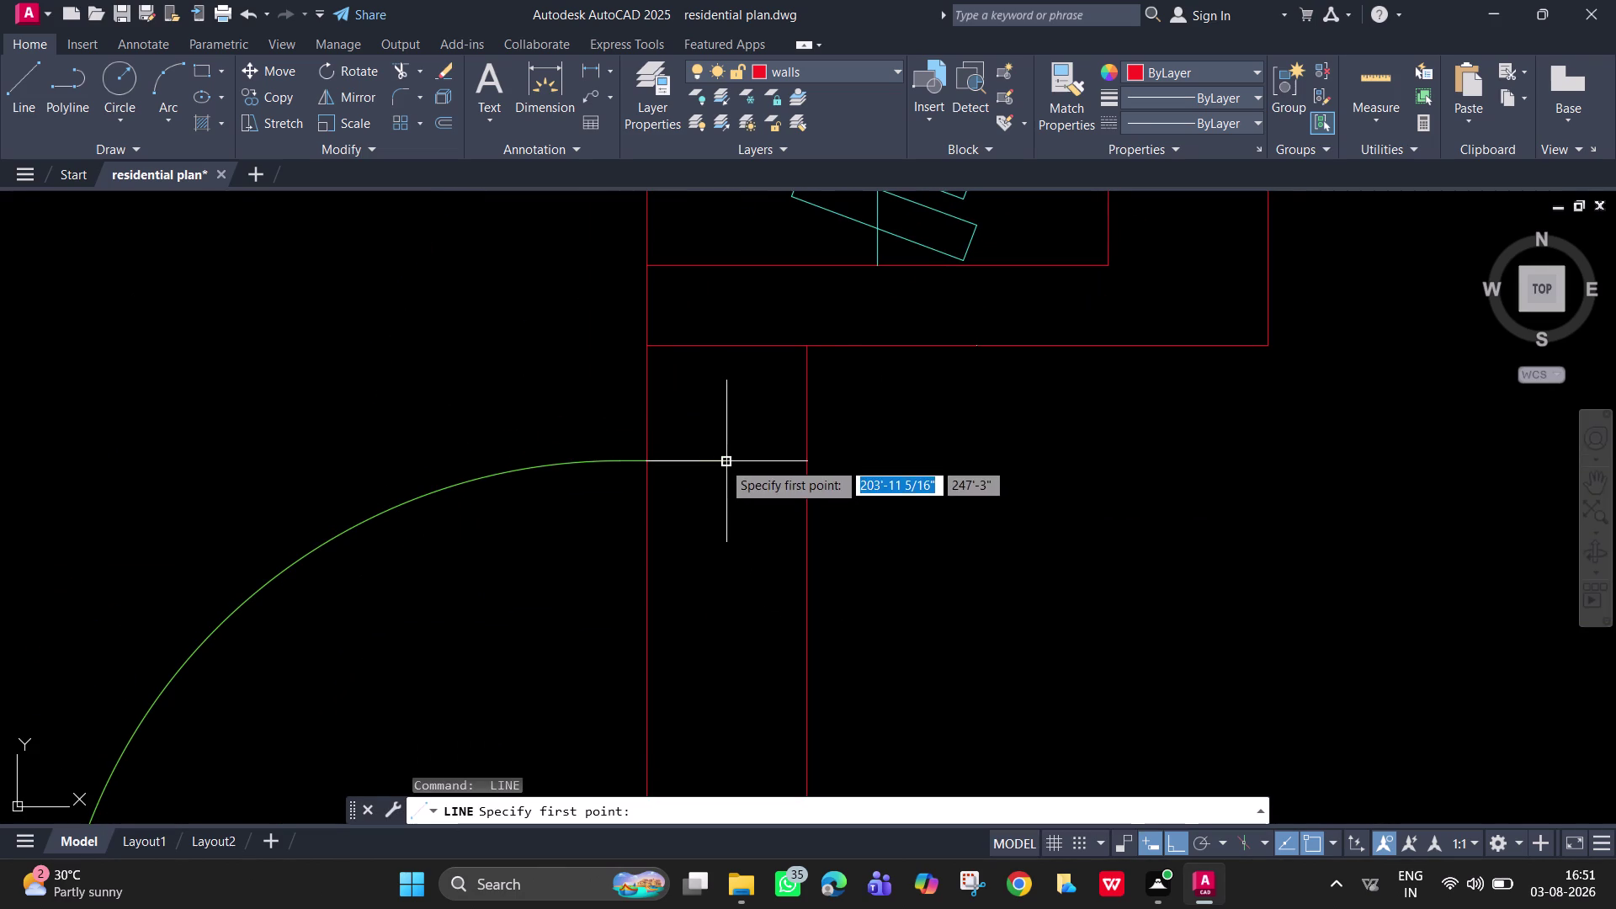
click(722, 461)
key(2)
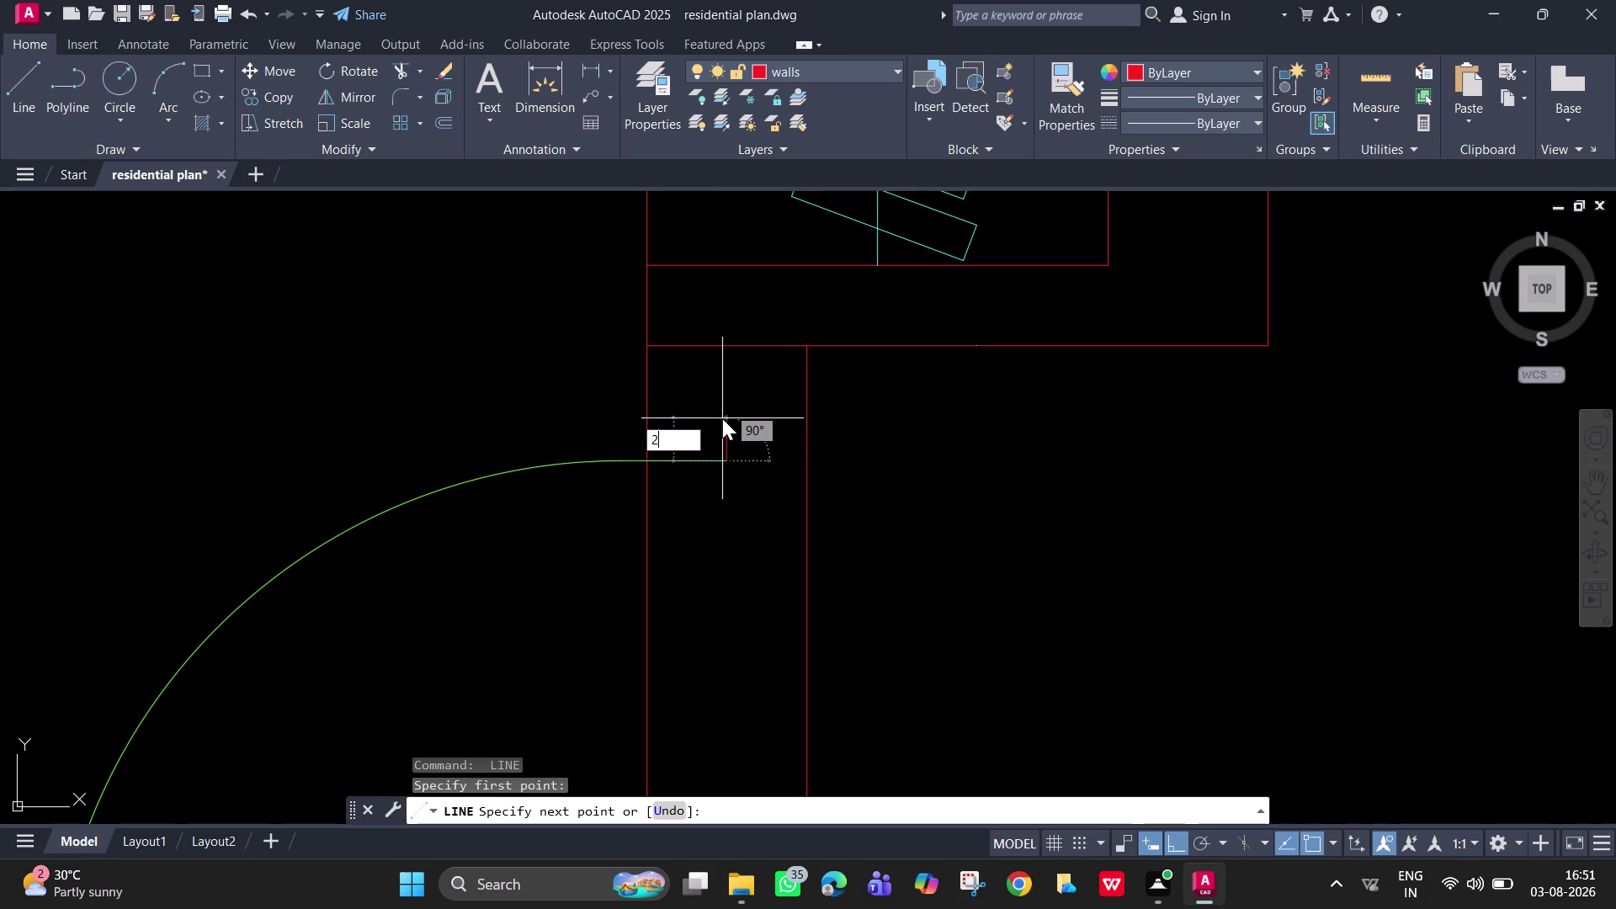
key(shift+quotedbl)
key(Return)
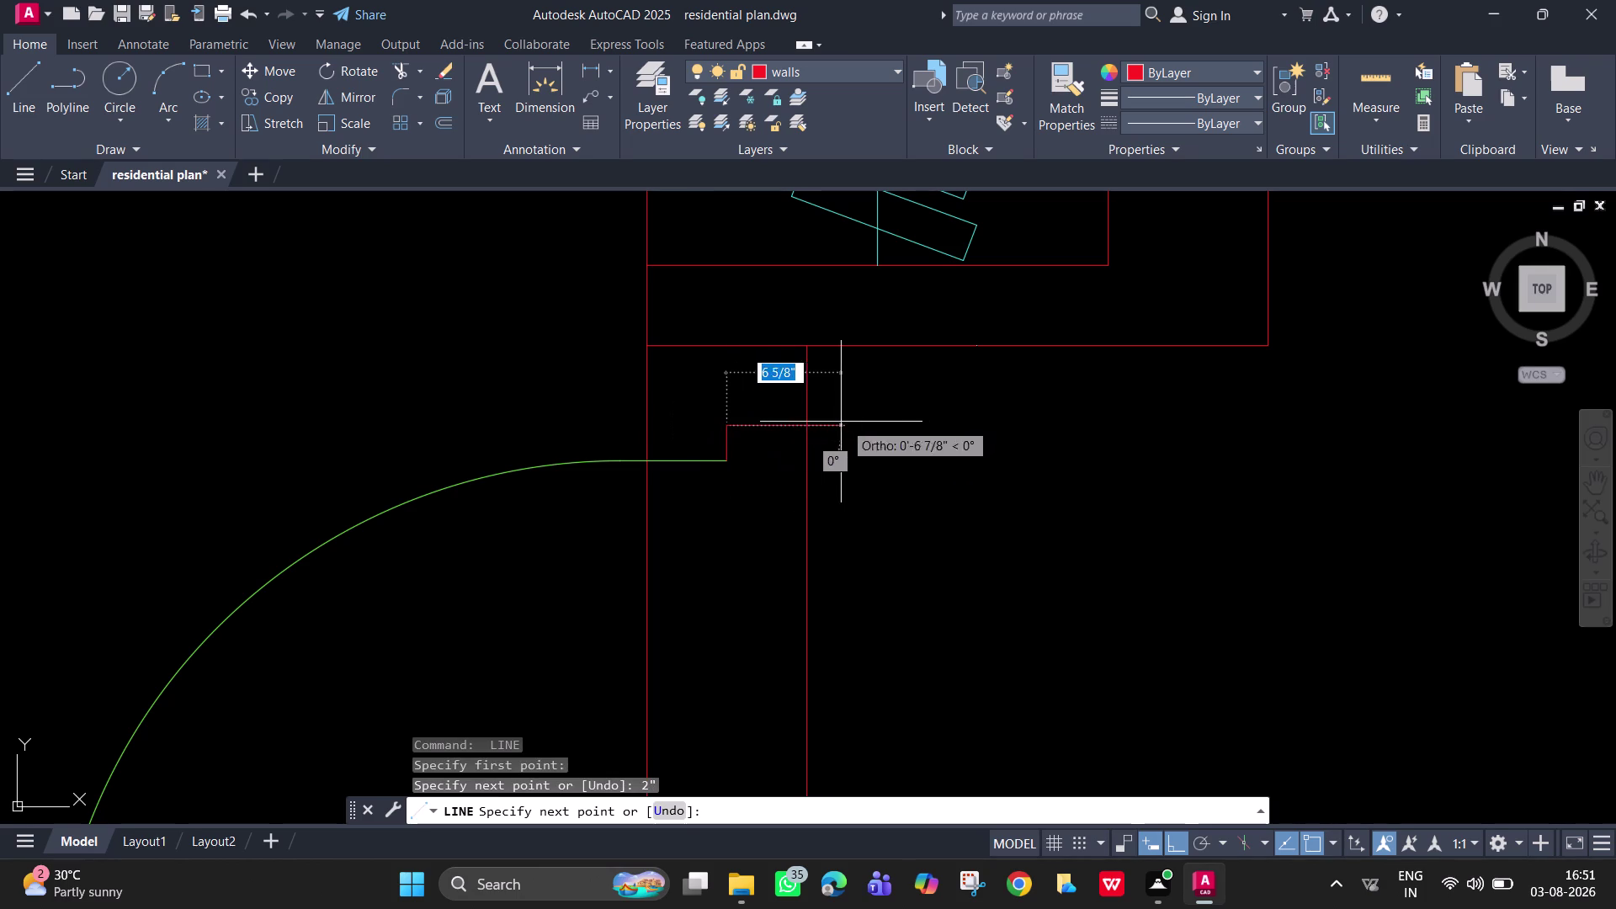
click(807, 424)
key(space)
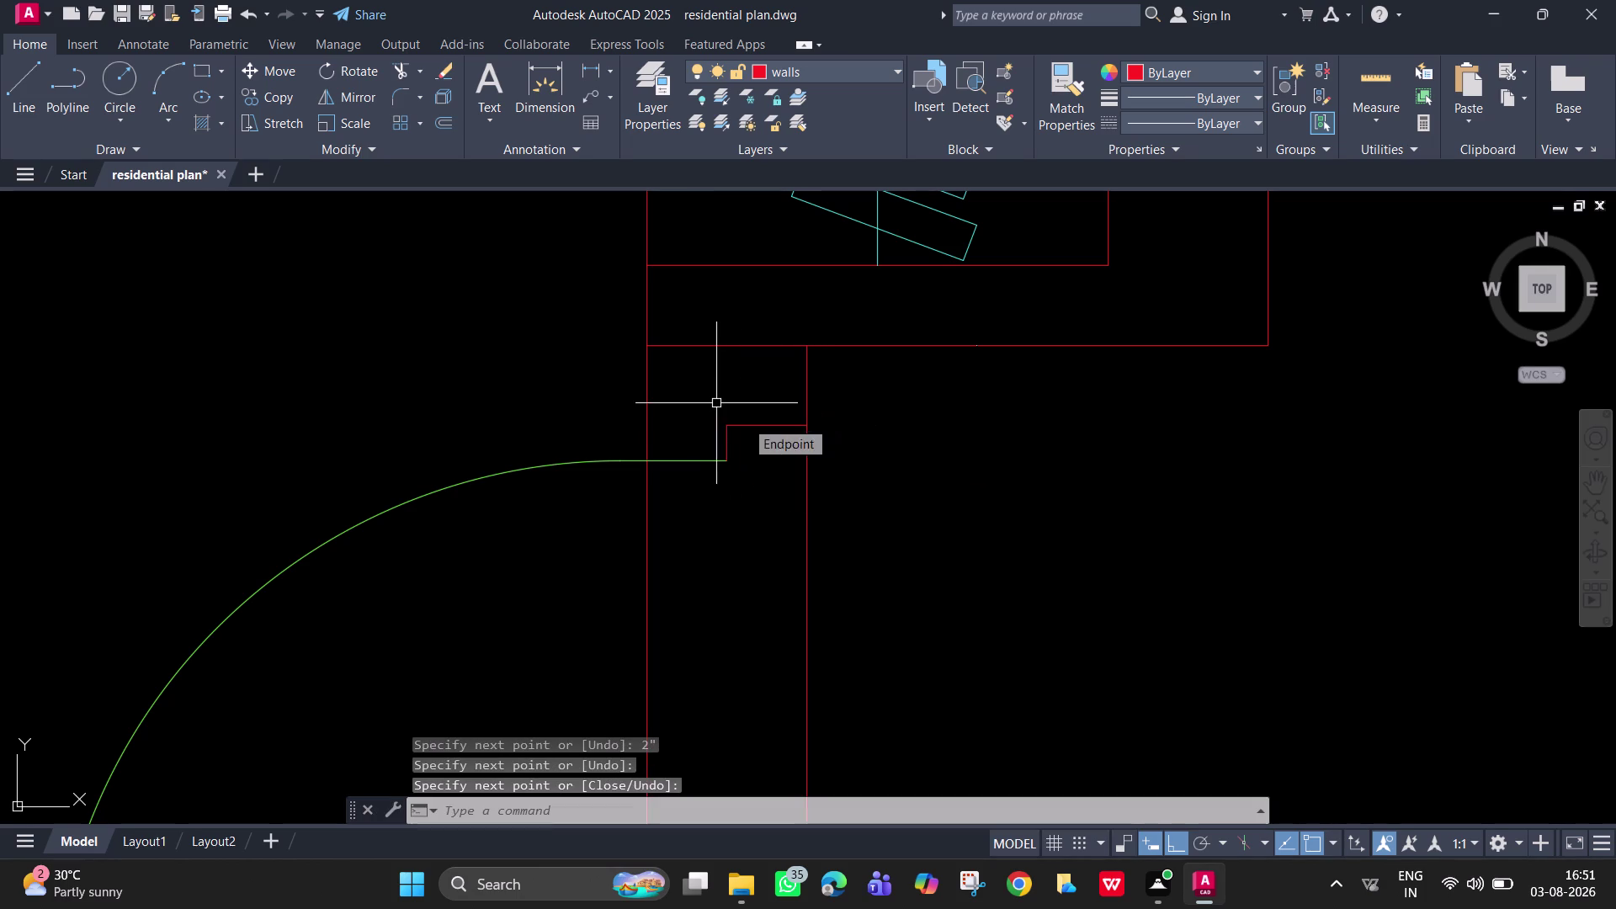
key(space)
Draw a second jamb line along the wall to close the jamb outline.
click(728, 424)
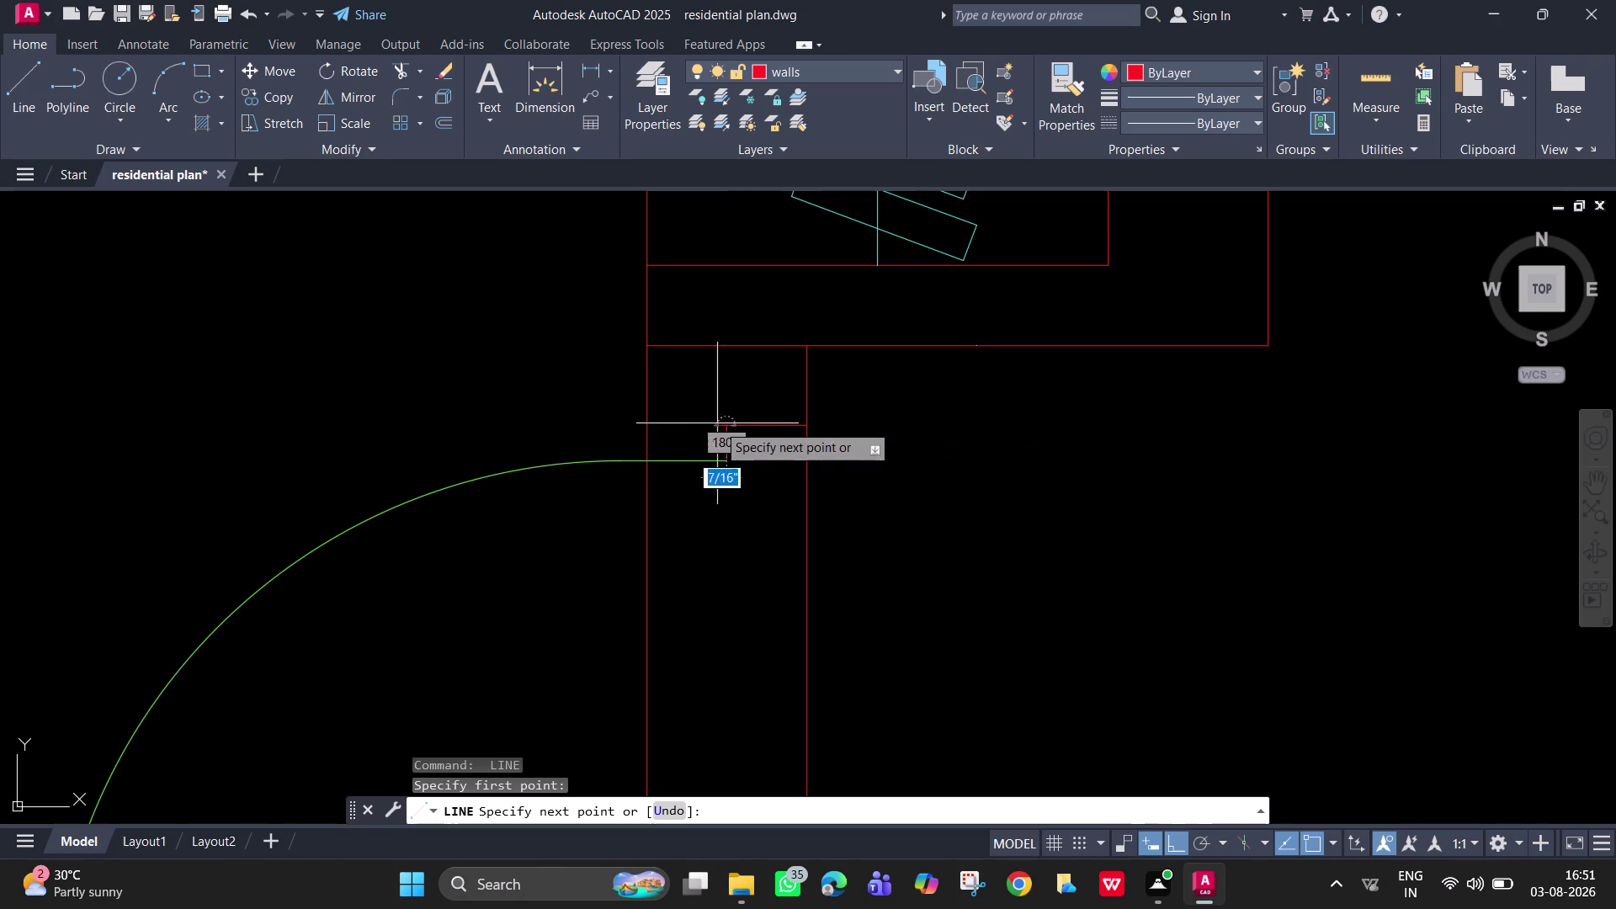
click(645, 423)
key(space)
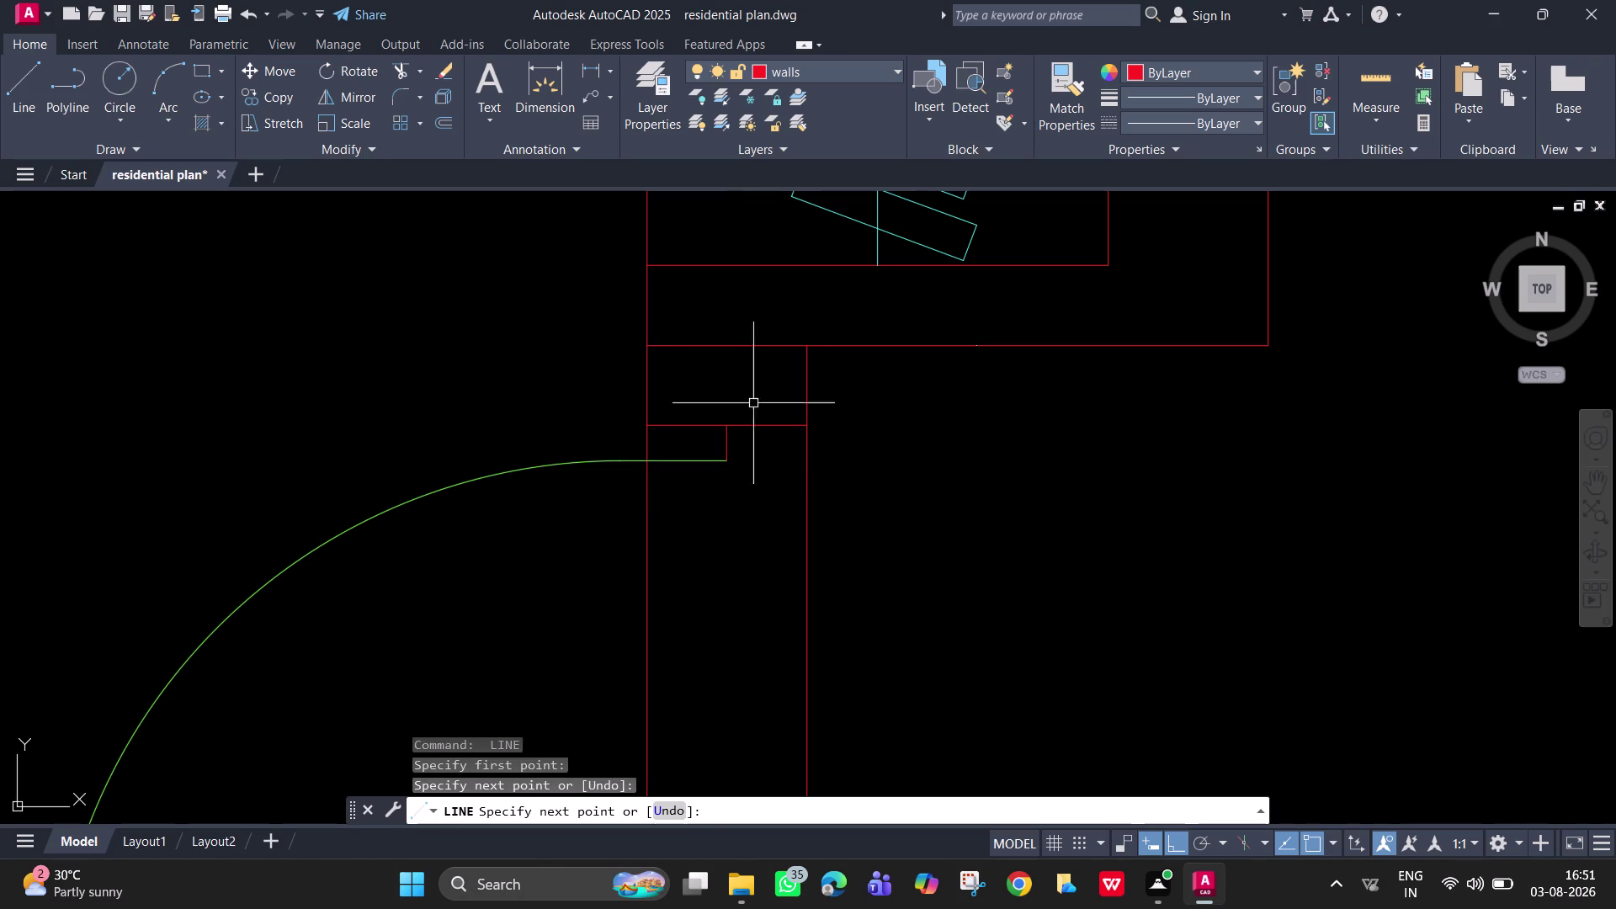
key(Escape)
scroll(down, 3)
middle_drag(794, 458, 805, 287)
scroll(down, 3)
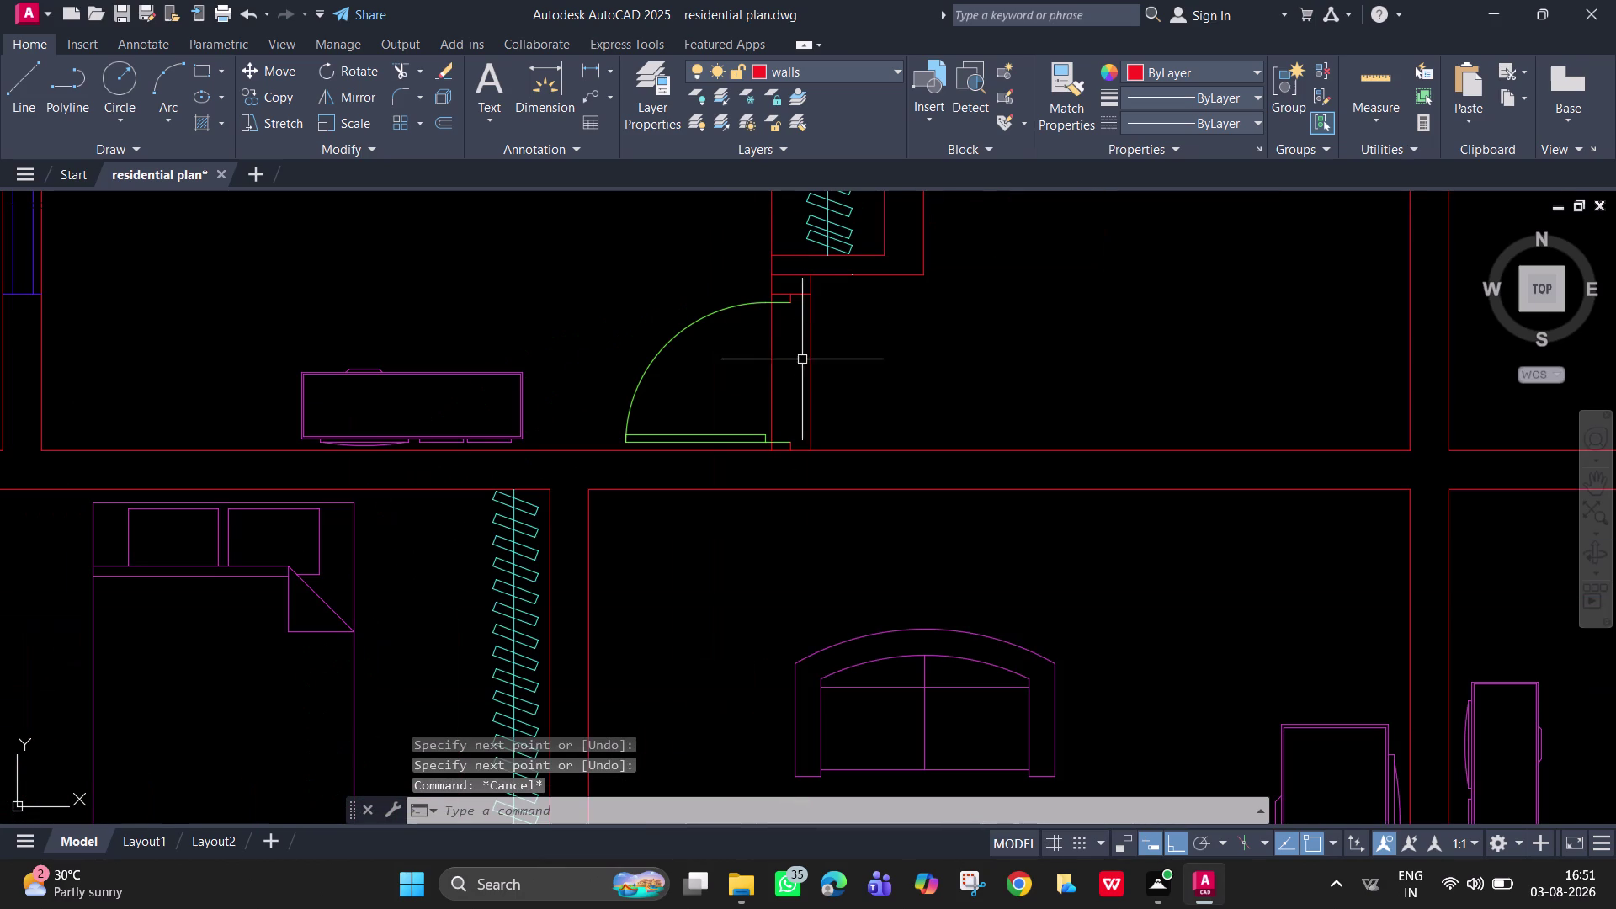
Trim the wall lines crossing the upper bedroom doorway.
text(tr)
key(space)
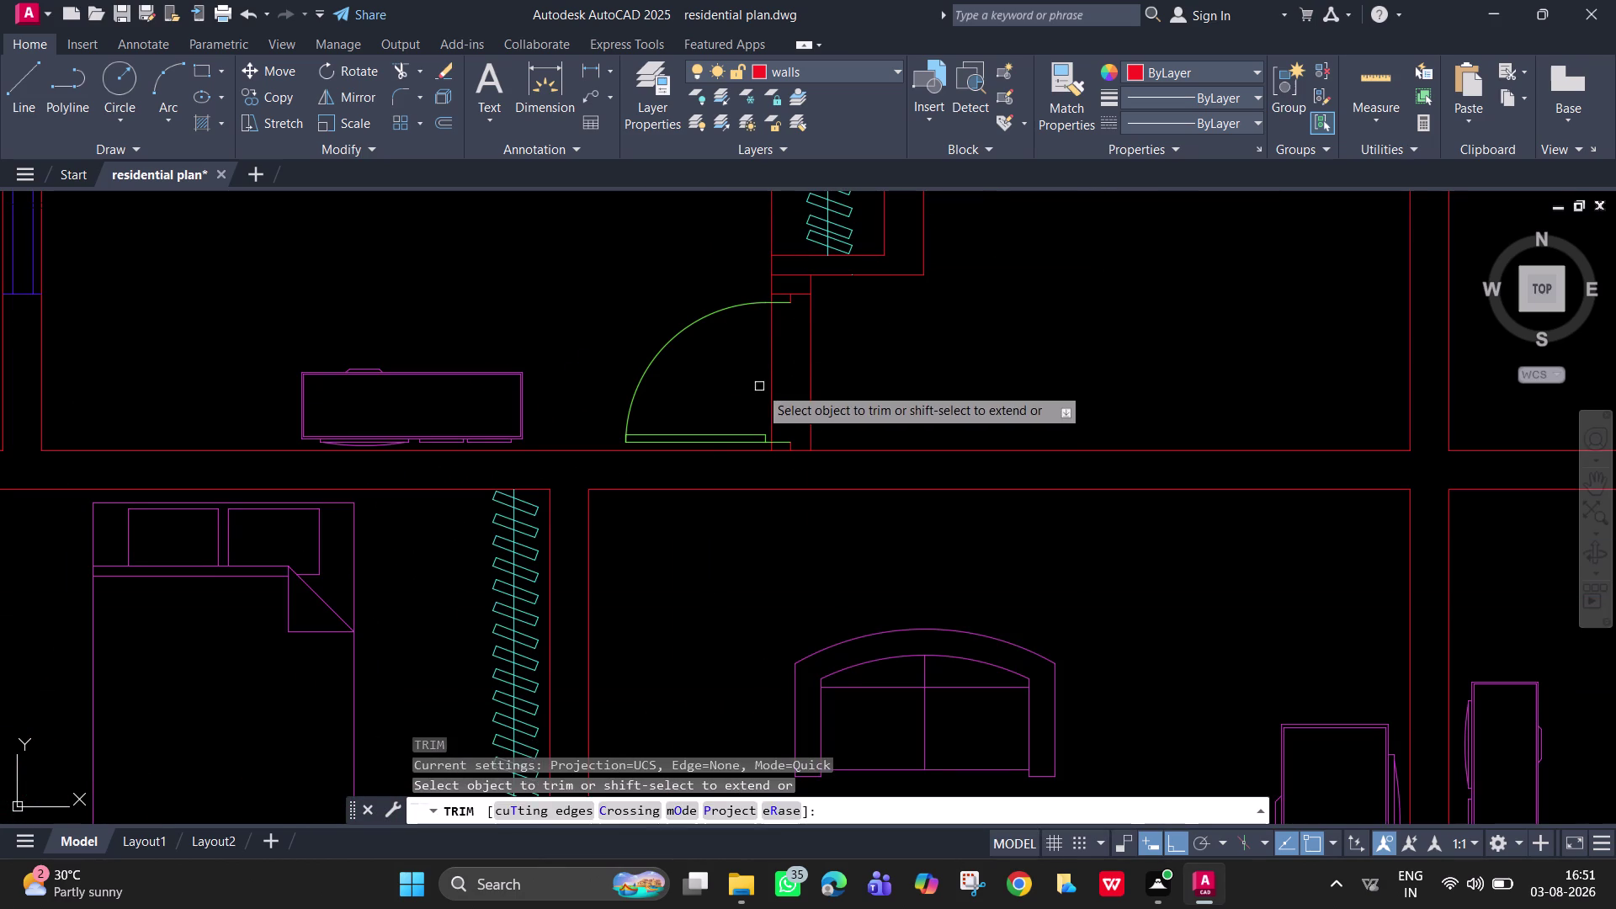
click(758, 387)
click(881, 389)
scroll(up, 3)
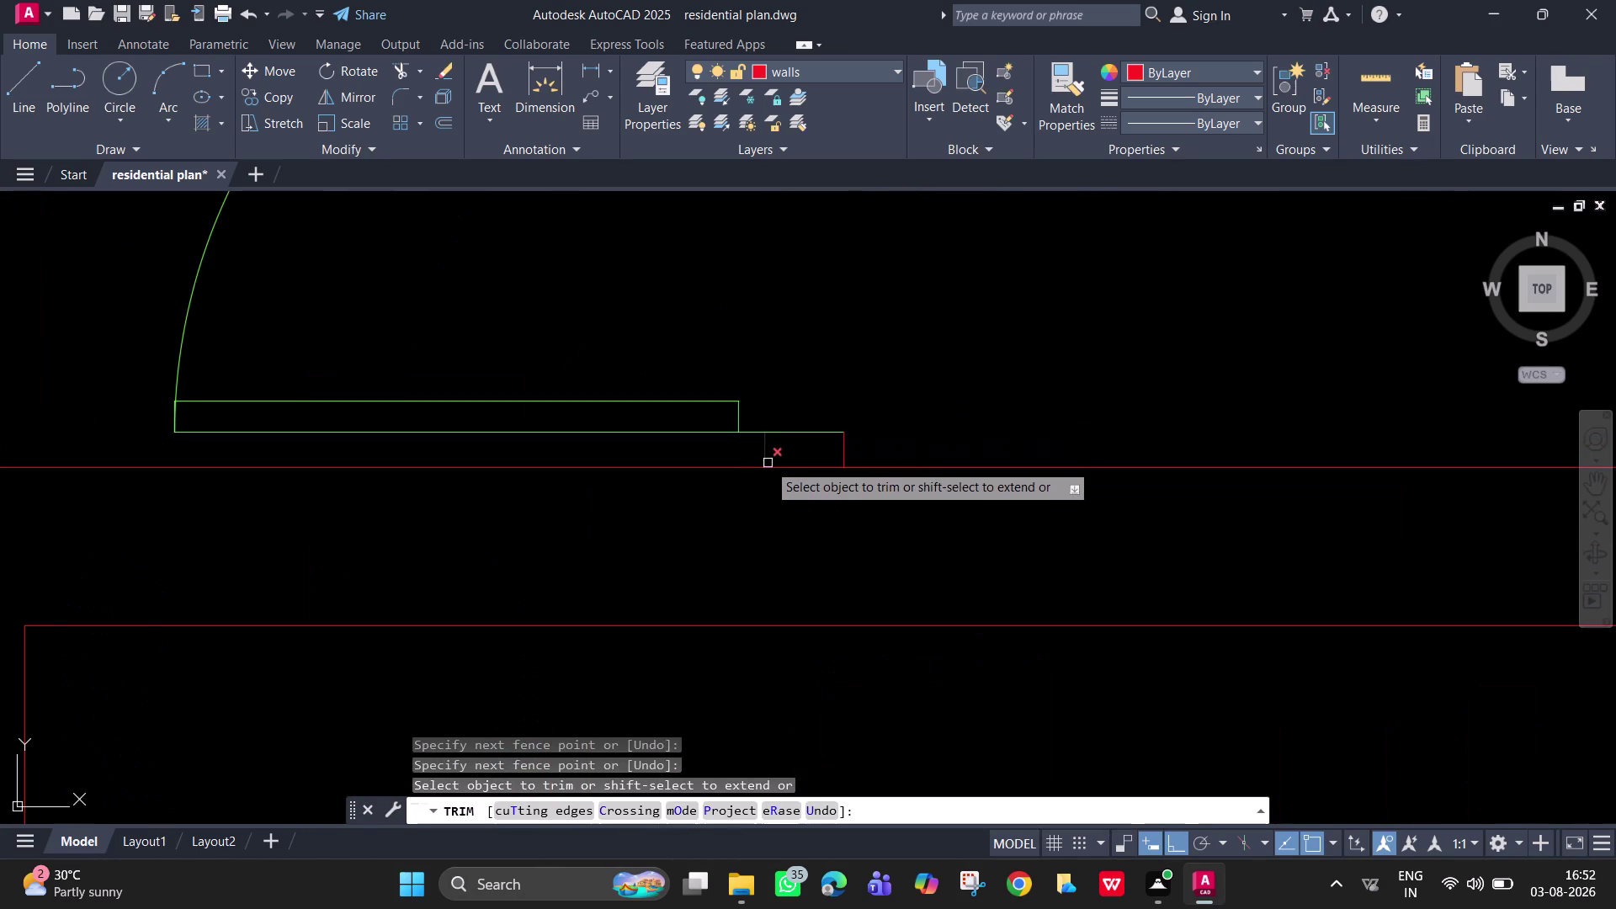
click(763, 454)
scroll(down, 3)
middle_drag(788, 400, 775, 655)
scroll(up, 3)
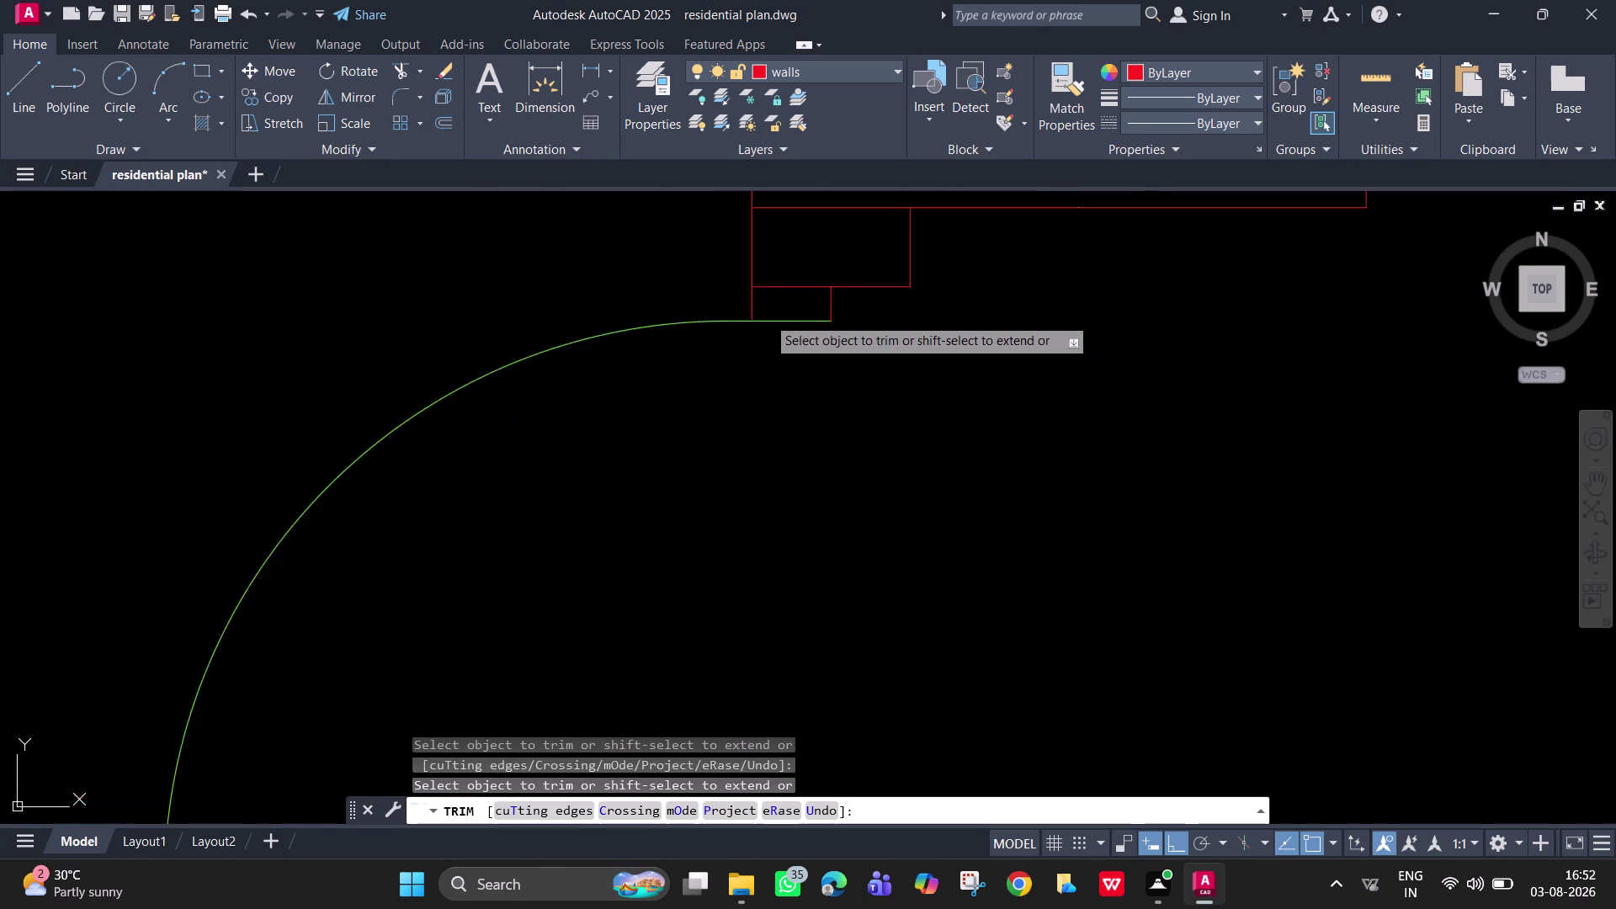
scroll(up, 3)
middle_drag(753, 303, 744, 425)
Trim the remaining wall pieces at the jamb end of the opening and review the plan.
drag(744, 424, 735, 422)
click(715, 417)
scroll(down, 3)
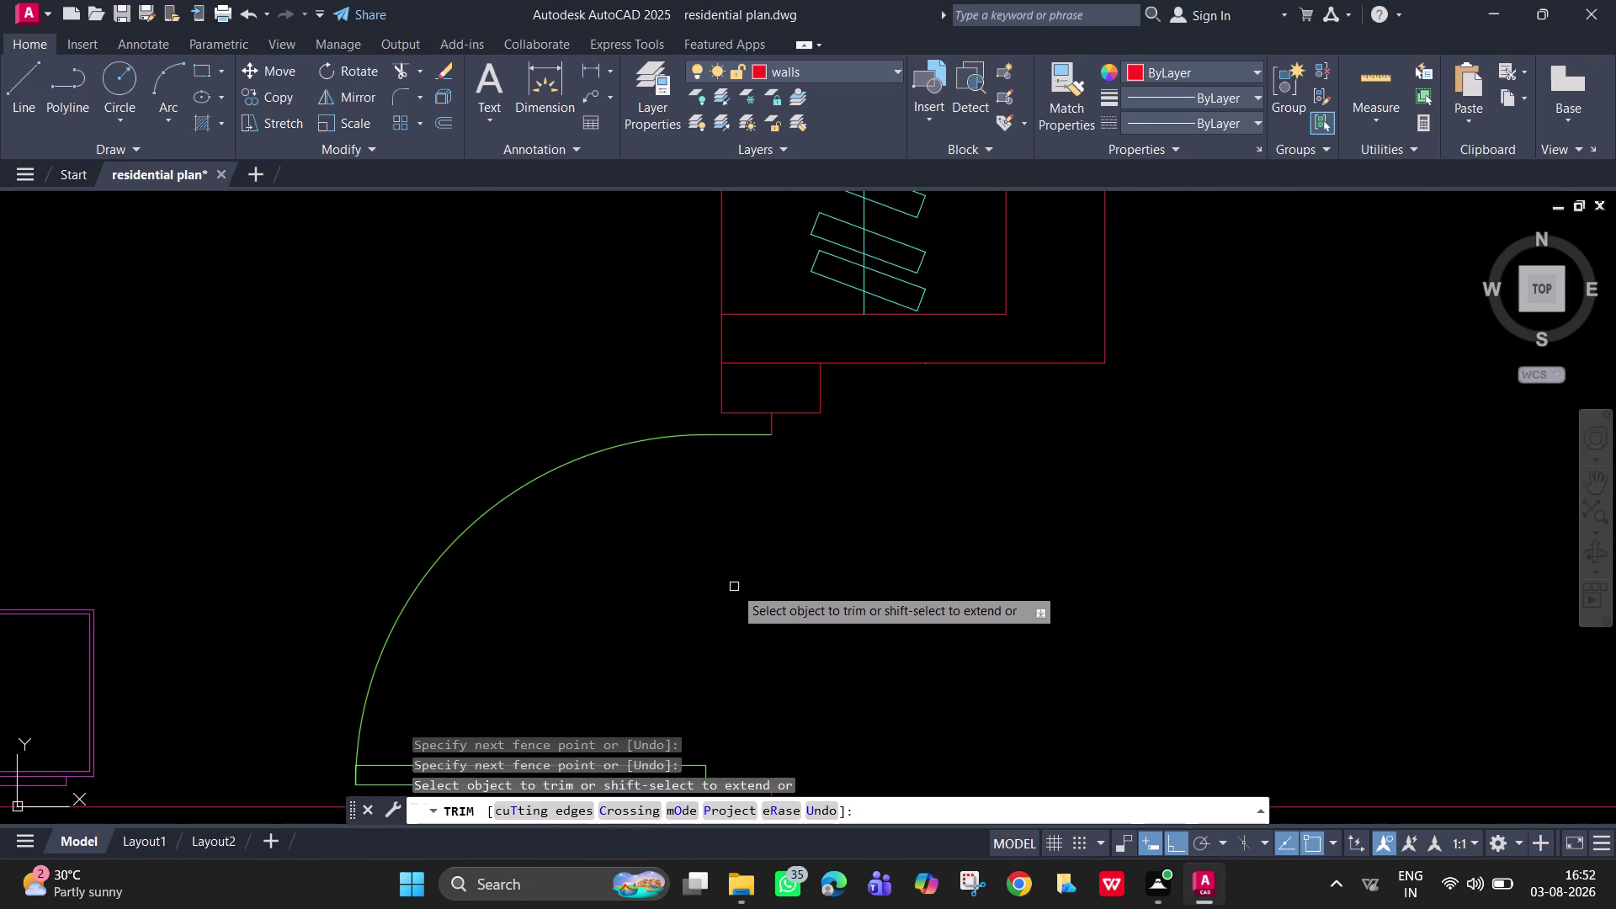
scroll(down, 3)
middle_drag(777, 376, 778, 365)
key(Escape)
scroll(down, 3)
middle_drag(828, 595, 796, 442)
key(Escape)
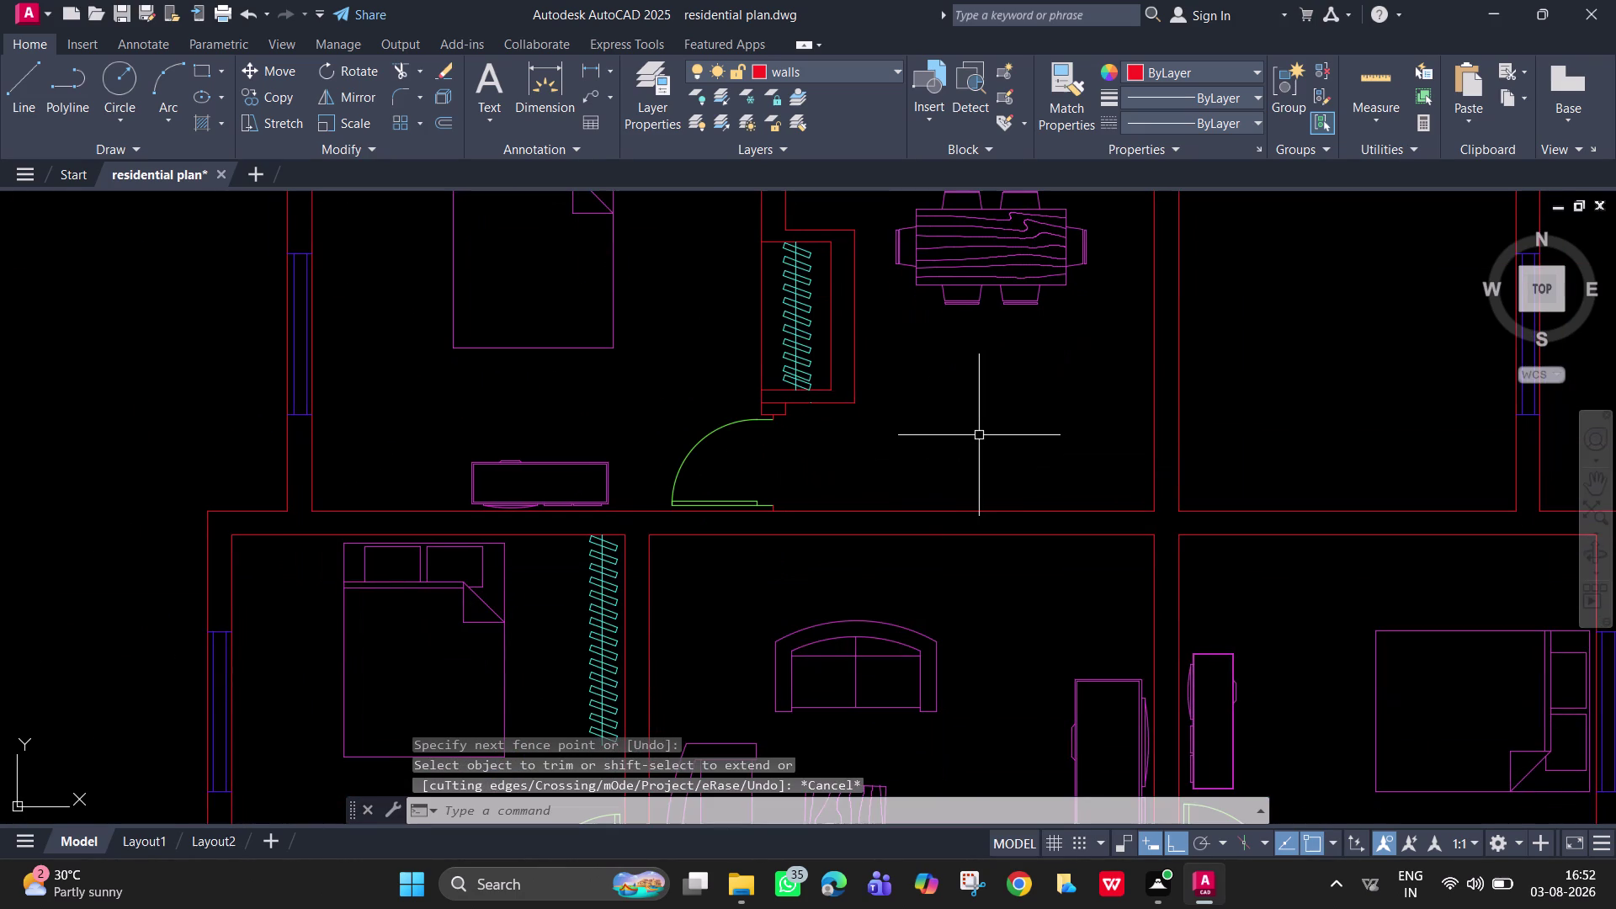
scroll(down, 3)
middle_drag(919, 467, 782, 455)
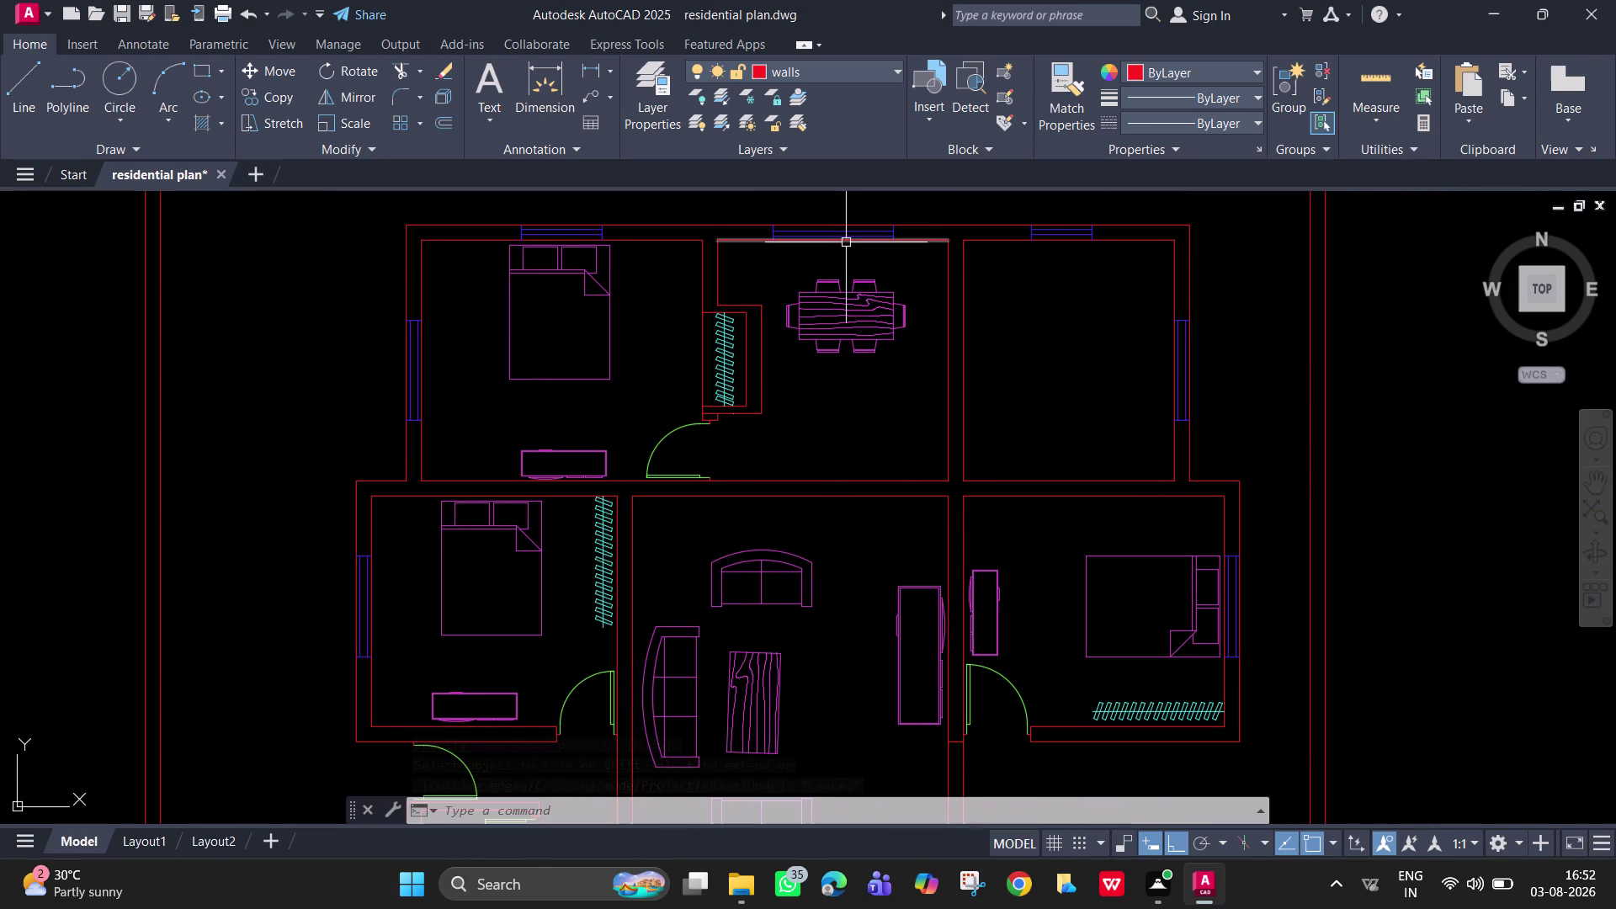
click(698, 475)
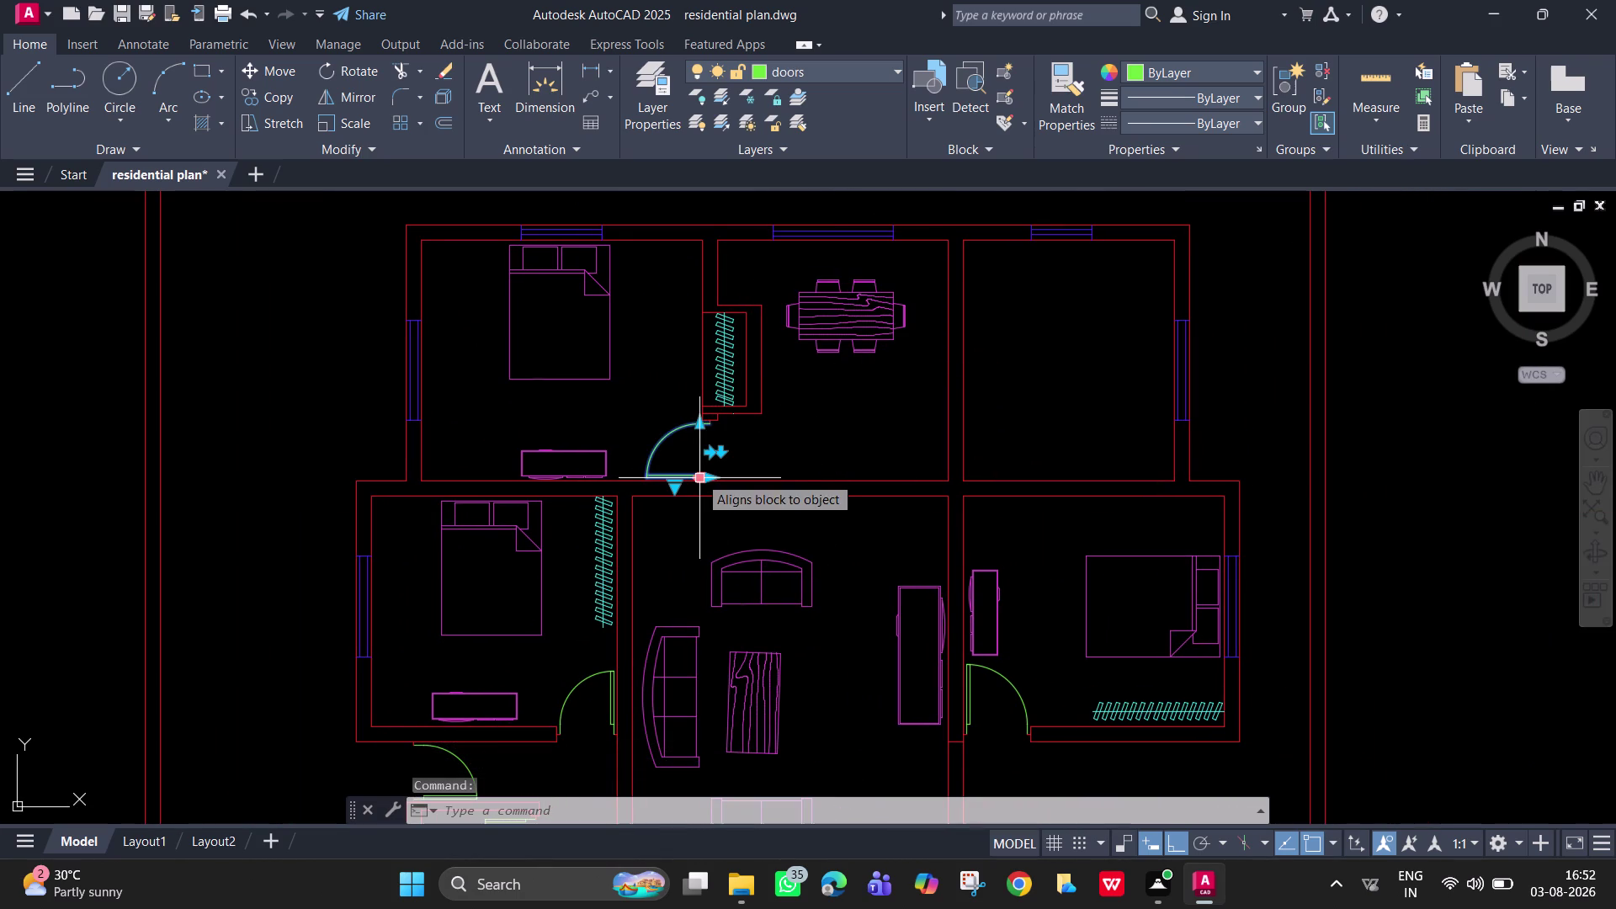
Mirror the upper bedroom door across a vertical line through the dining room centre, keeping the original.
text(mi)
key(space)
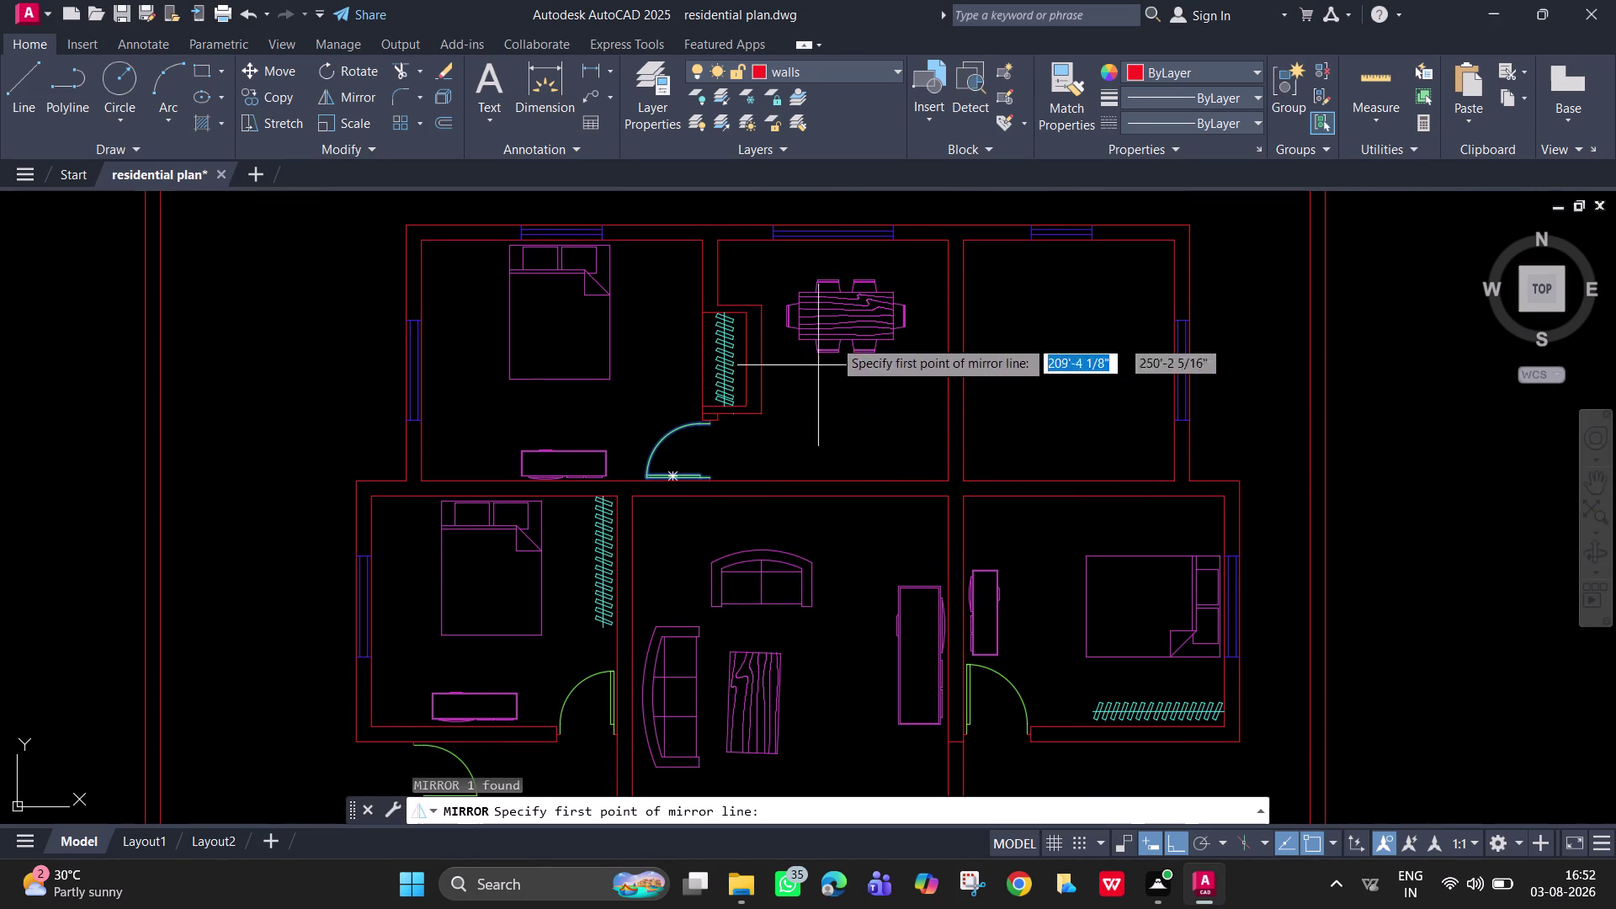
click(832, 241)
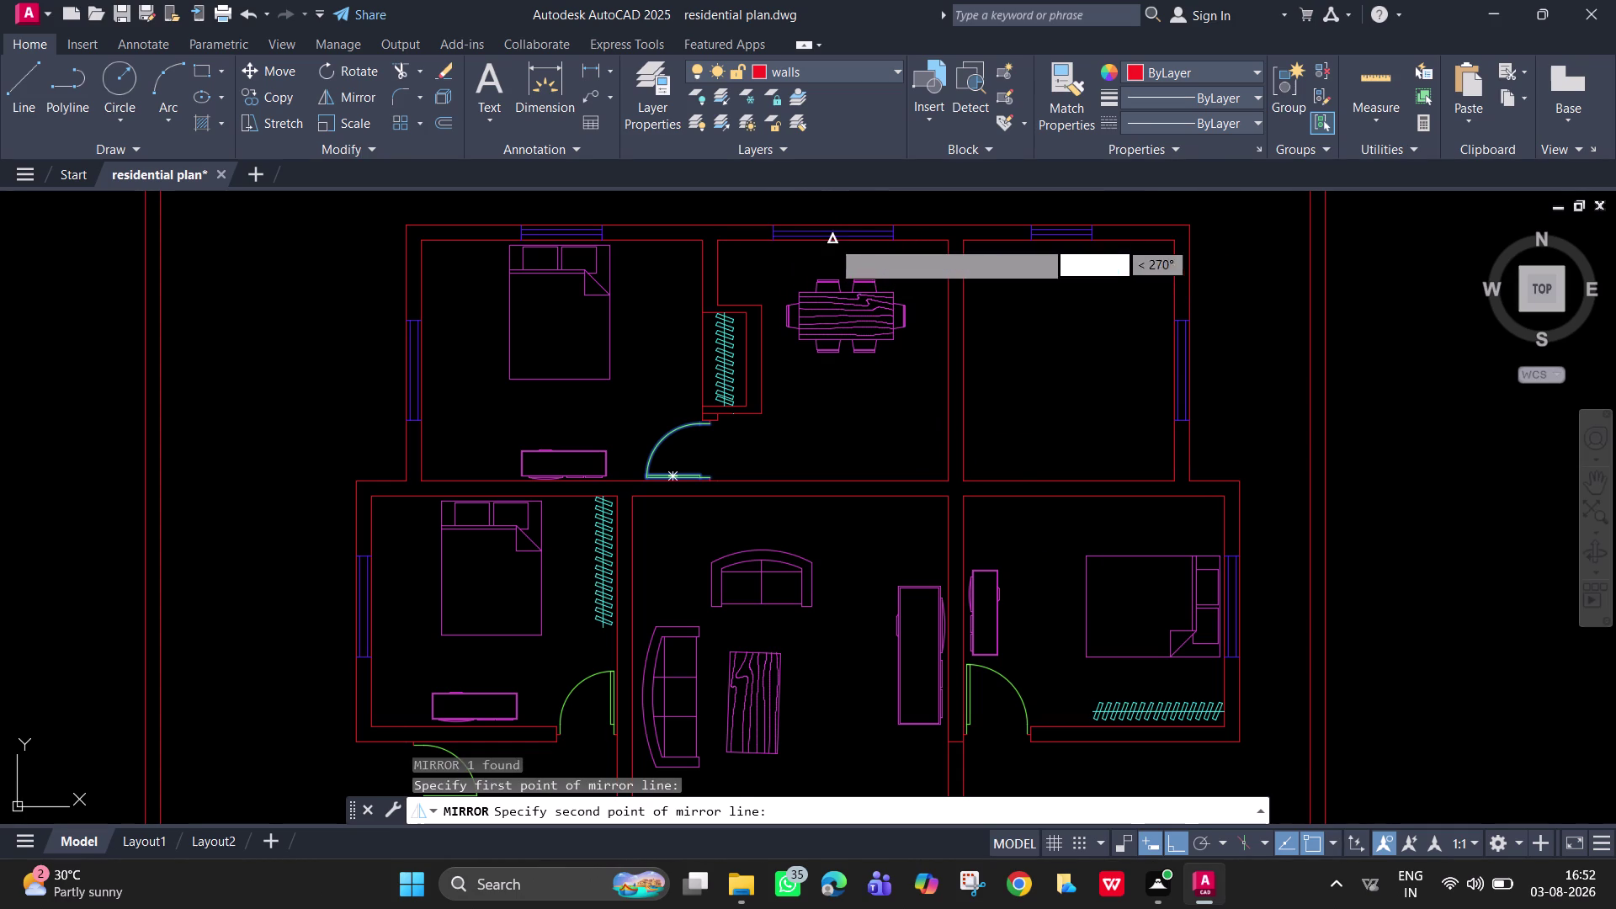
click(846, 568)
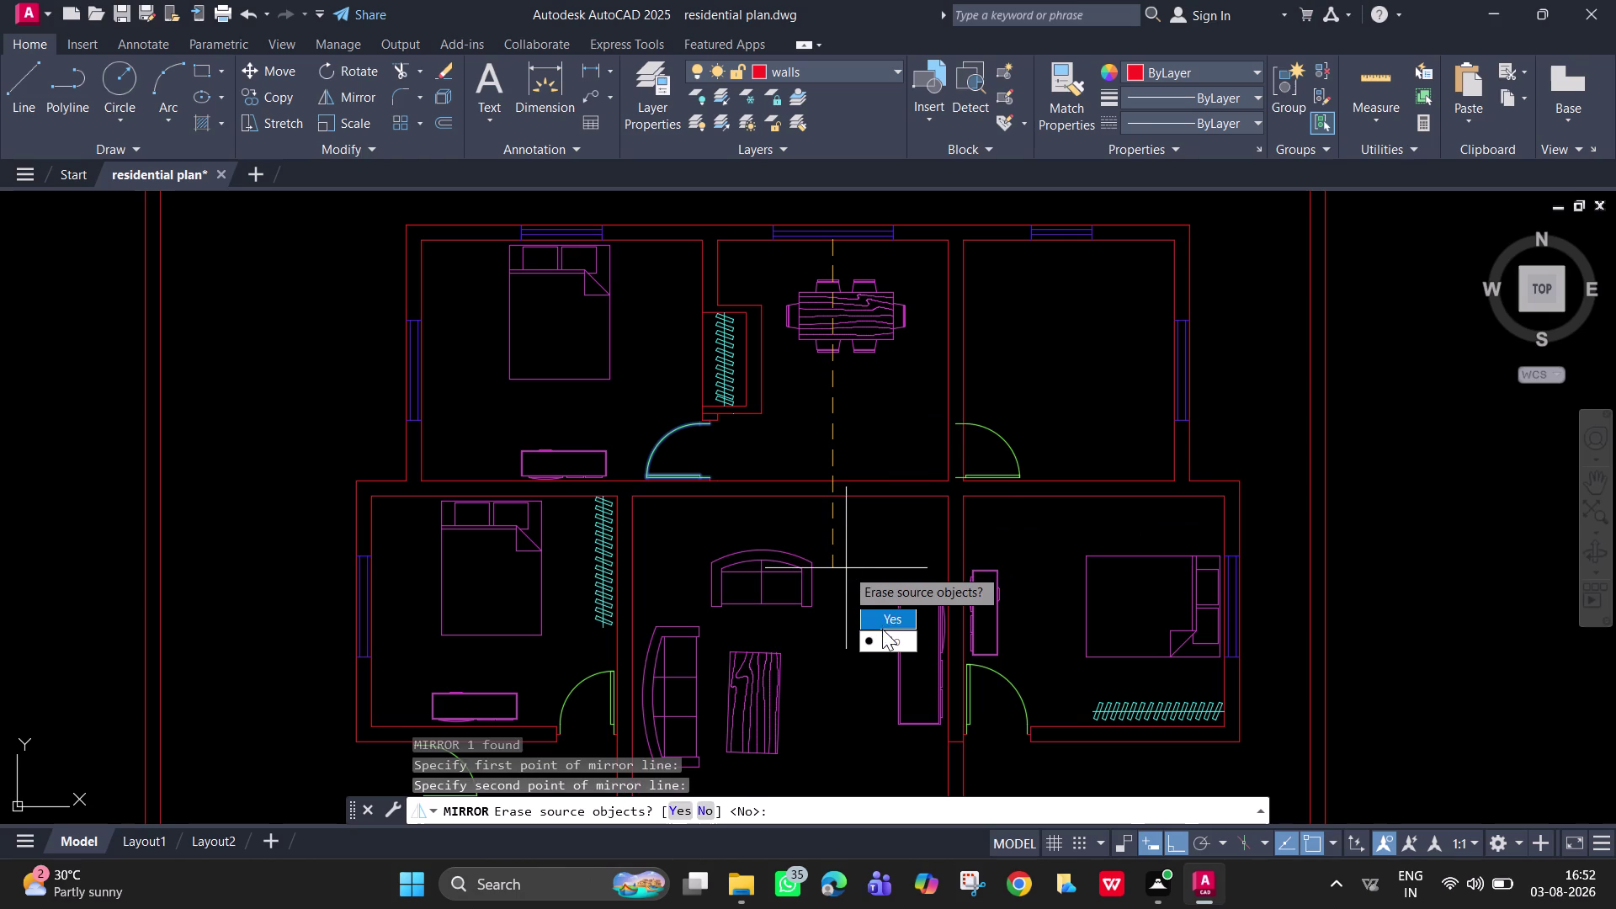
drag(885, 639, 846, 568)
scroll(up, 3)
middle_drag(914, 423, 783, 376)
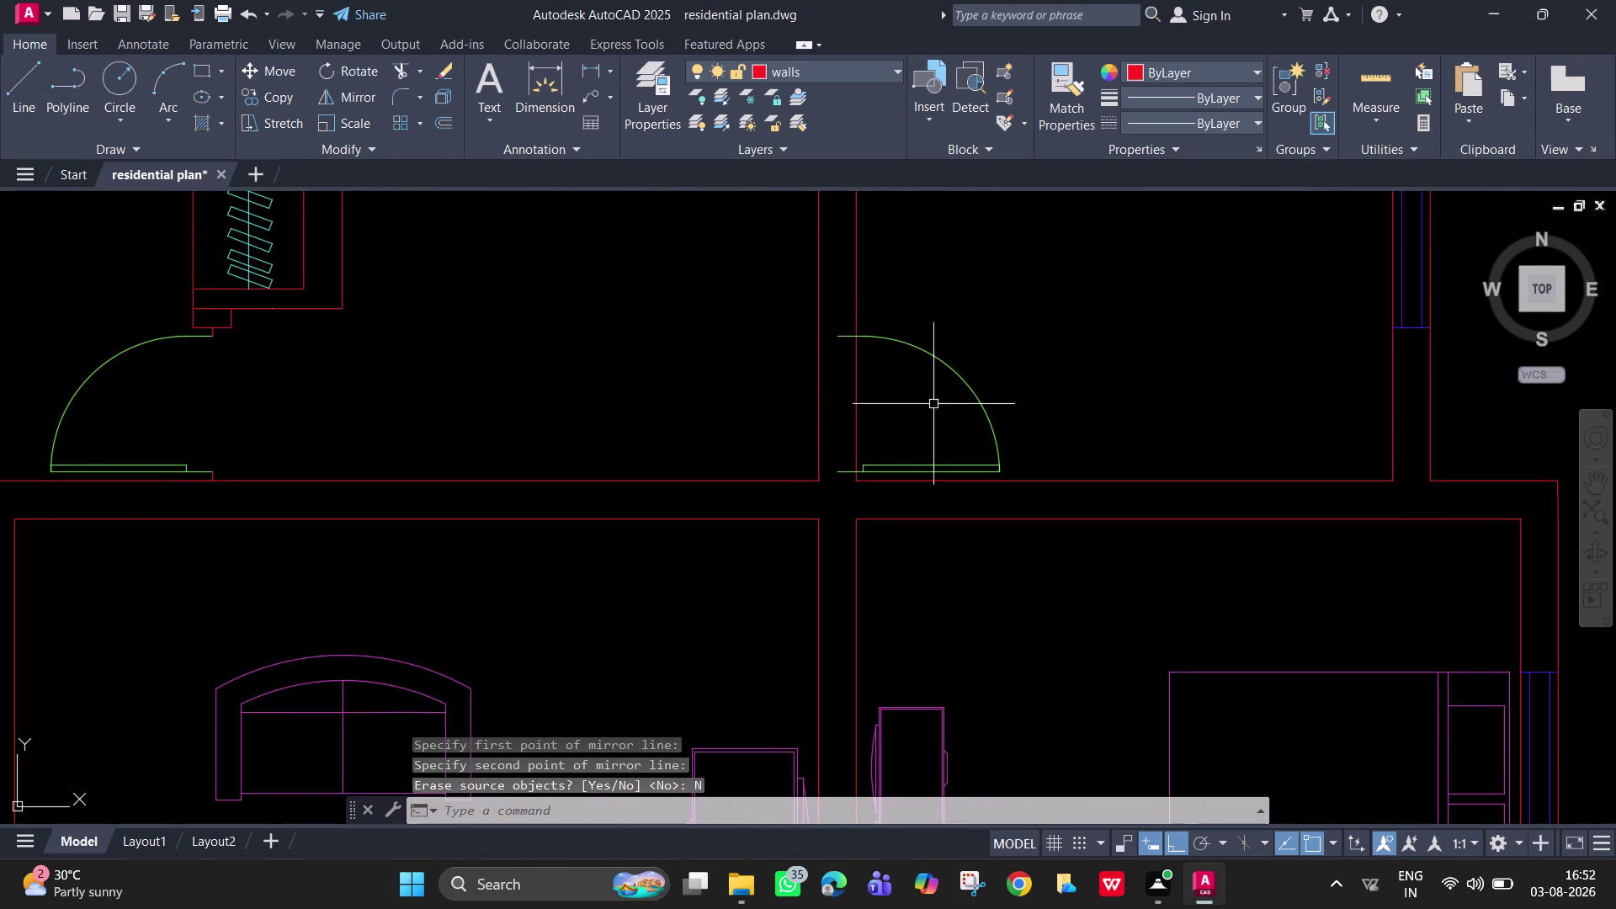
middle_drag(953, 445, 928, 485)
scroll(down, 3)
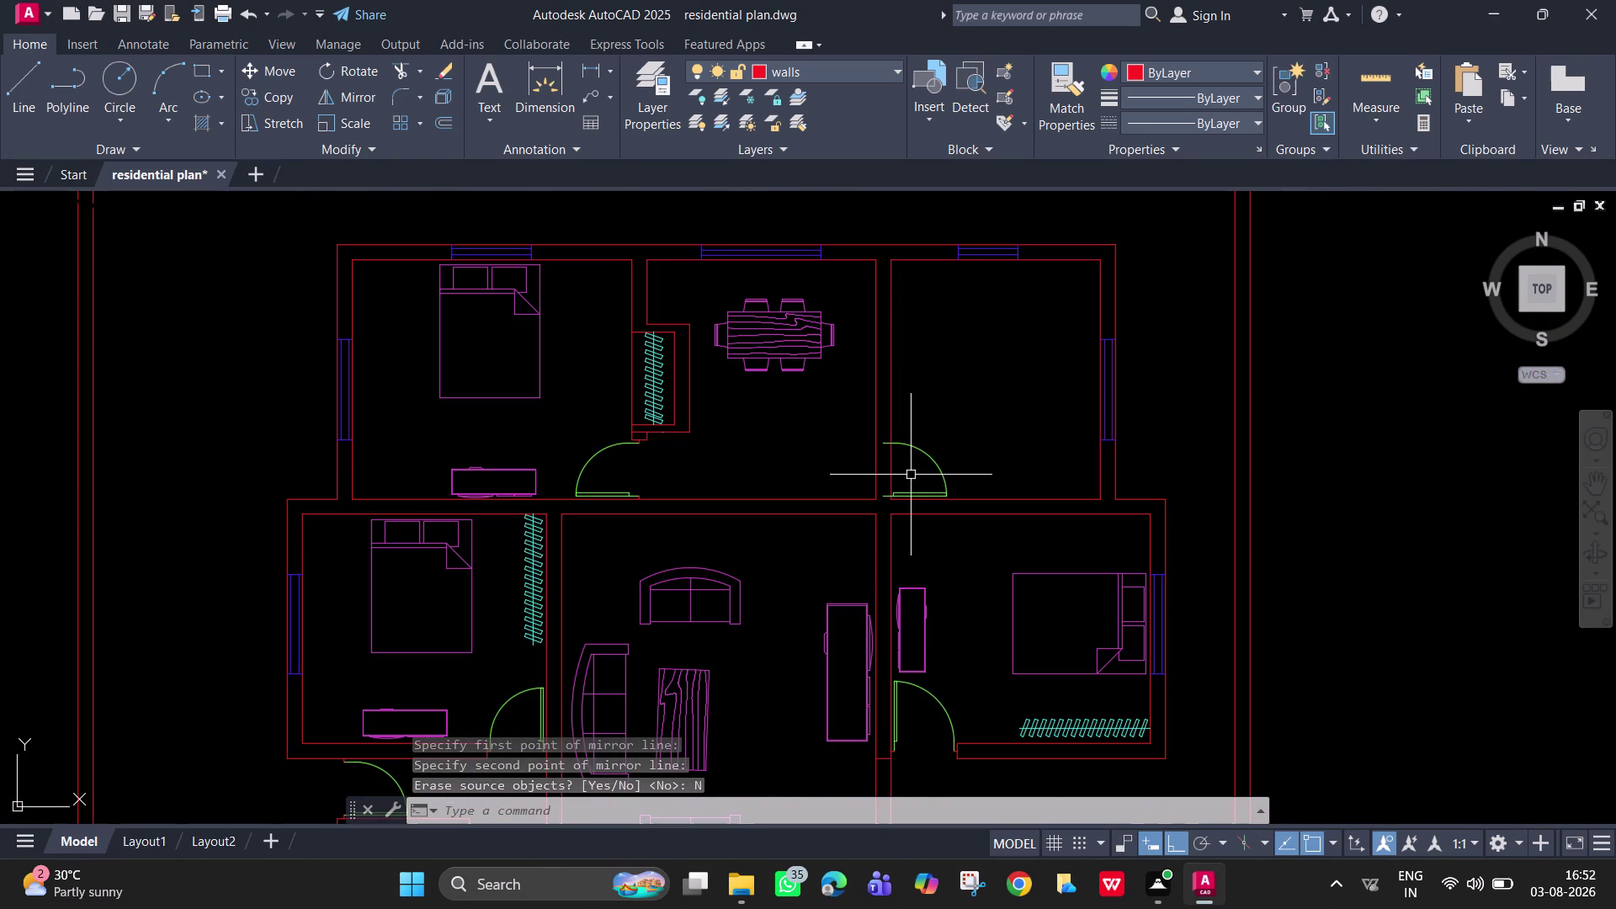
scroll(up, 3)
middle_drag(914, 496, 897, 496)
scroll(up, 3)
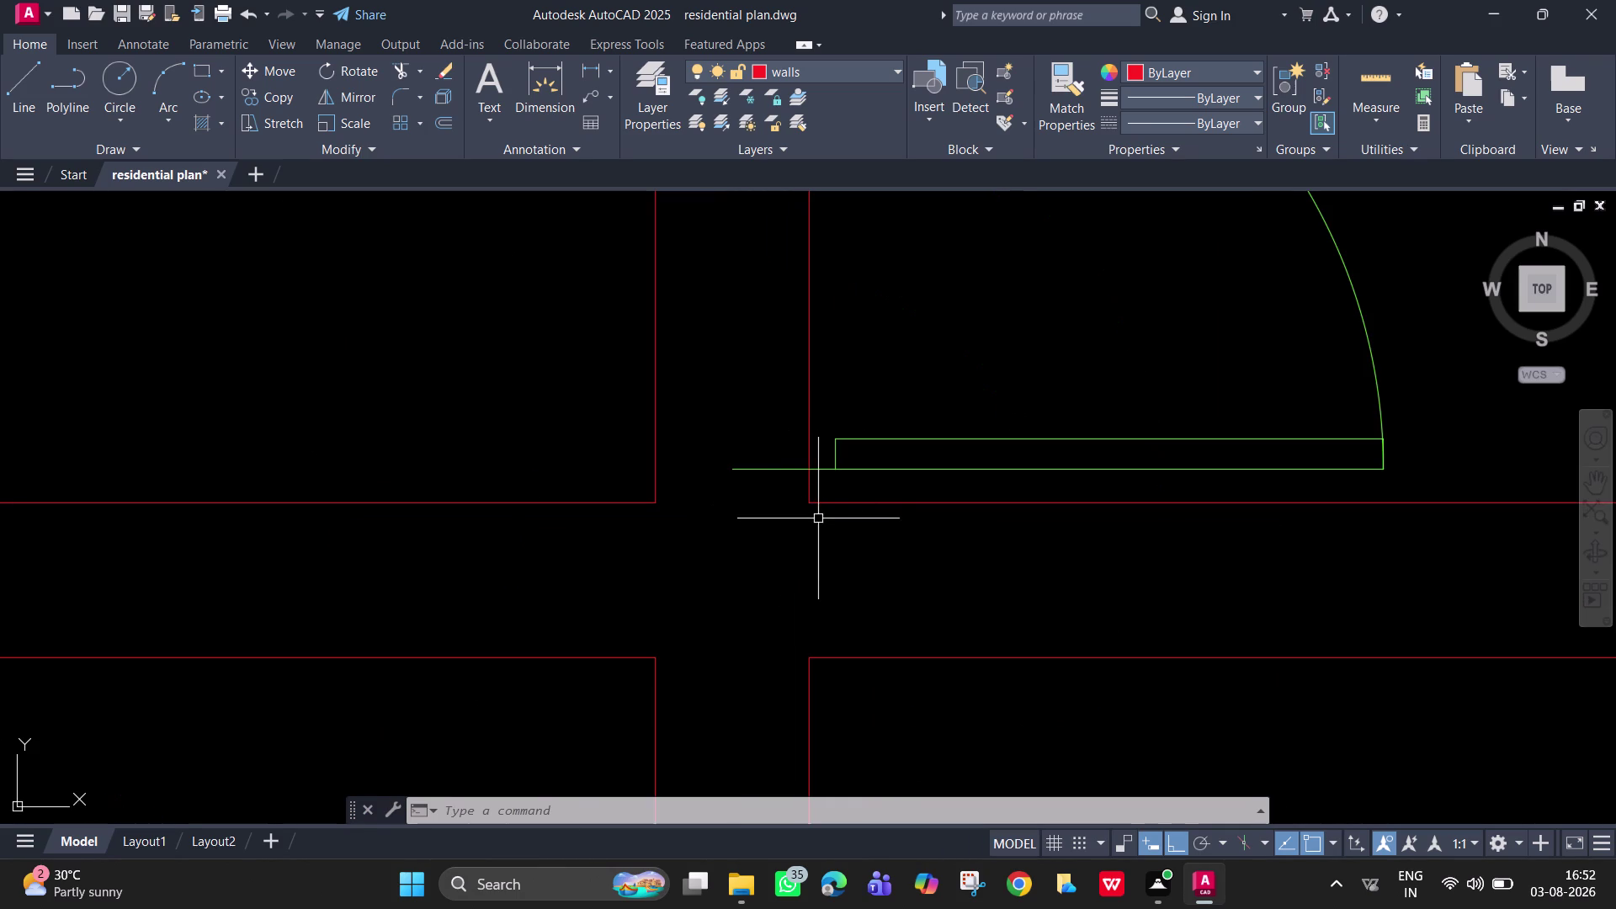
Draw a line starting at the wall corner beside the mirrored door.
text(l)
key(space)
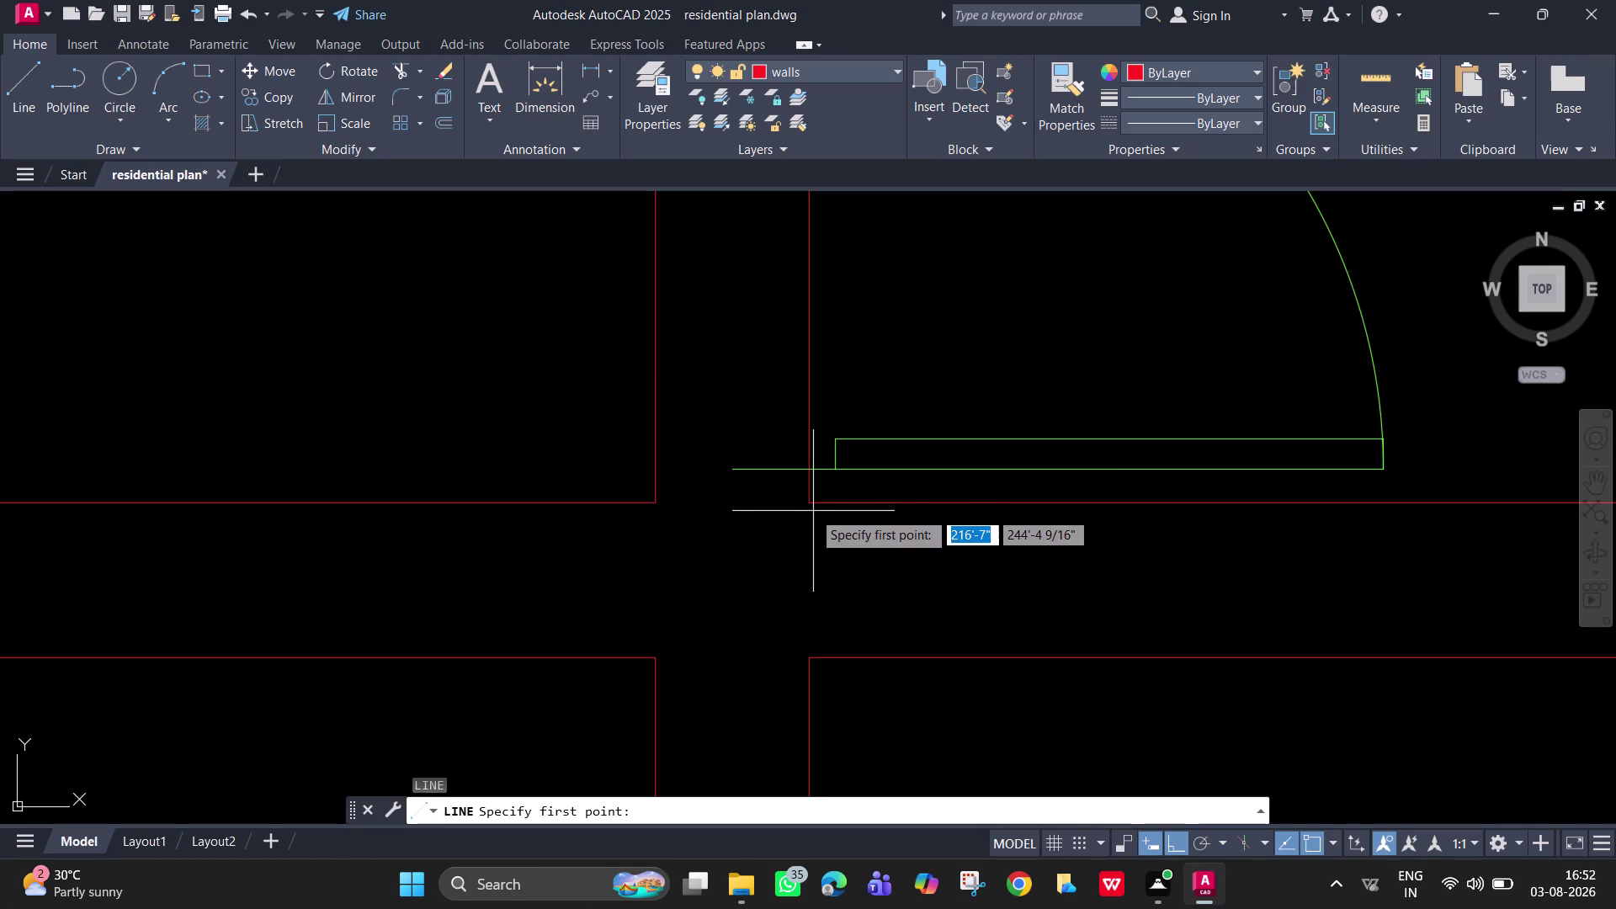
click(807, 501)
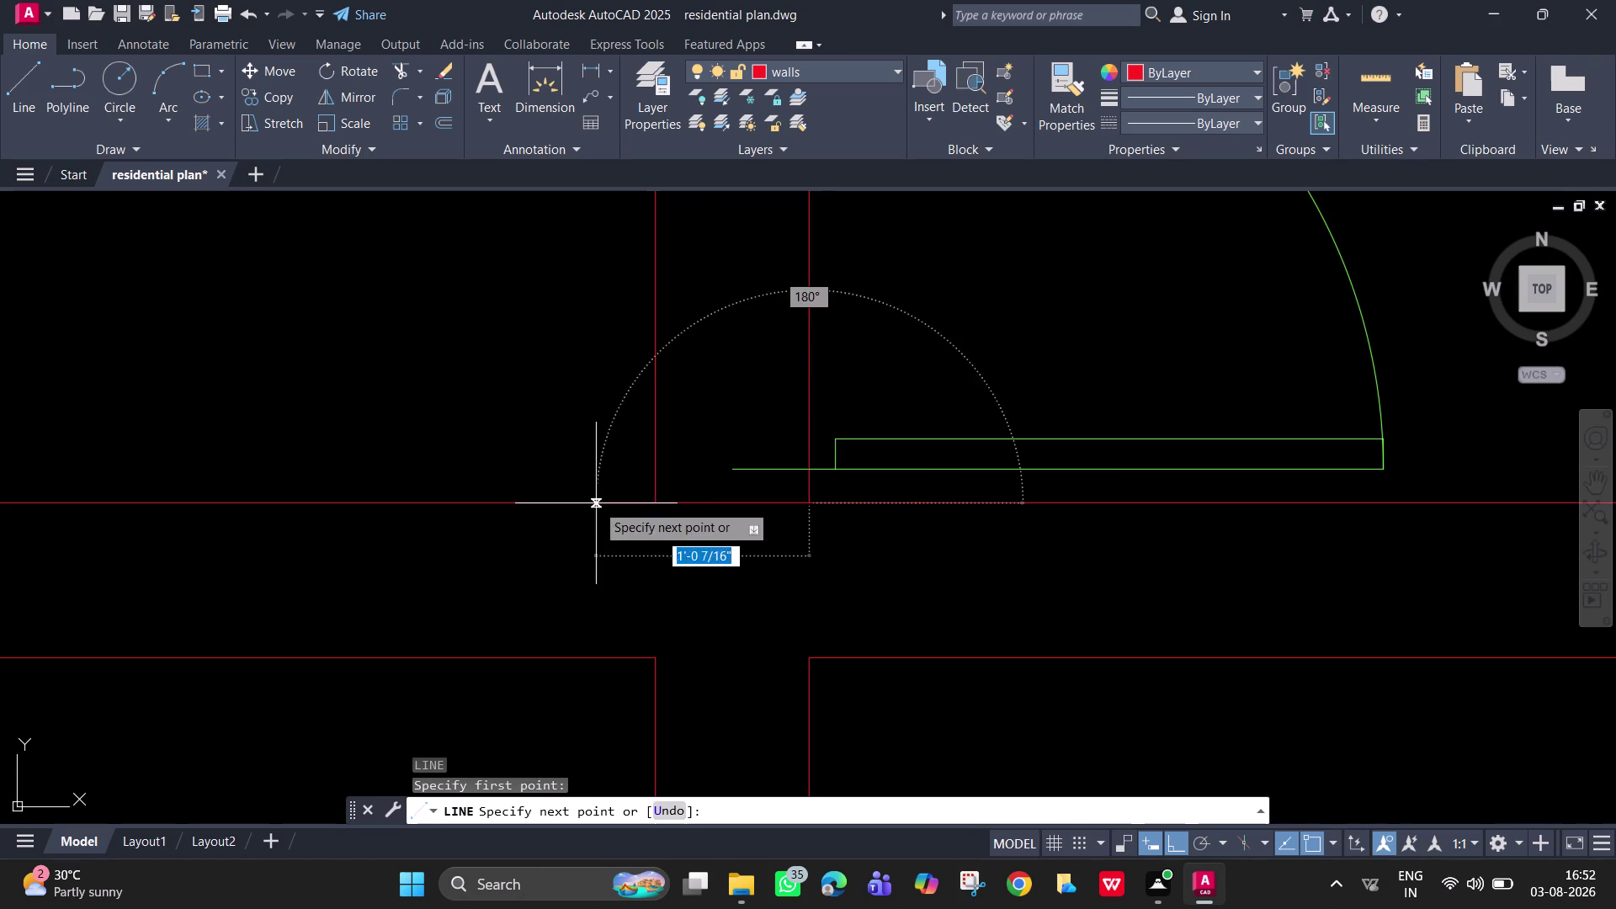
click(651, 499)
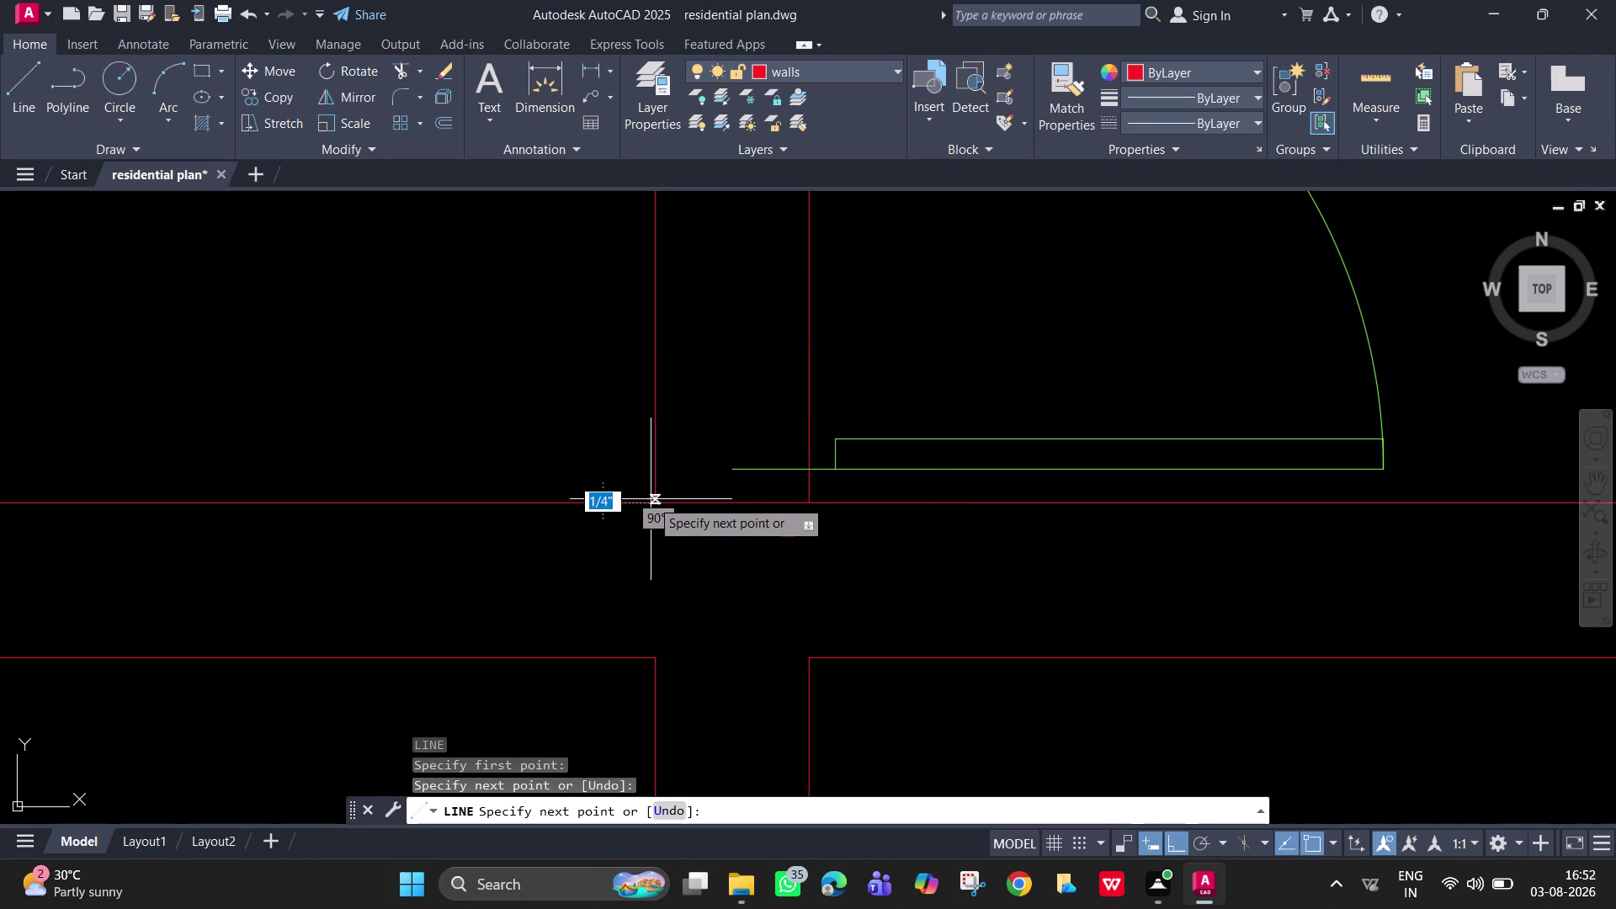
key(Escape)
Draw a 2-inch jamb line at the corner of the wall opening.
key(space)
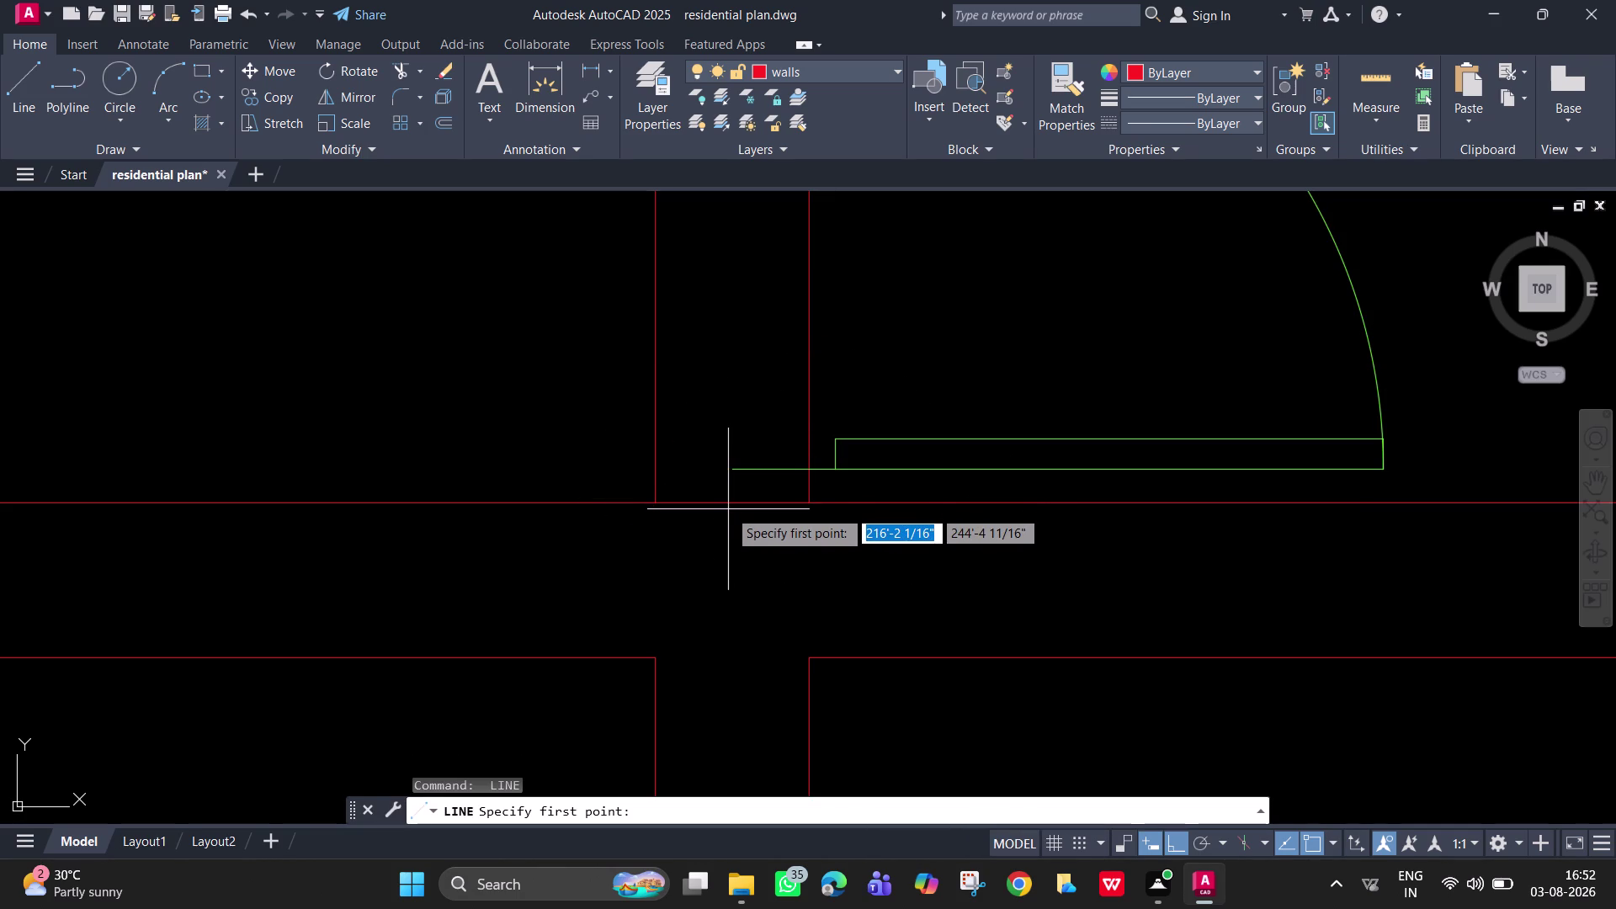
click(732, 505)
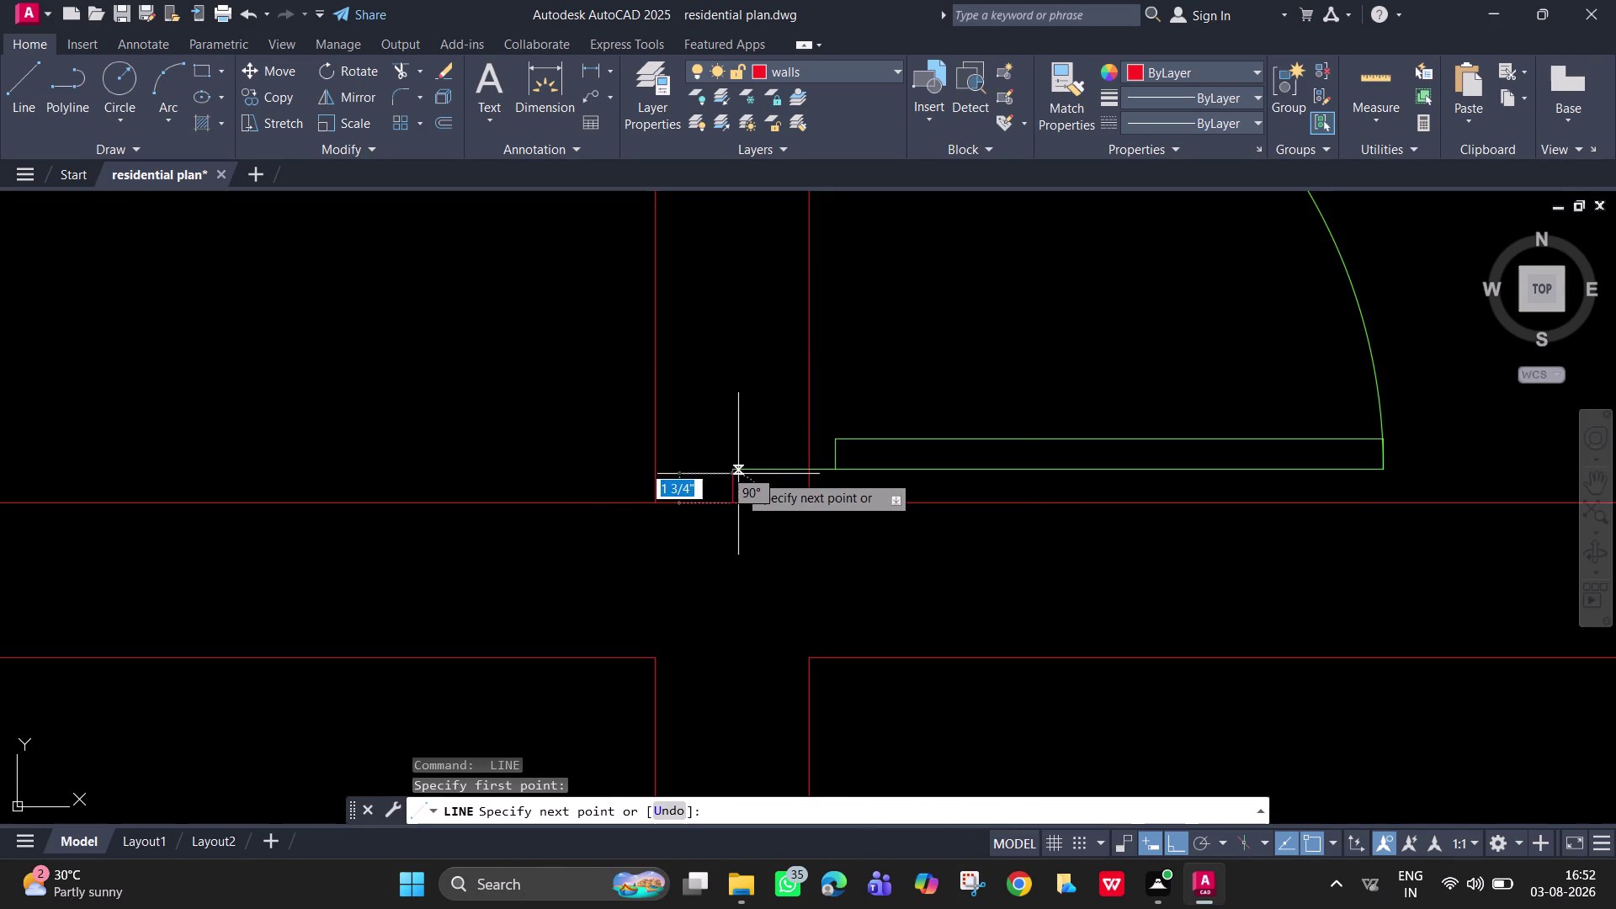
key(2)
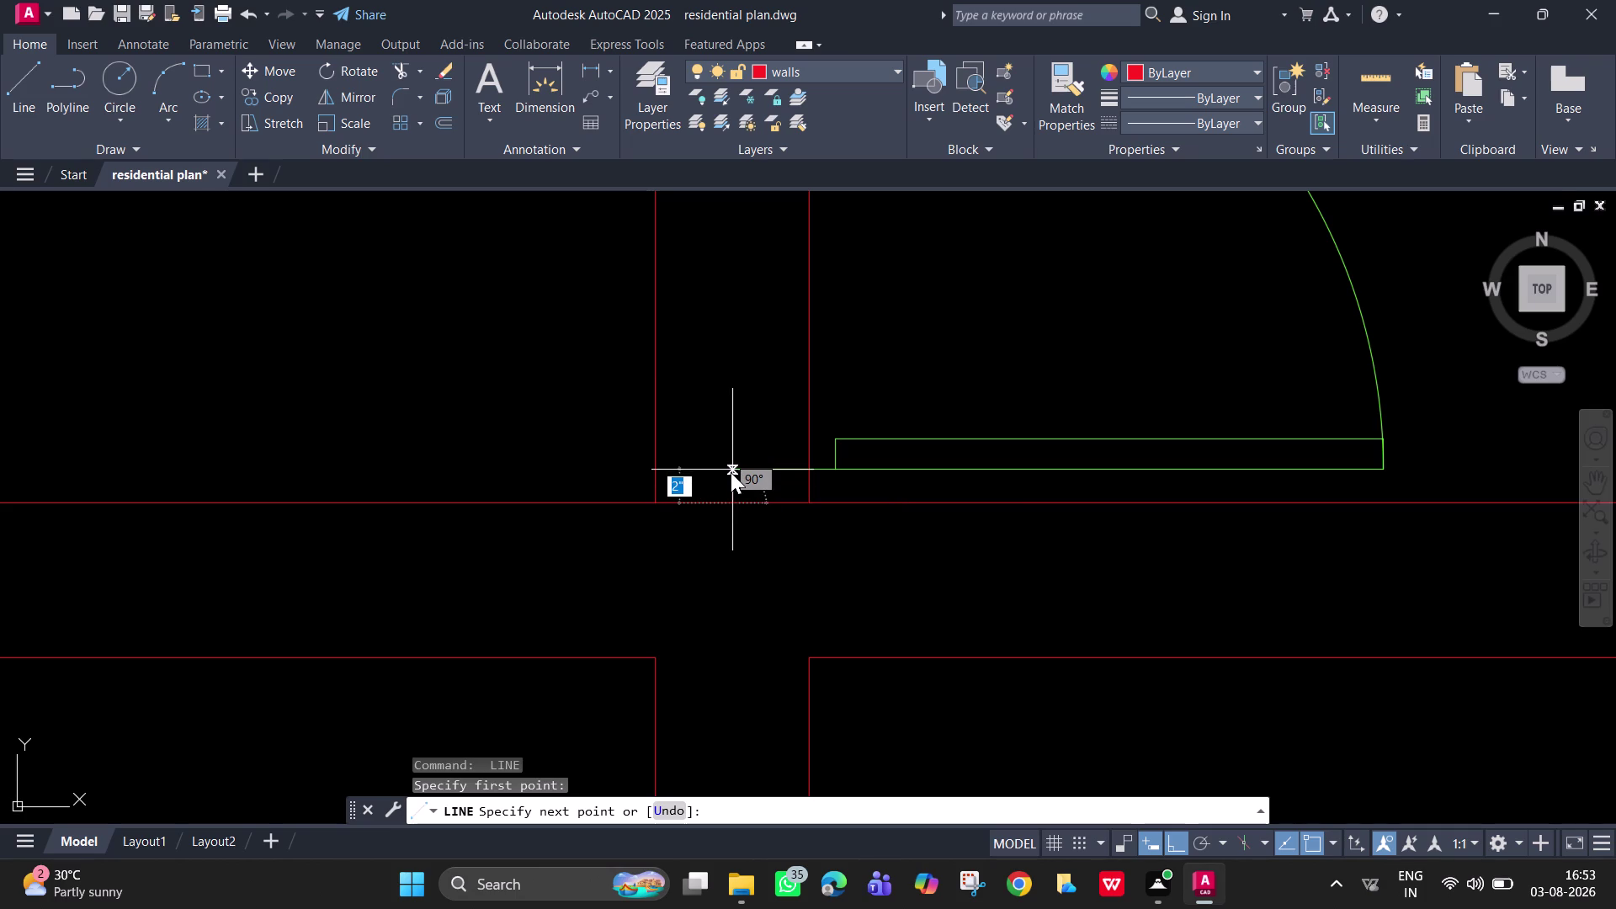
key(shift+quotedbl)
key(Return)
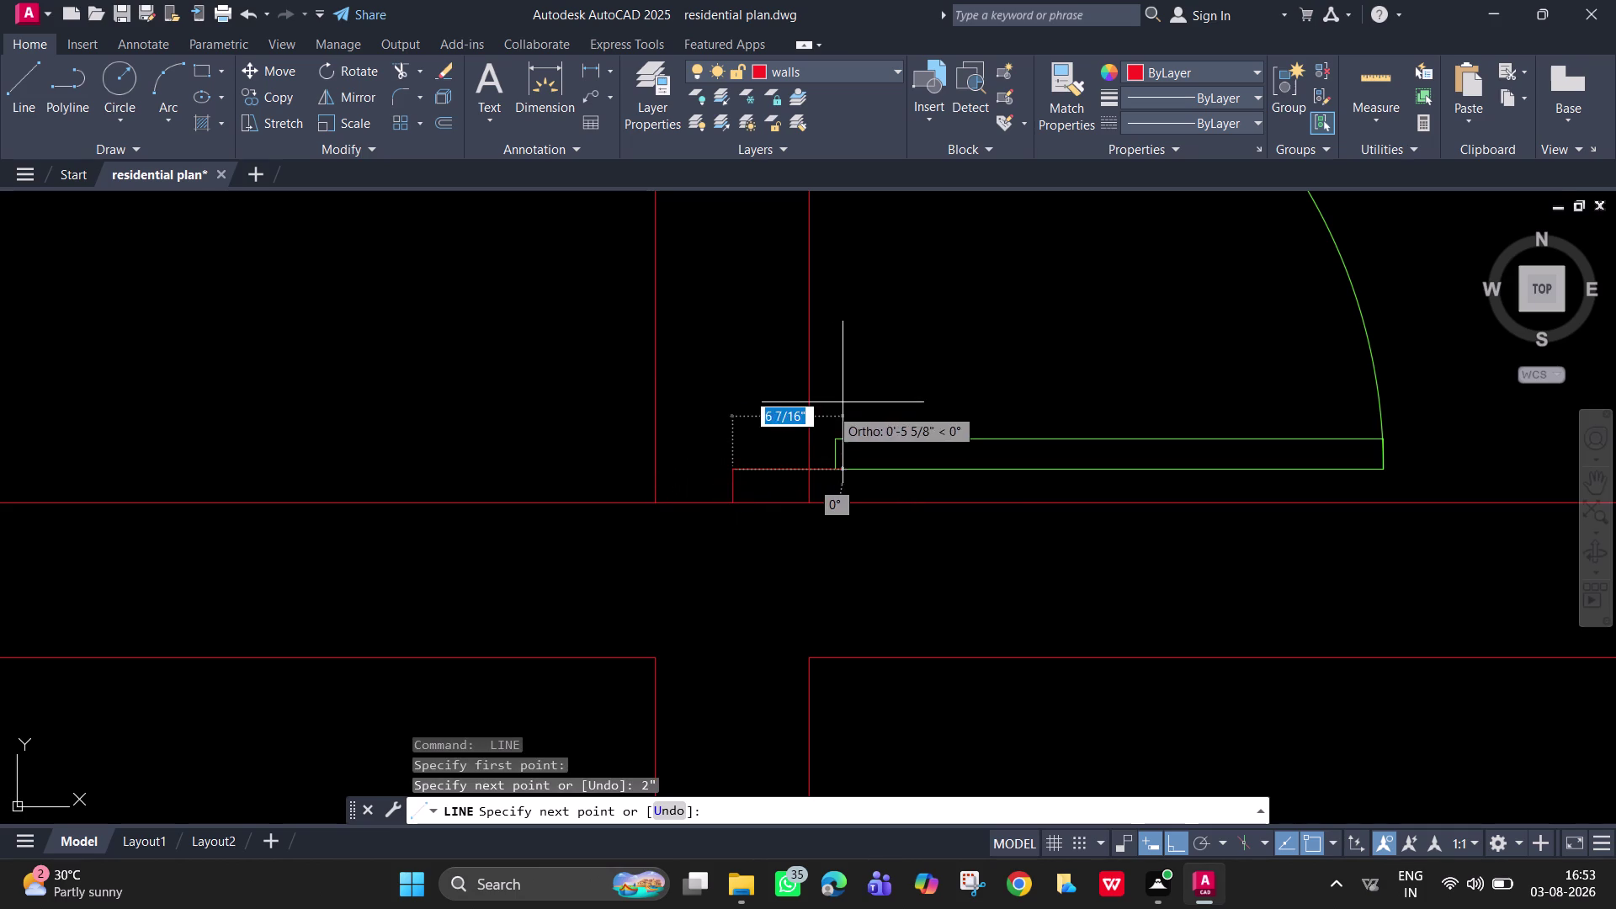
key(Escape)
scroll(up, 3)
scroll(up, 3)
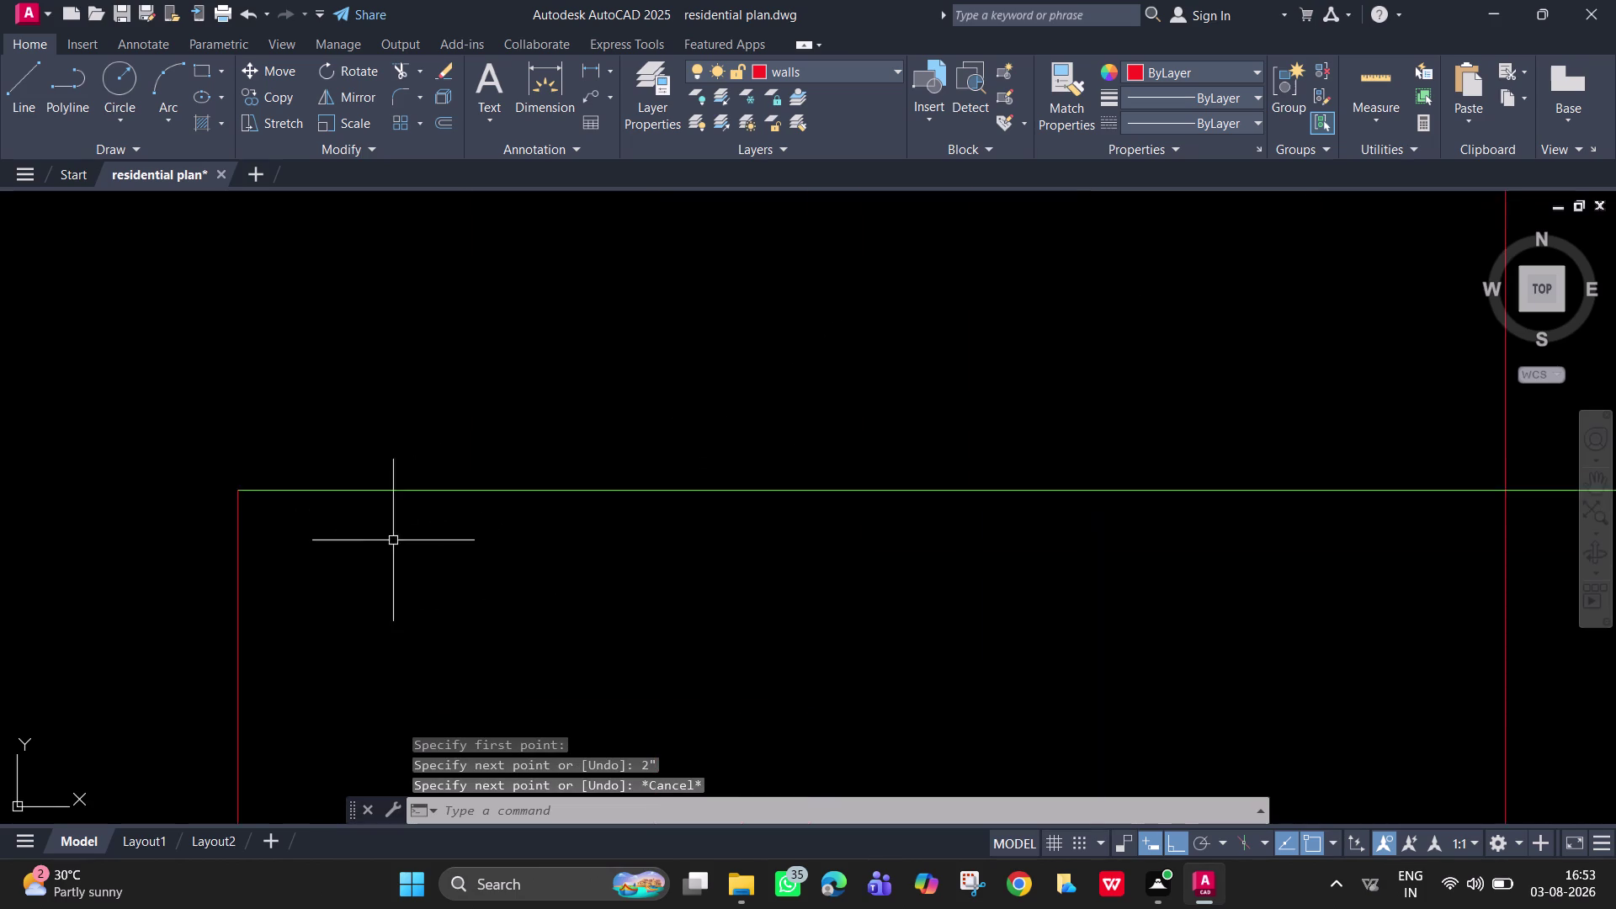
middle_drag(393, 541, 789, 332)
scroll(down, 3)
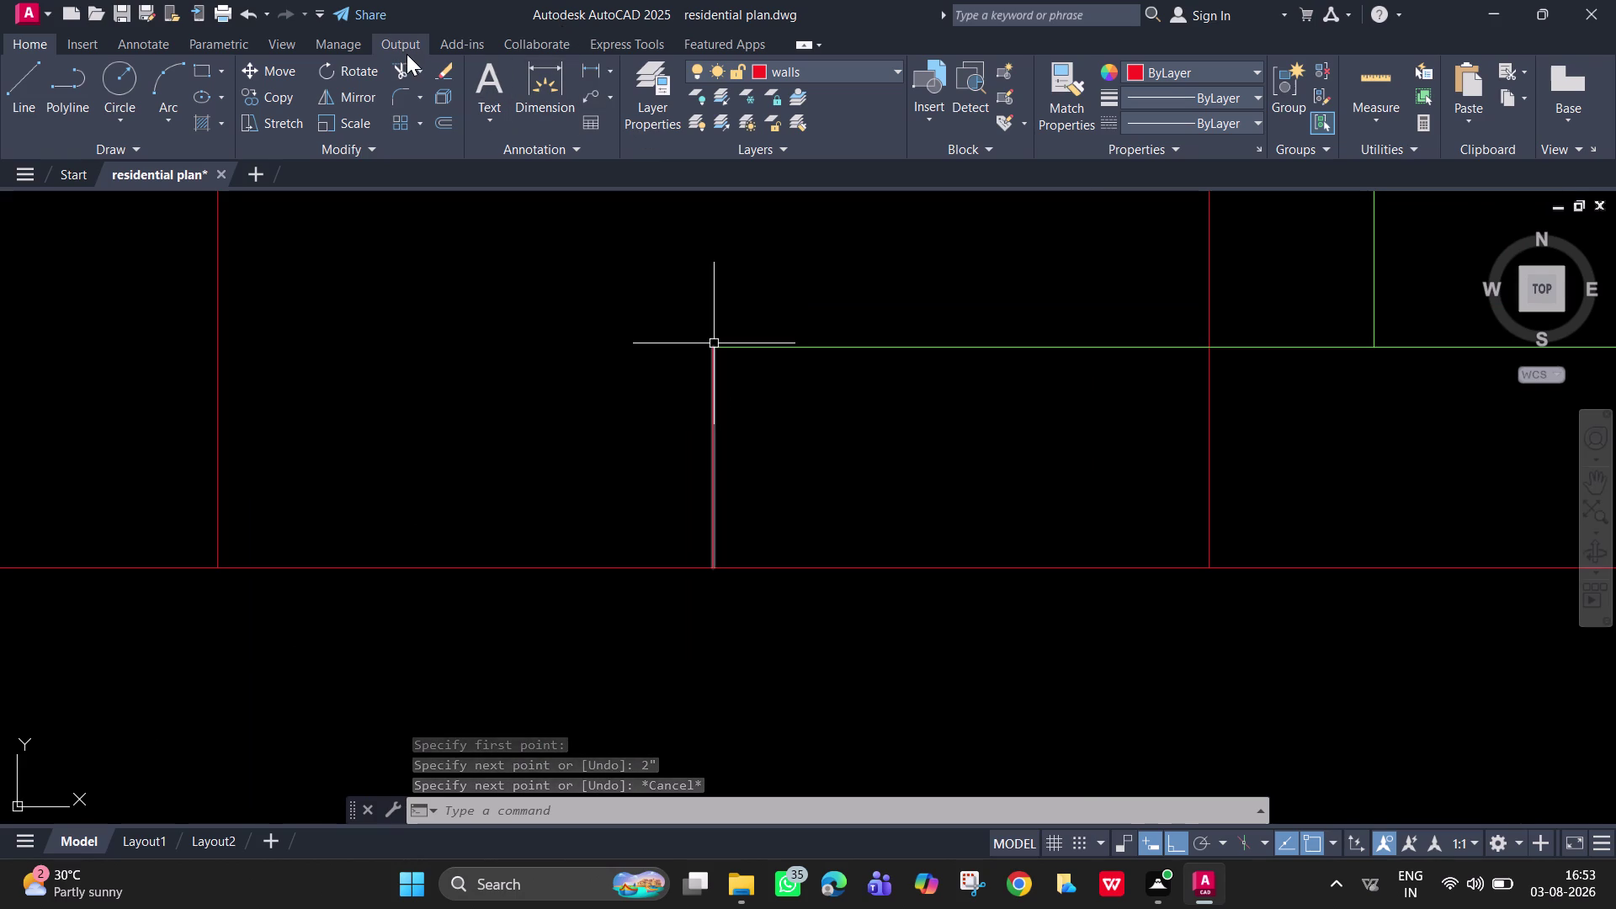
click(599, 73)
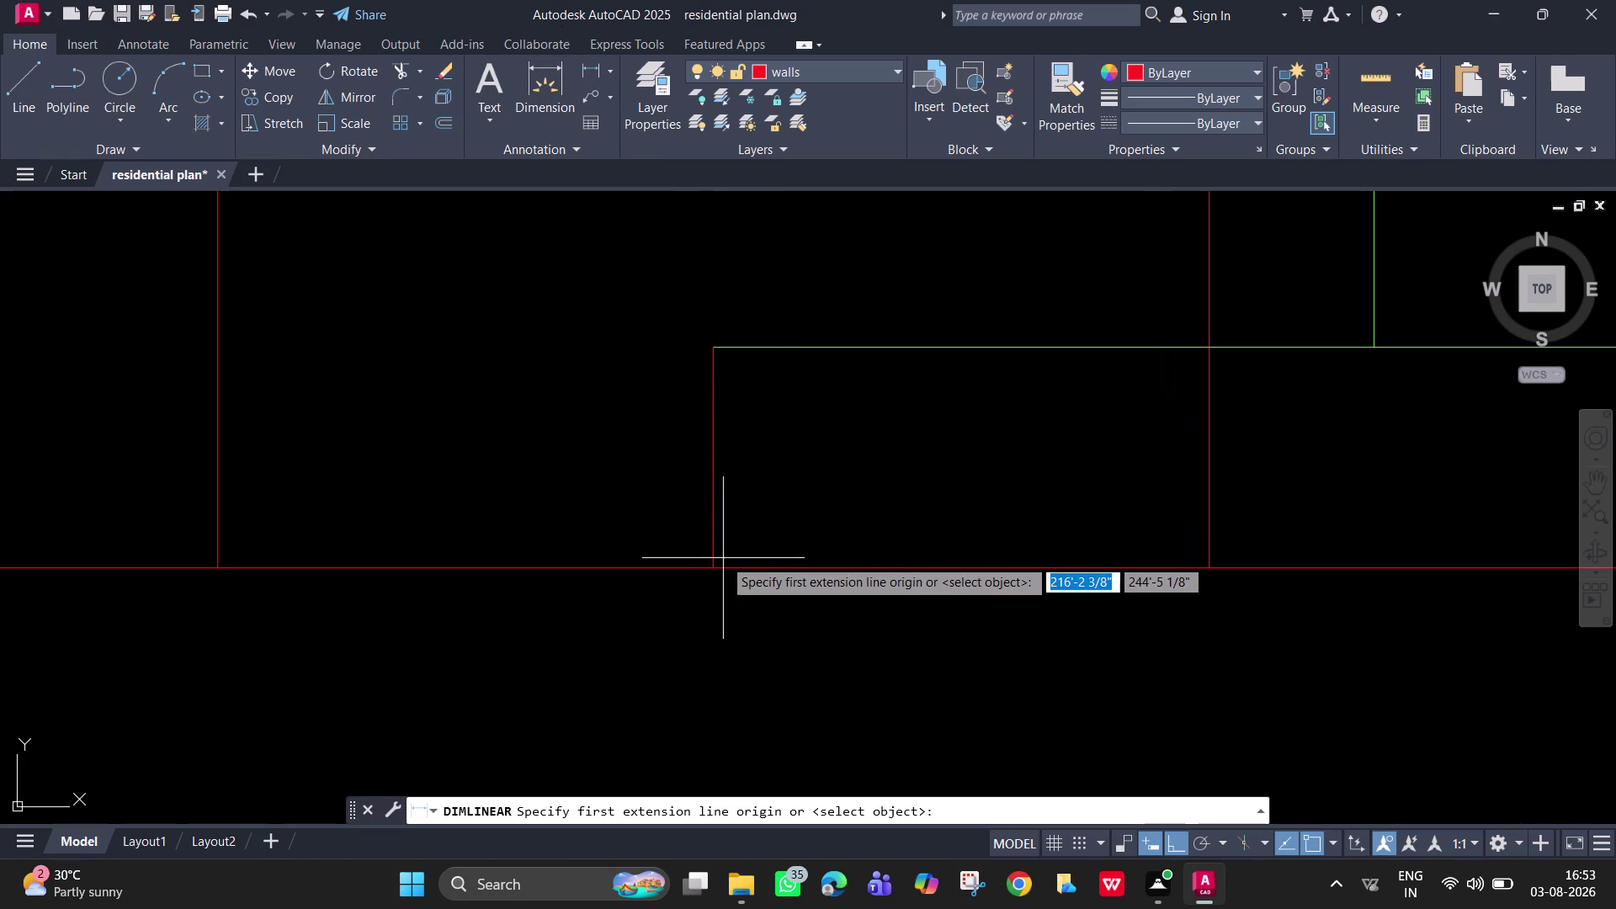
Start measuring the jamb with a linear dimension, then cancel it.
click(715, 569)
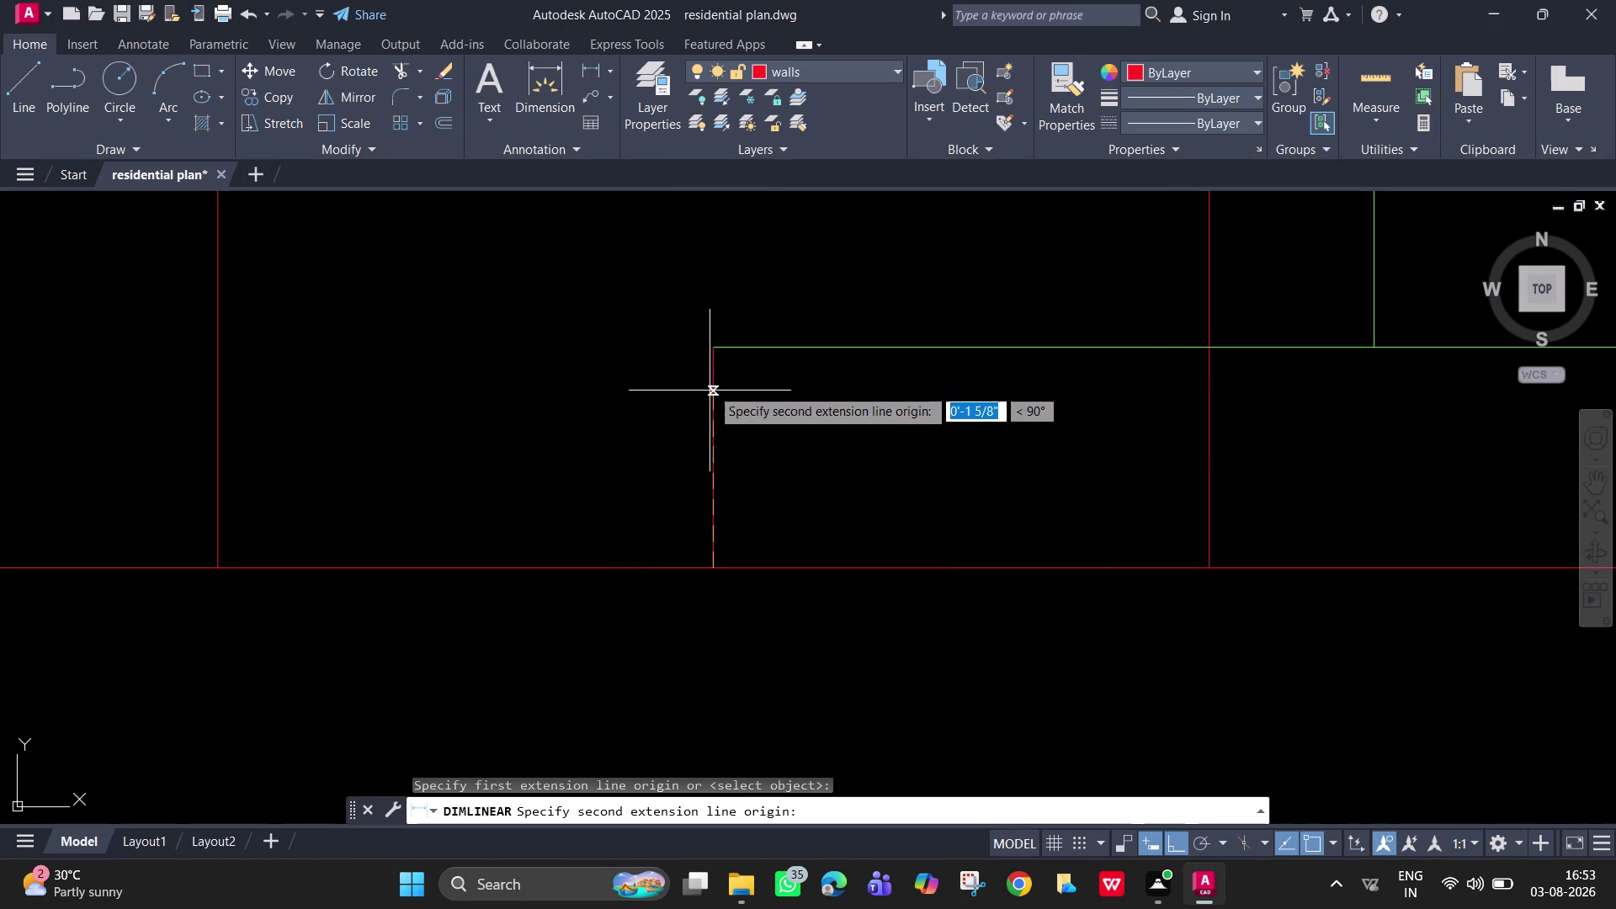
click(714, 347)
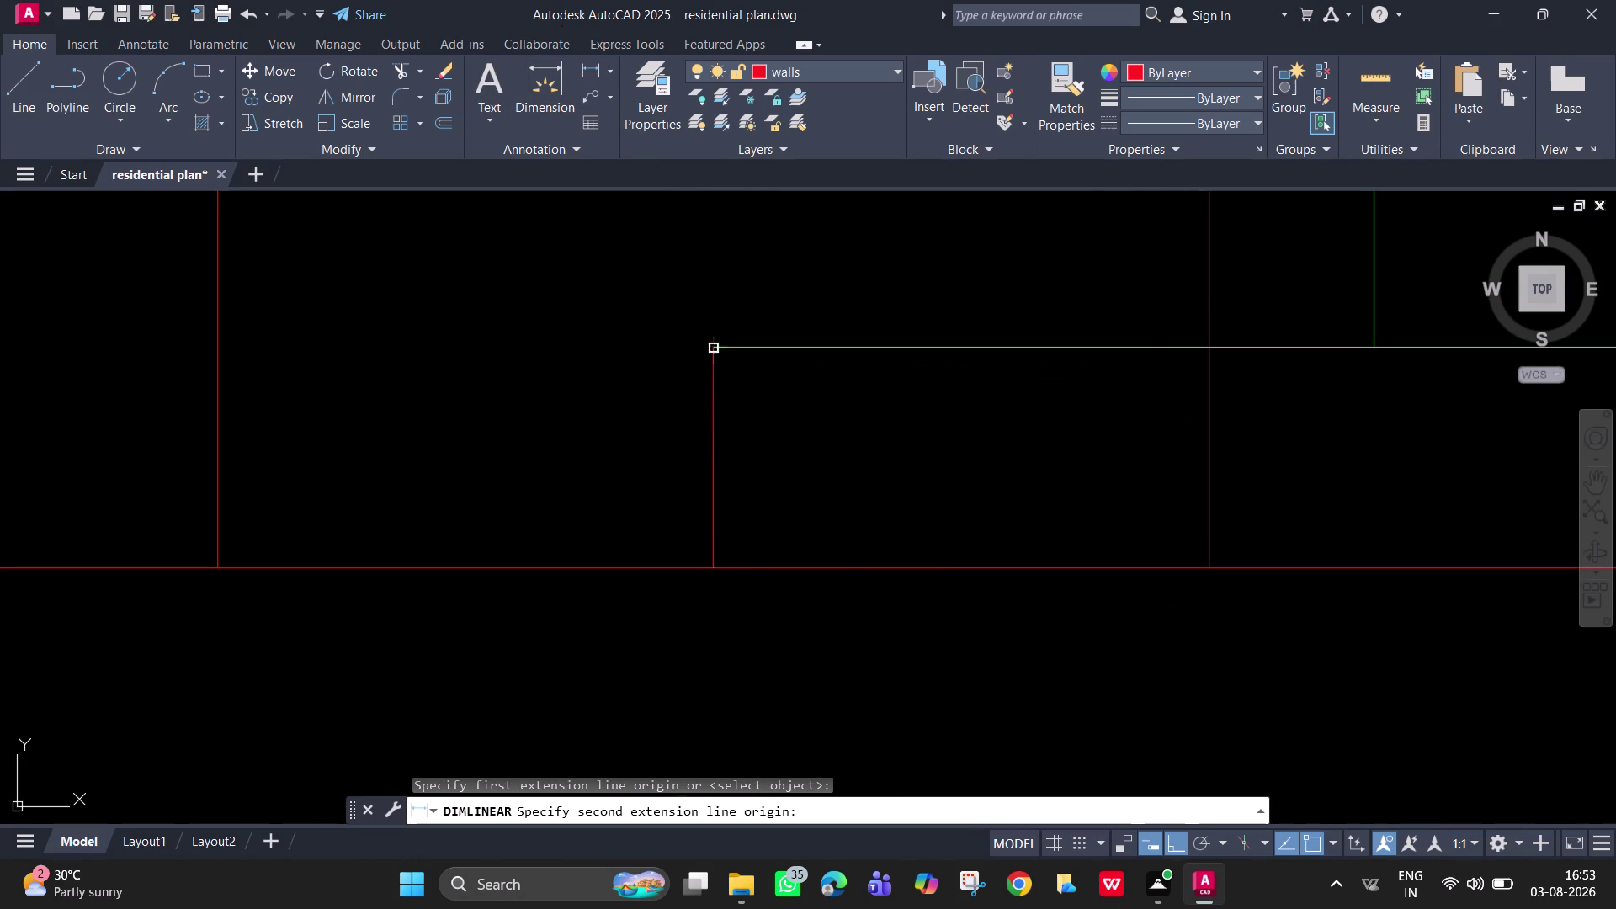
scroll(down, 3)
scroll(down, 3)
key(Escape)
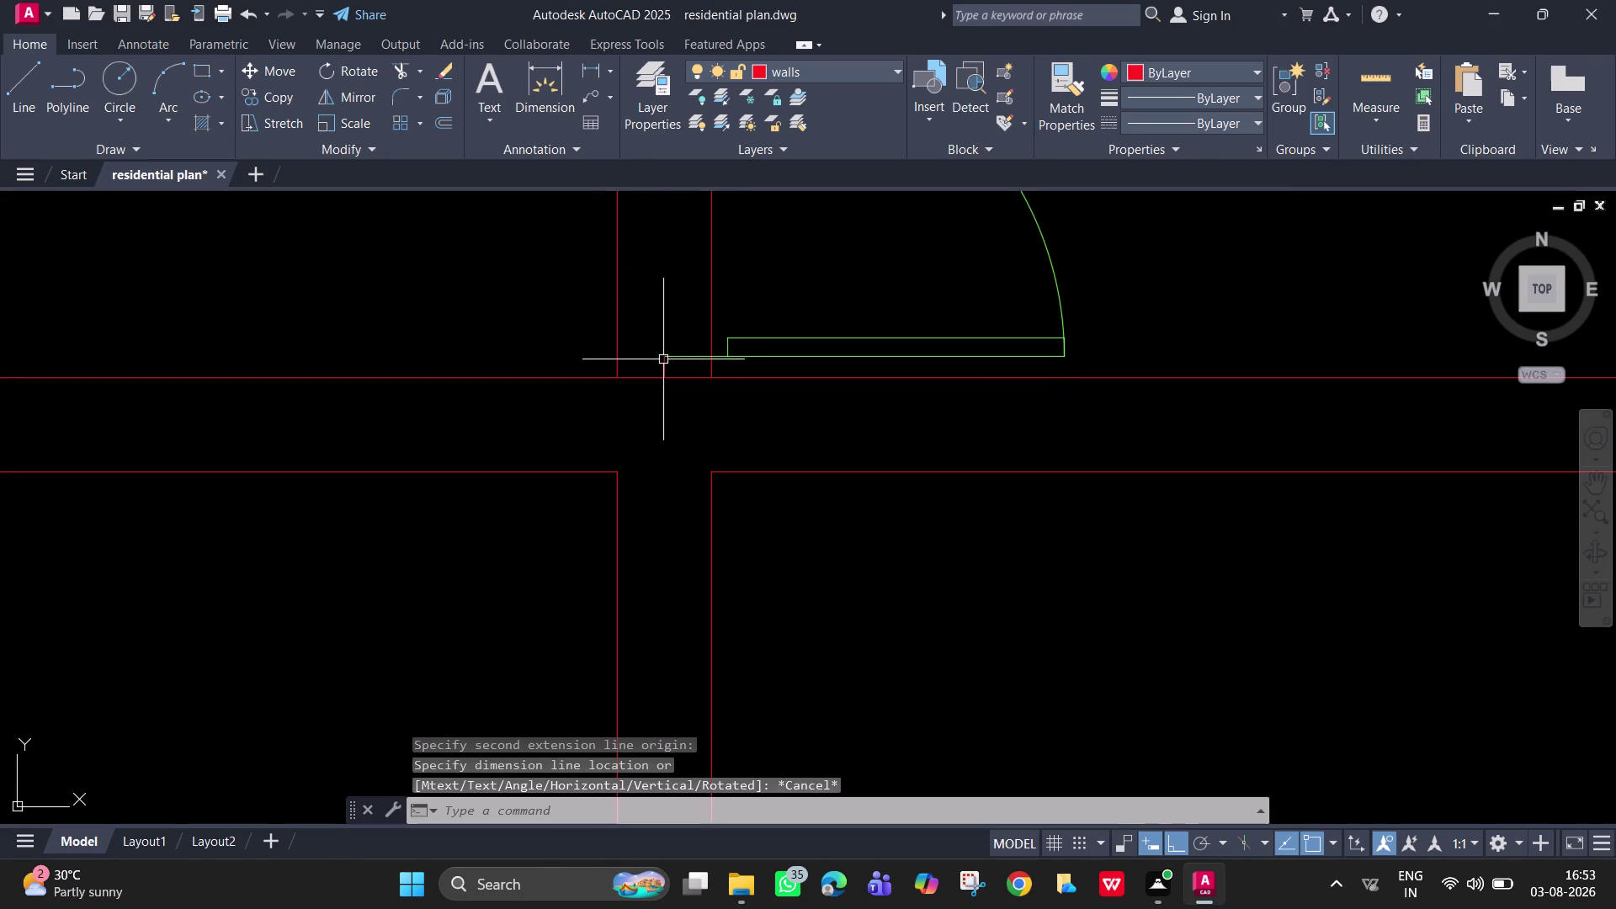
scroll(up, 3)
scroll(up, 3)
middle_drag(674, 330, 795, 392)
Move the door's straight edge line so its endpoint meets the jamb corner.
click(620, 445)
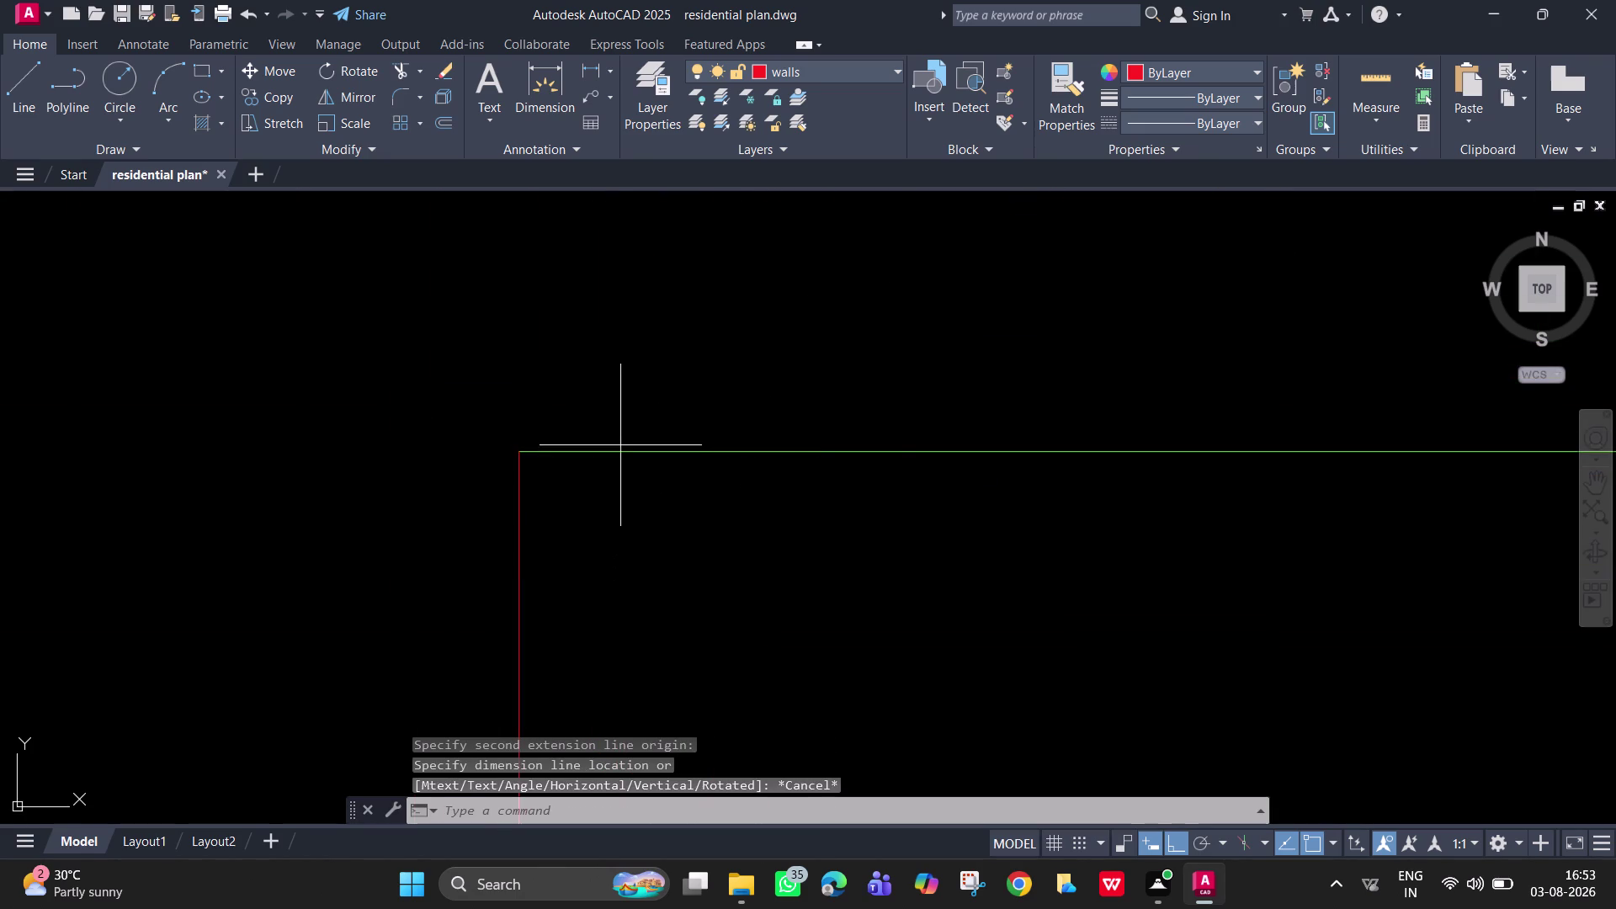
click(617, 461)
key(m)
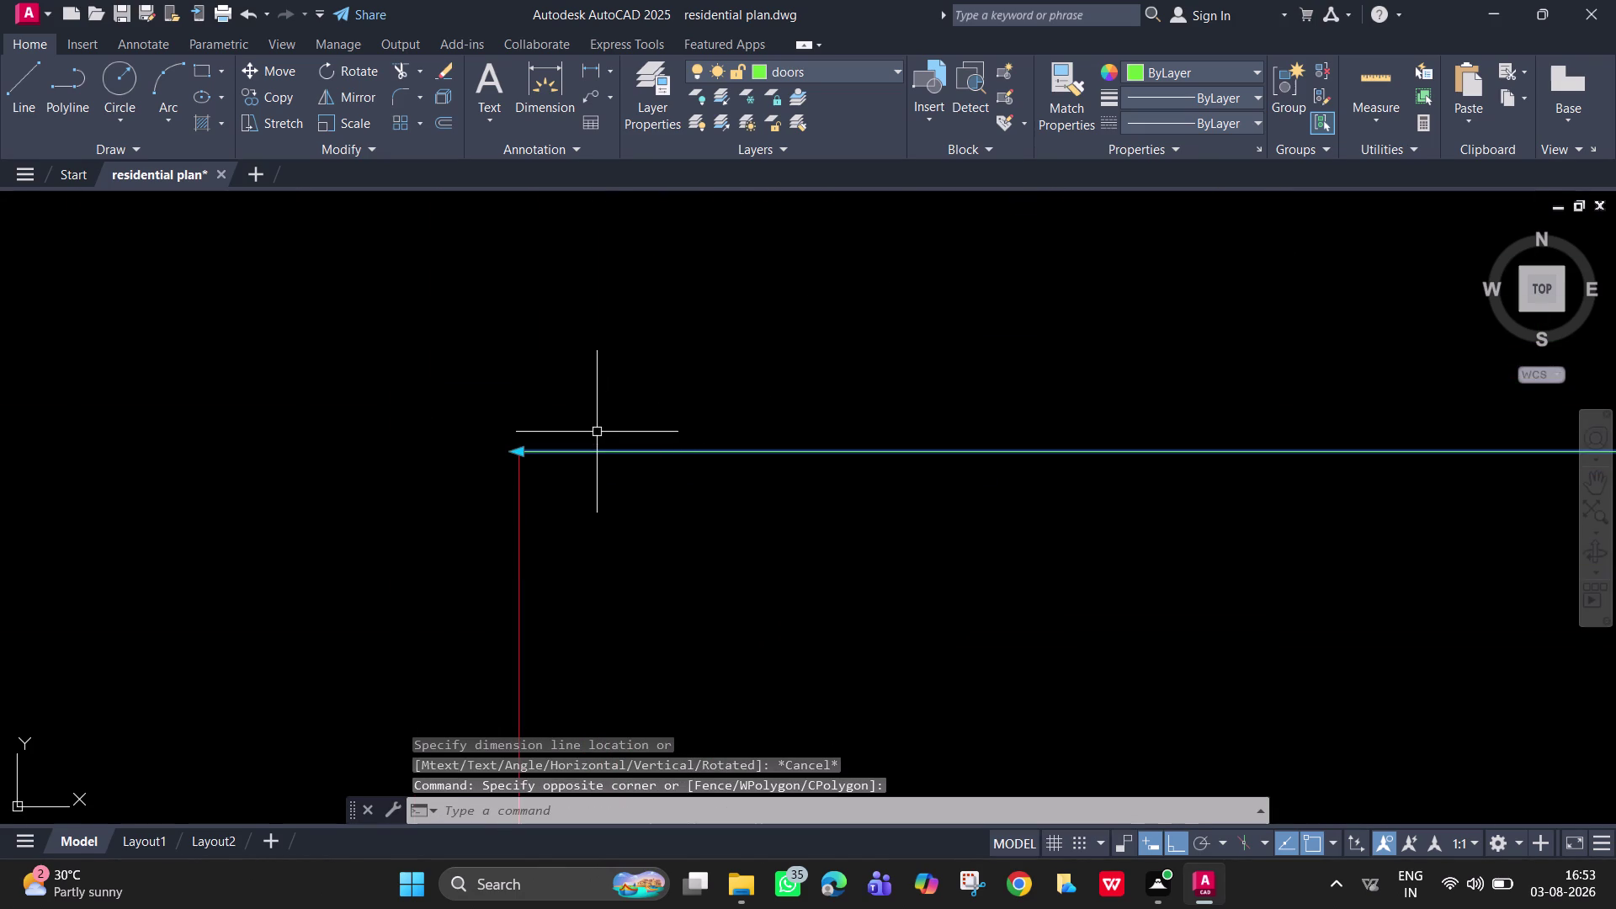
key(space)
scroll(up, 3)
middle_drag(528, 452, 657, 446)
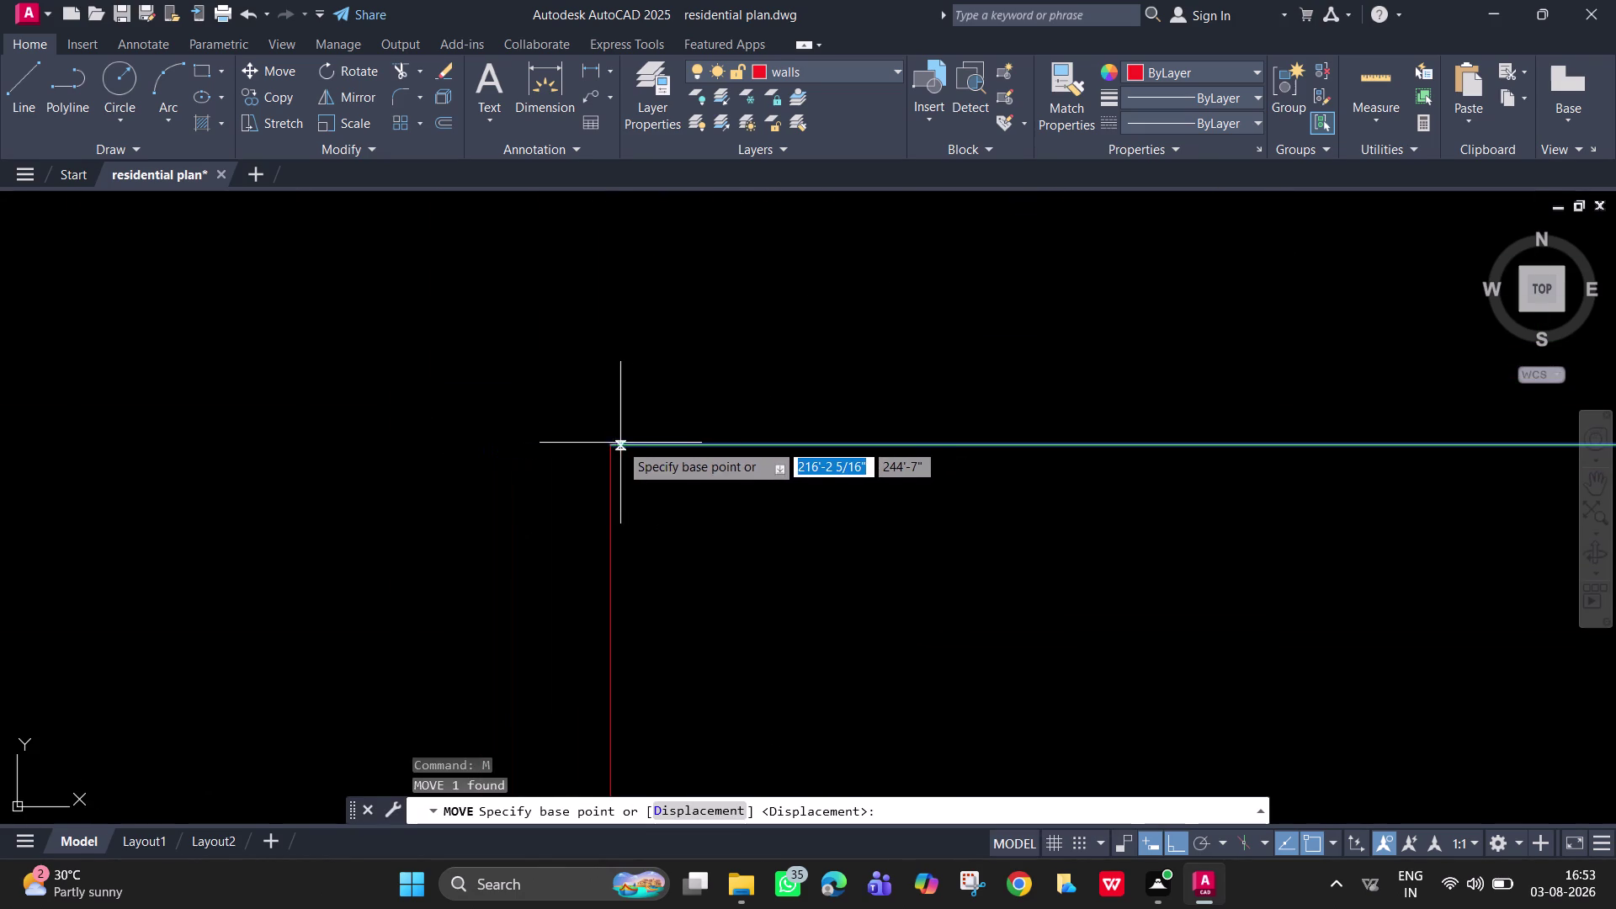
click(611, 442)
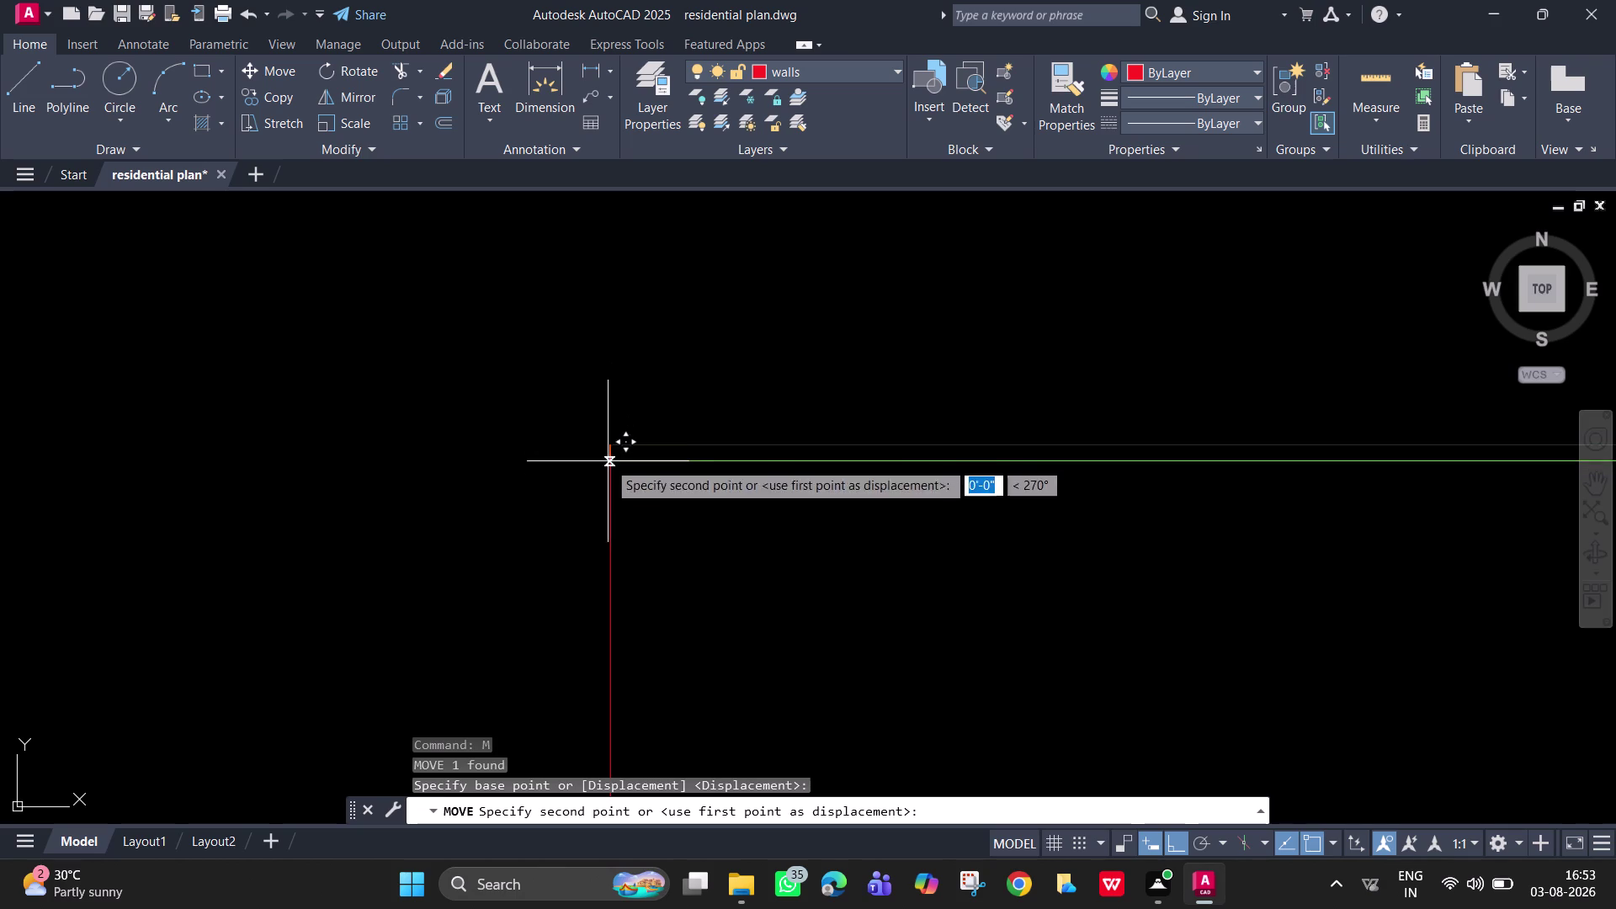
click(606, 444)
scroll(down, 3)
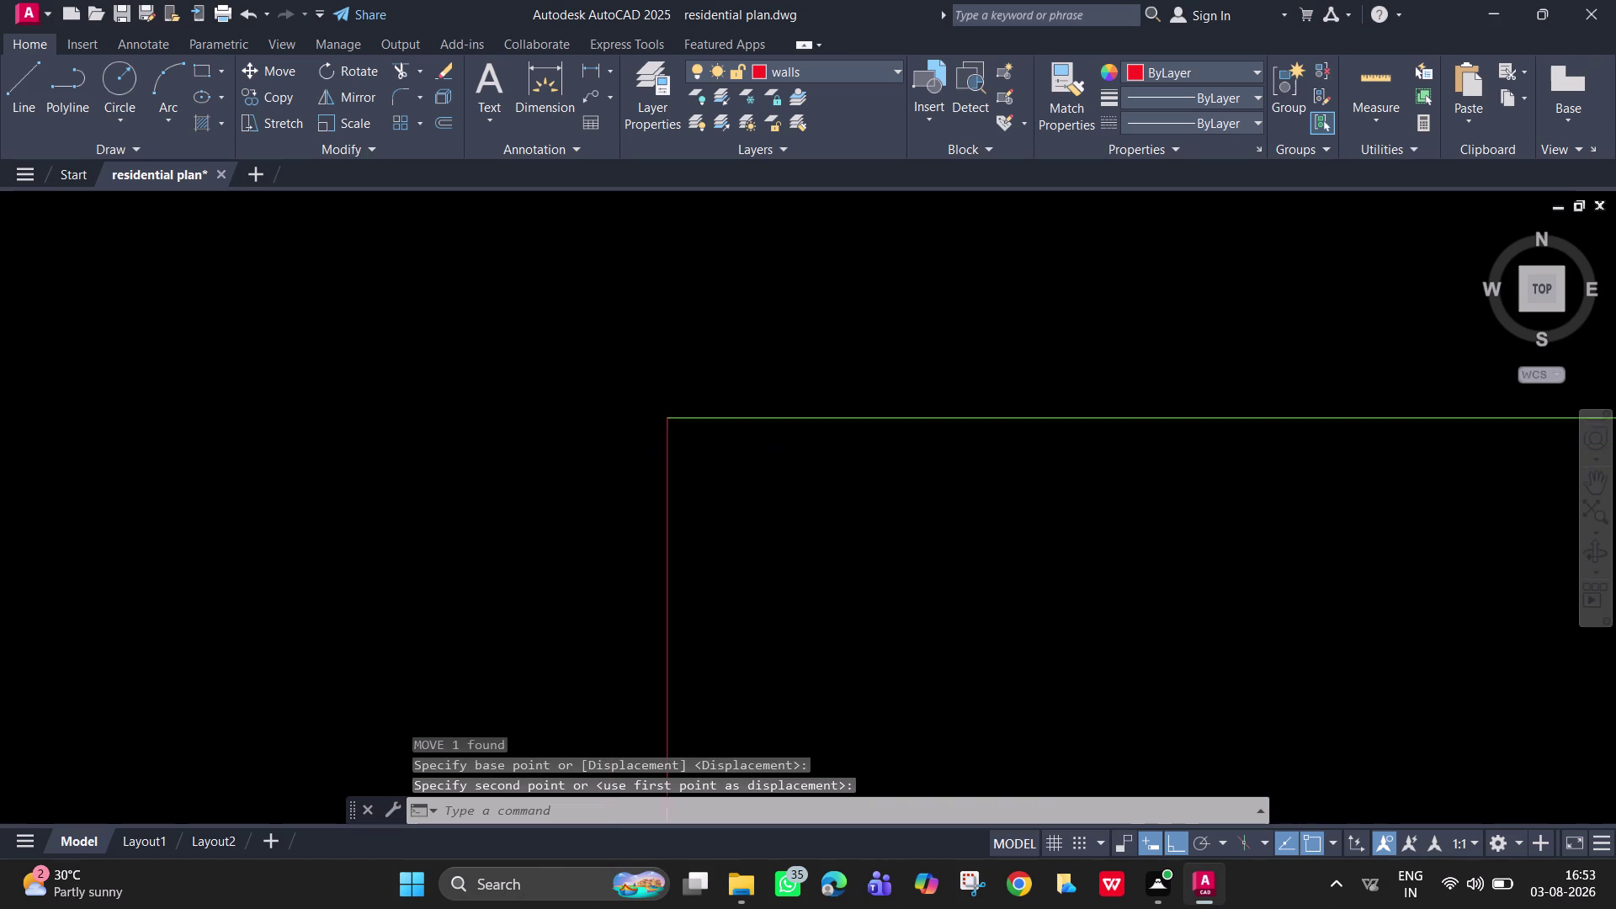
scroll(down, 3)
scroll(down, 3)
middle_drag(940, 425, 919, 469)
middle_drag(887, 326, 866, 461)
scroll(down, 3)
scroll(up, 3)
middle_drag(857, 355, 825, 357)
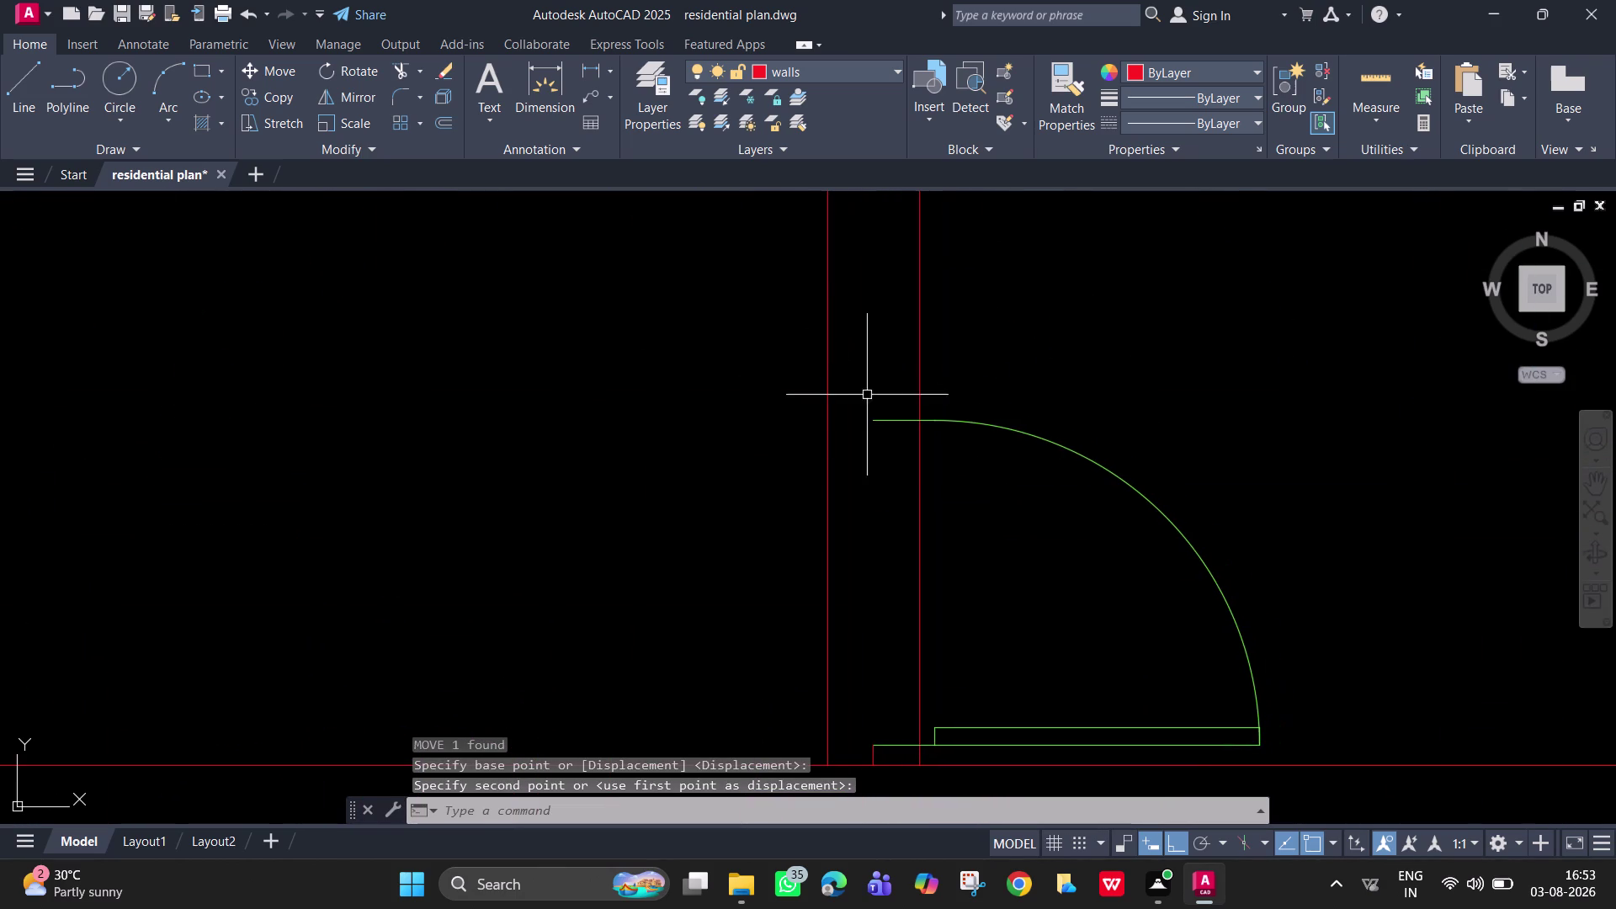
Draw the 2-inch jamb on the other side of the opening, closing it at the wall line.
text(l)
key(space)
click(869, 419)
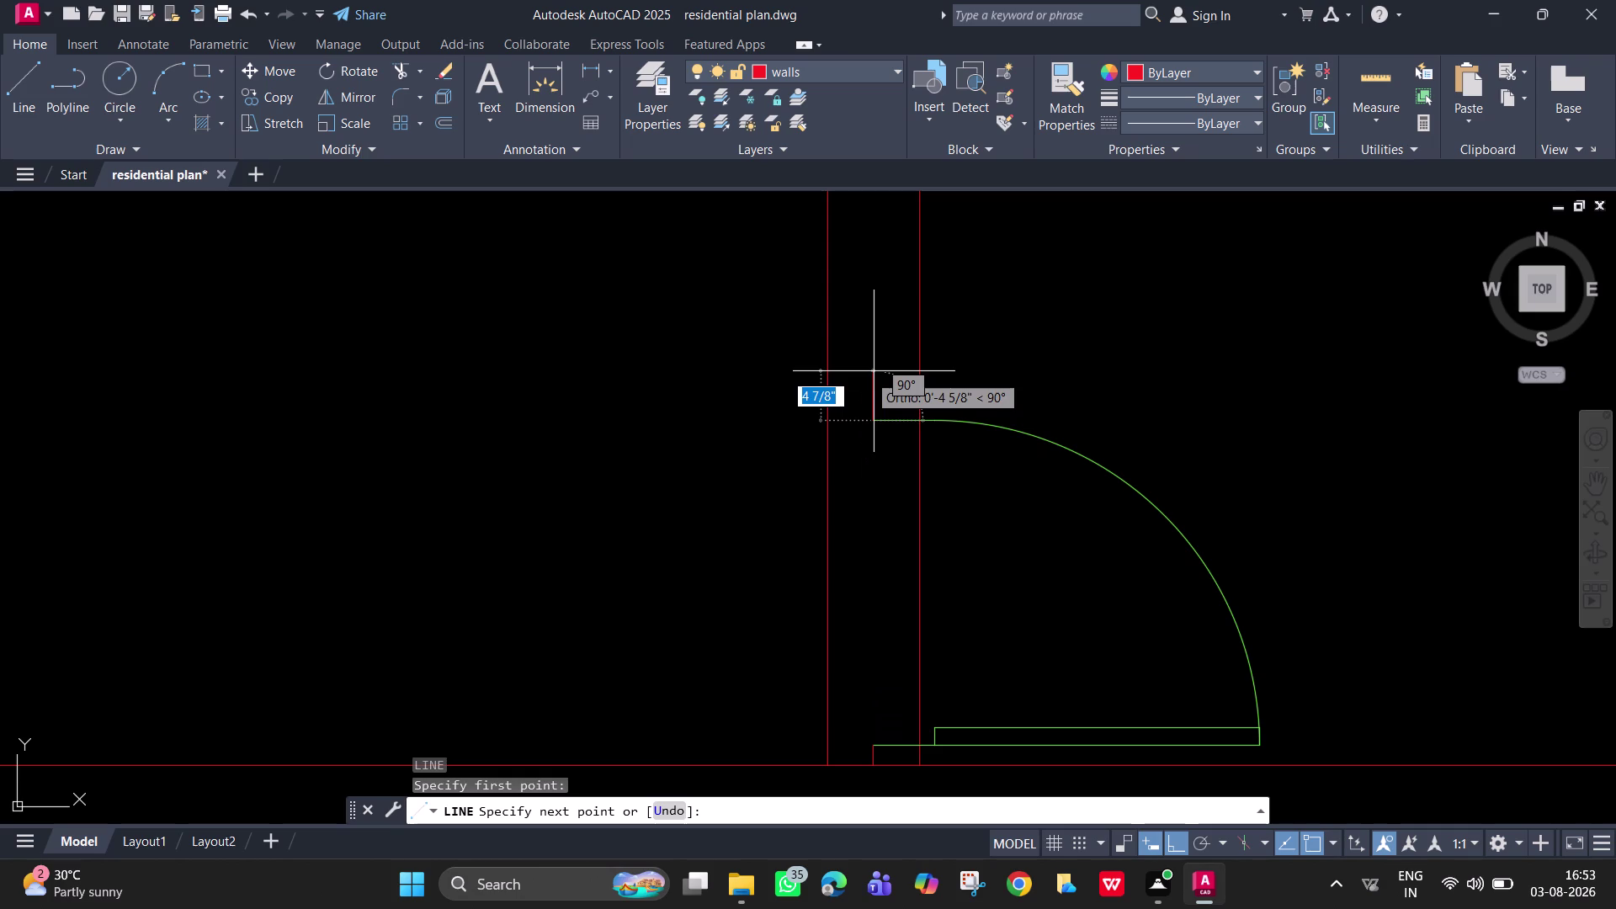
text(2")
key(shift+Return)
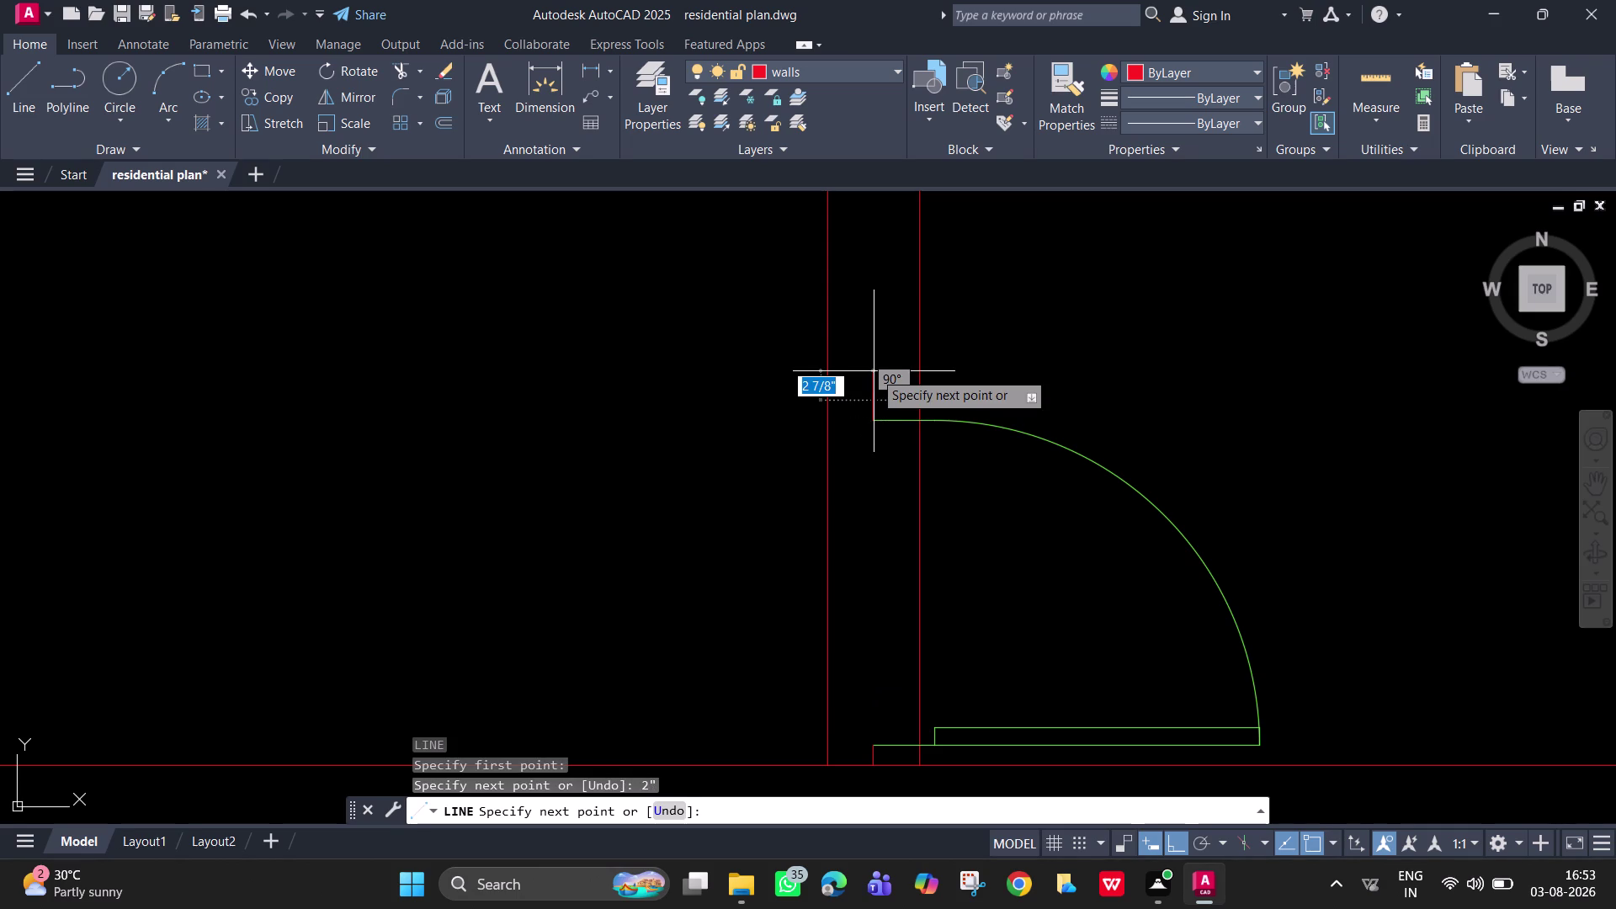
click(920, 397)
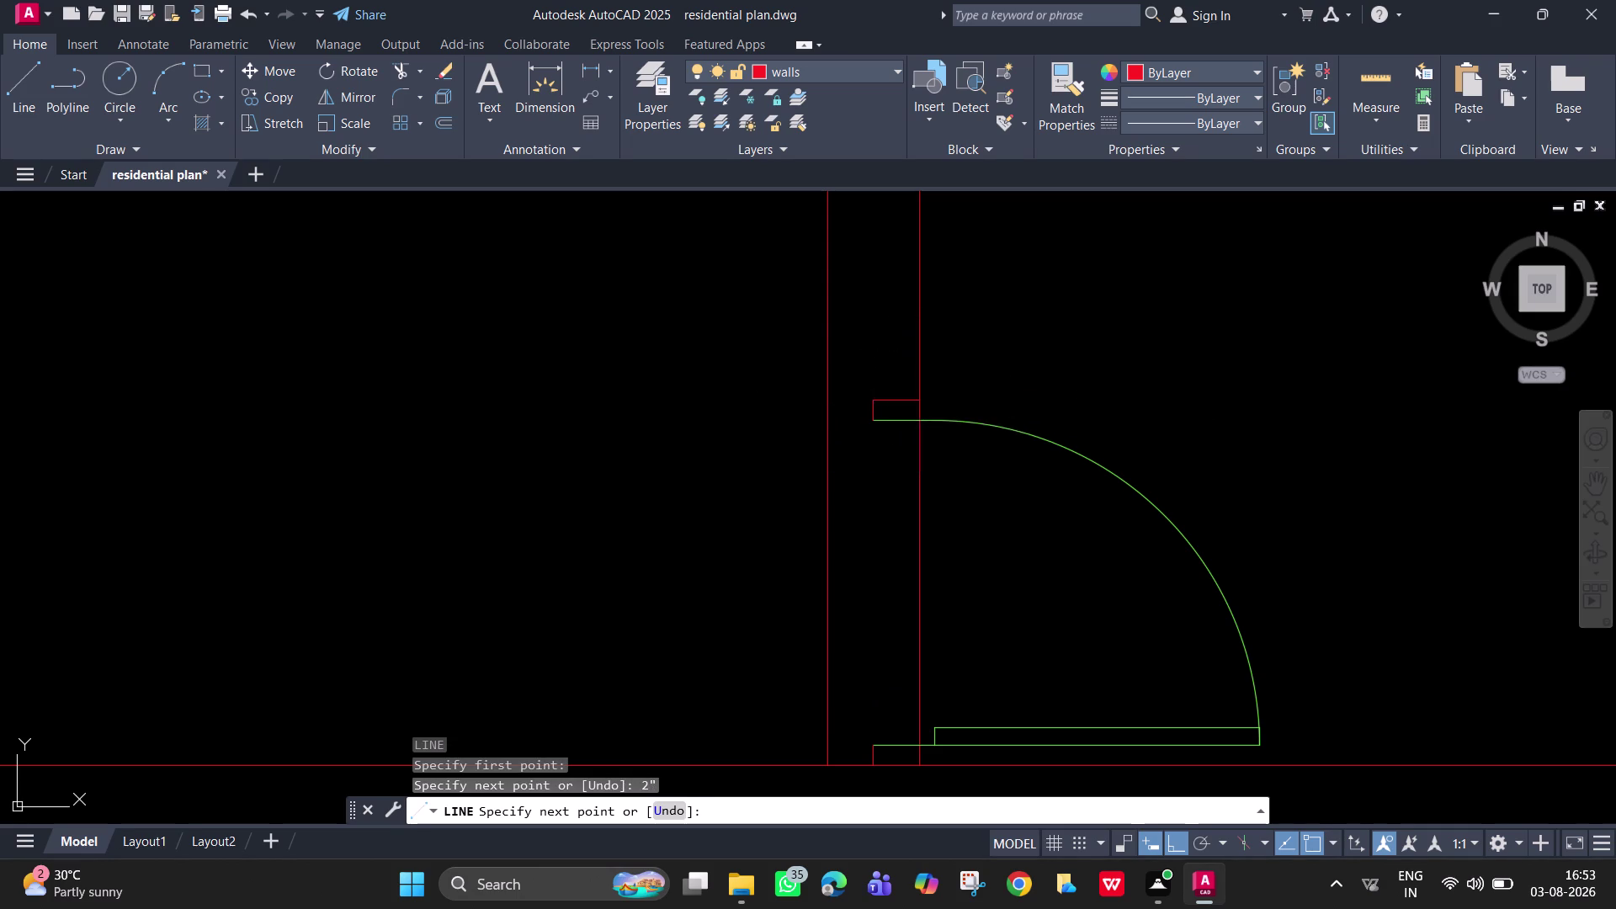
key(space)
key(space)
click(873, 401)
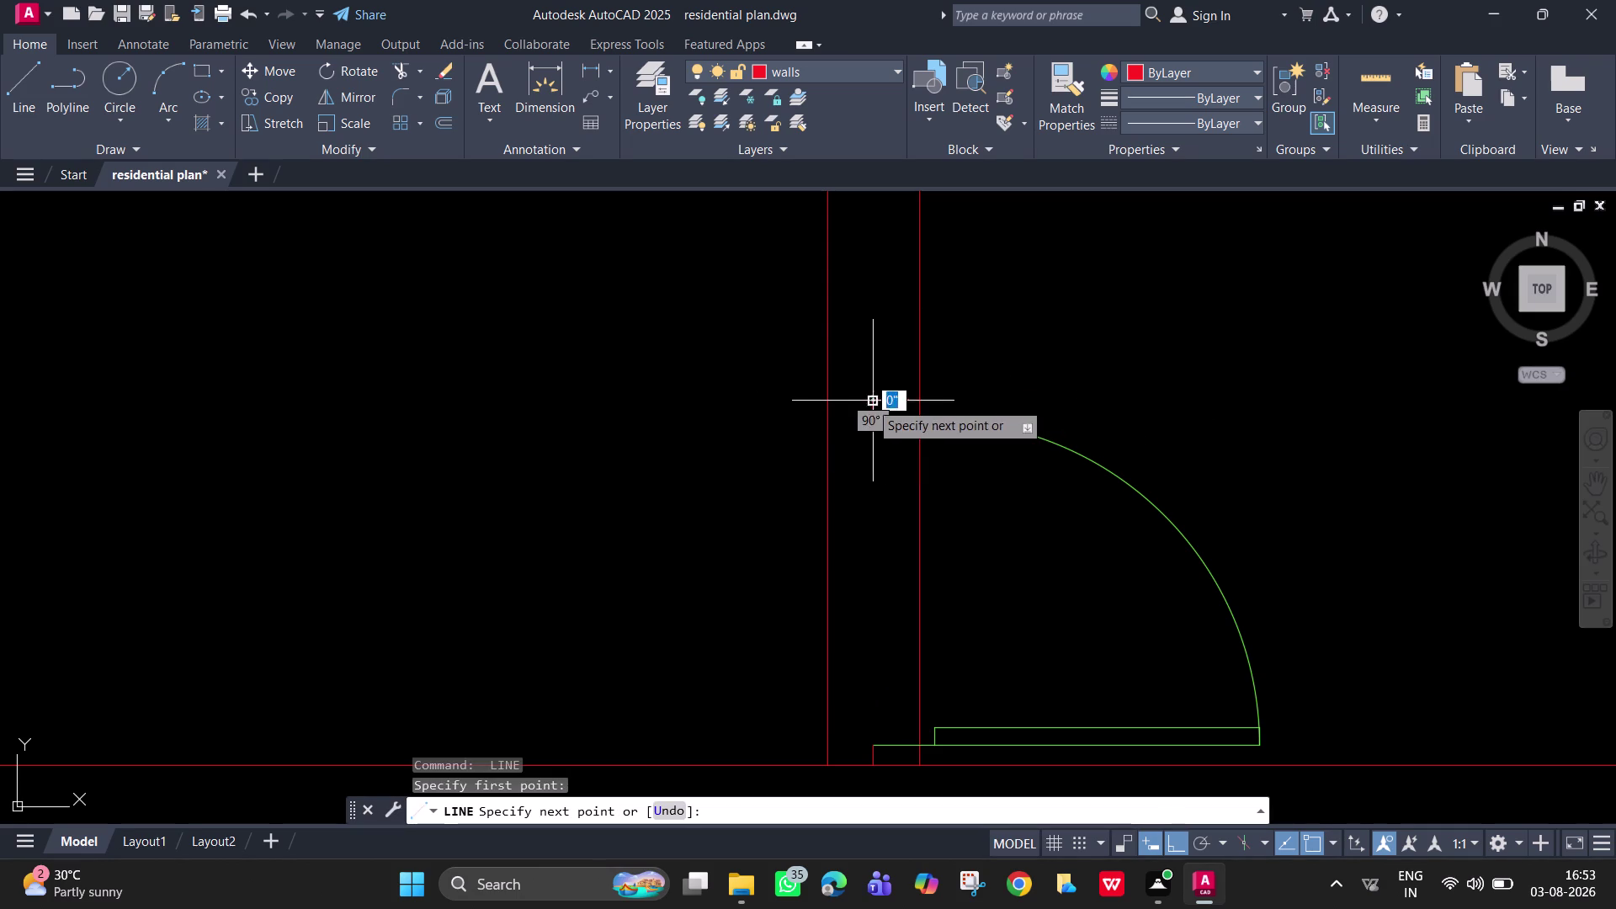
click(829, 401)
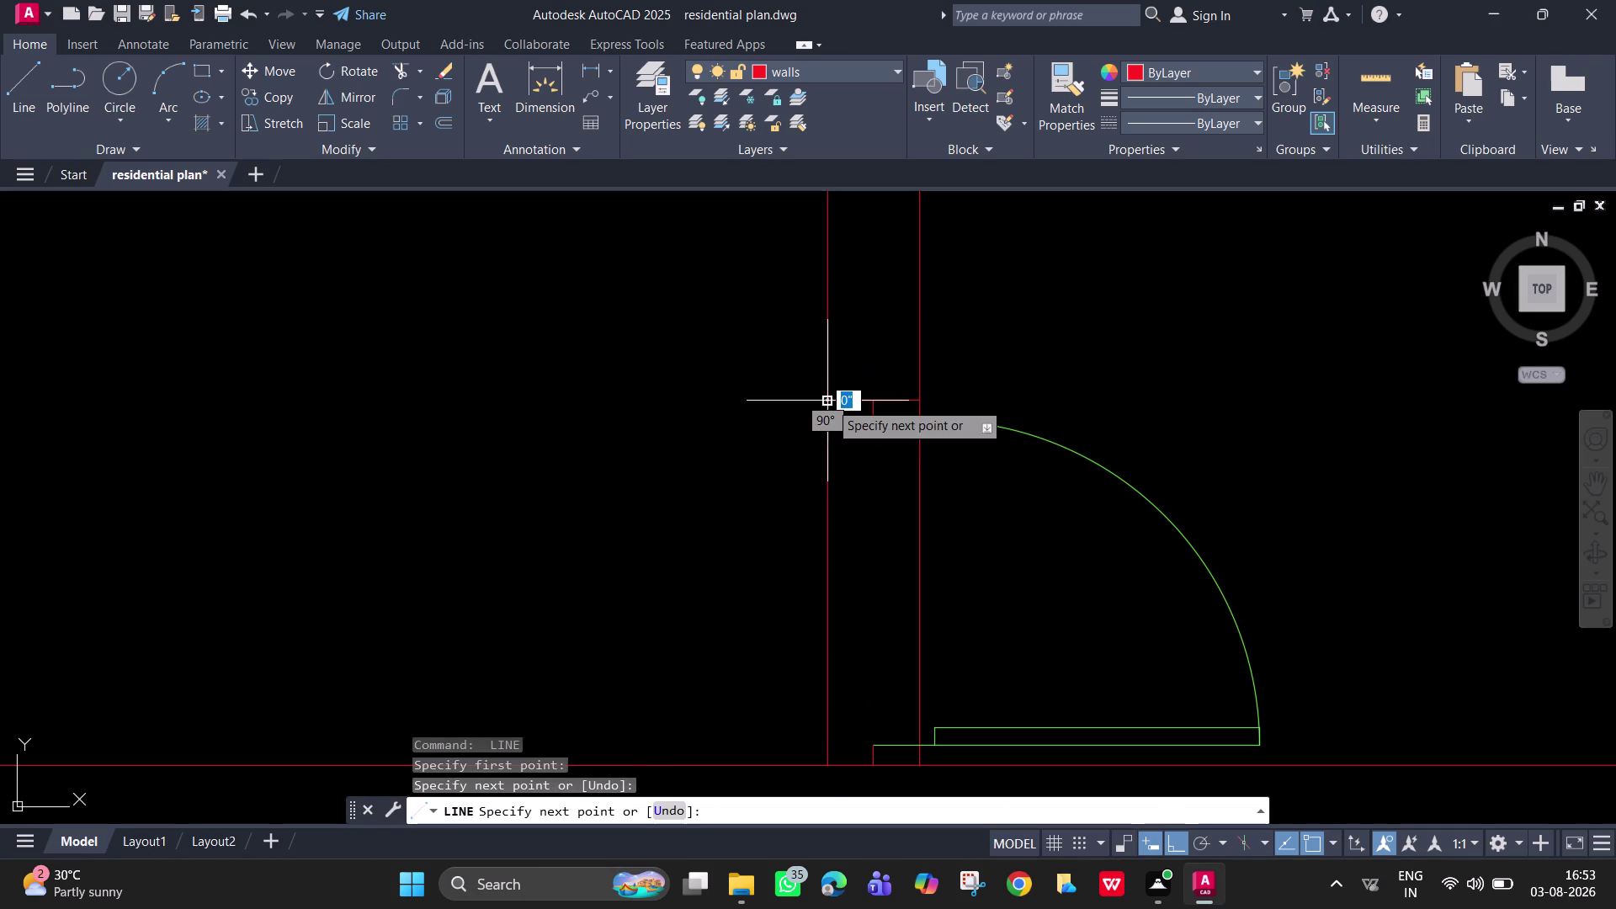
key(space)
scroll(down, 3)
scroll(up, 3)
key(space)
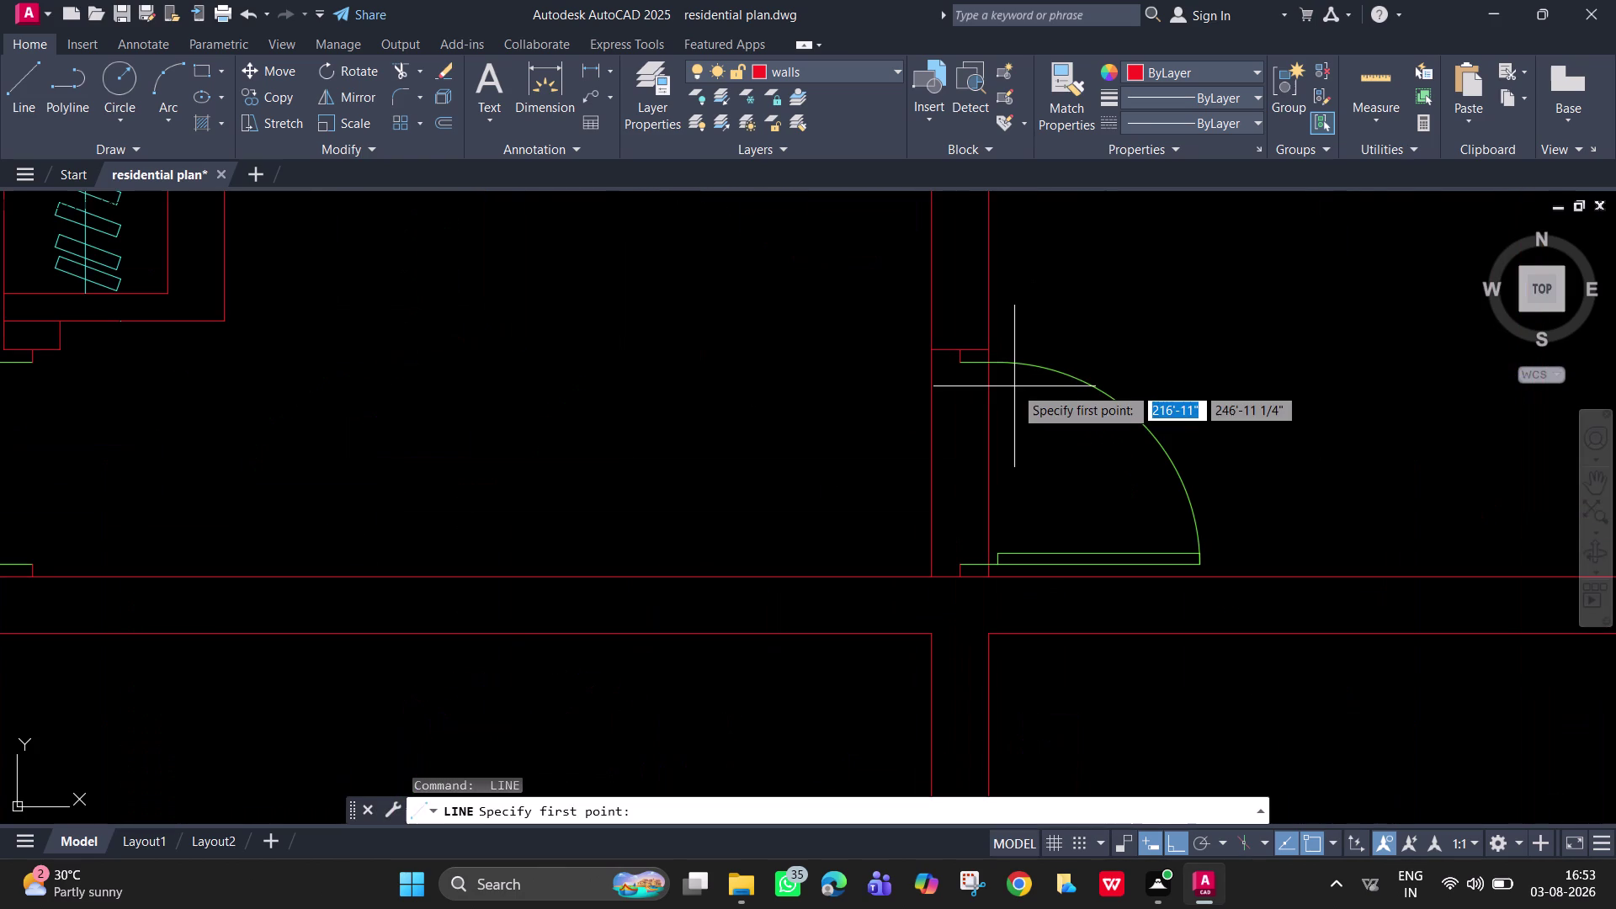
key(Escape)
Fence-trim the leftover wall line inside the mirrored door's opening.
text(tr)
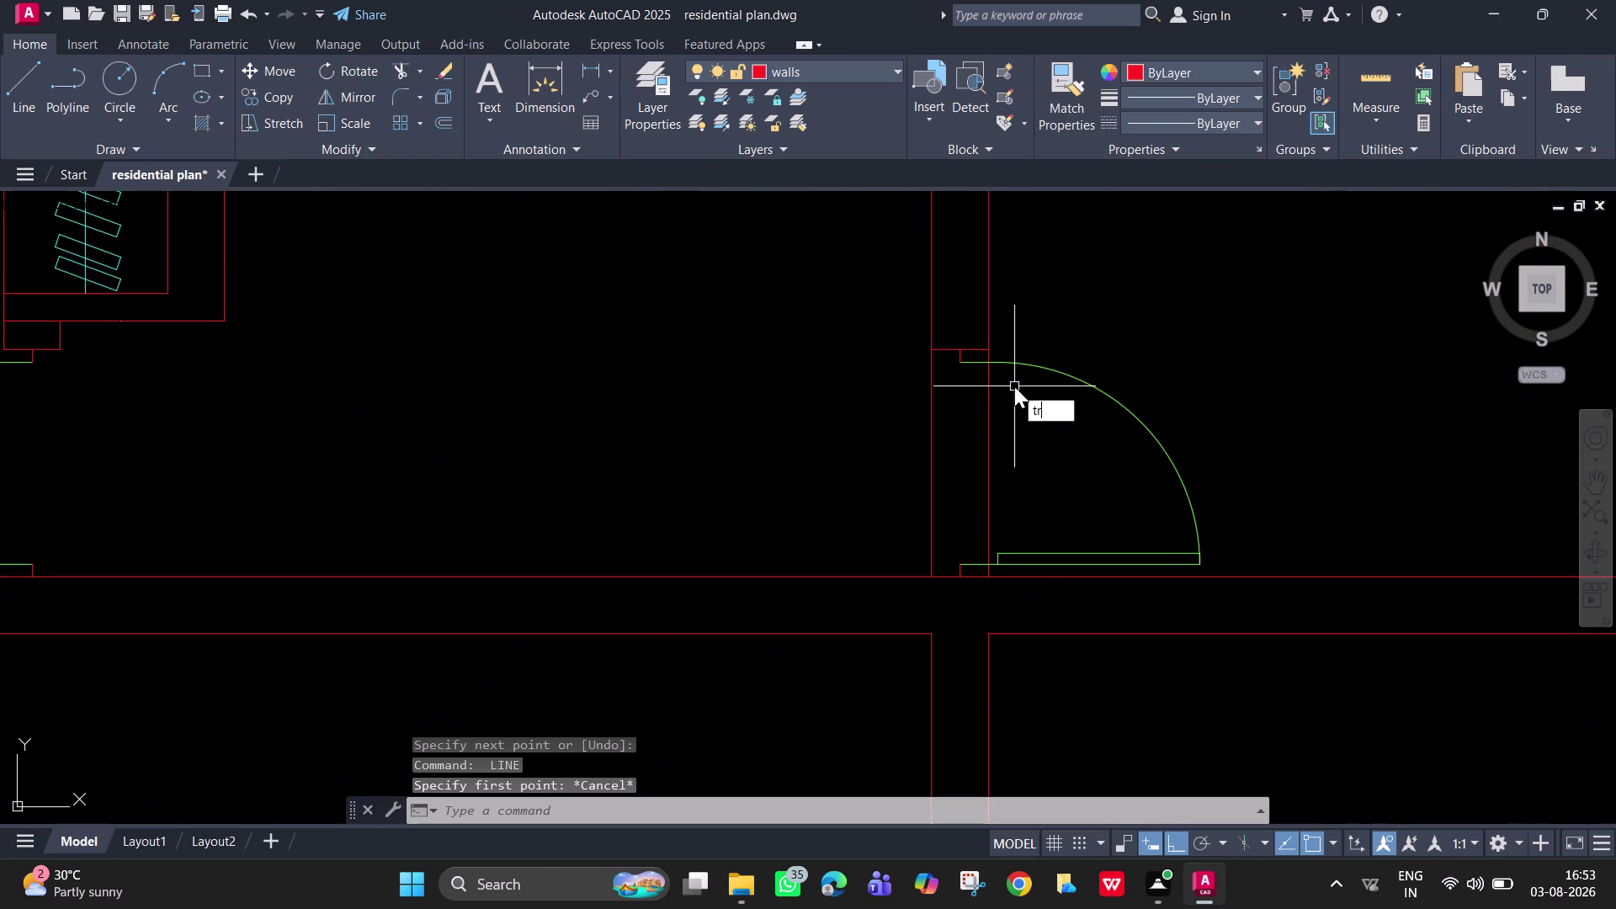
key(space)
drag(1005, 461, 986, 461)
click(876, 479)
scroll(up, 3)
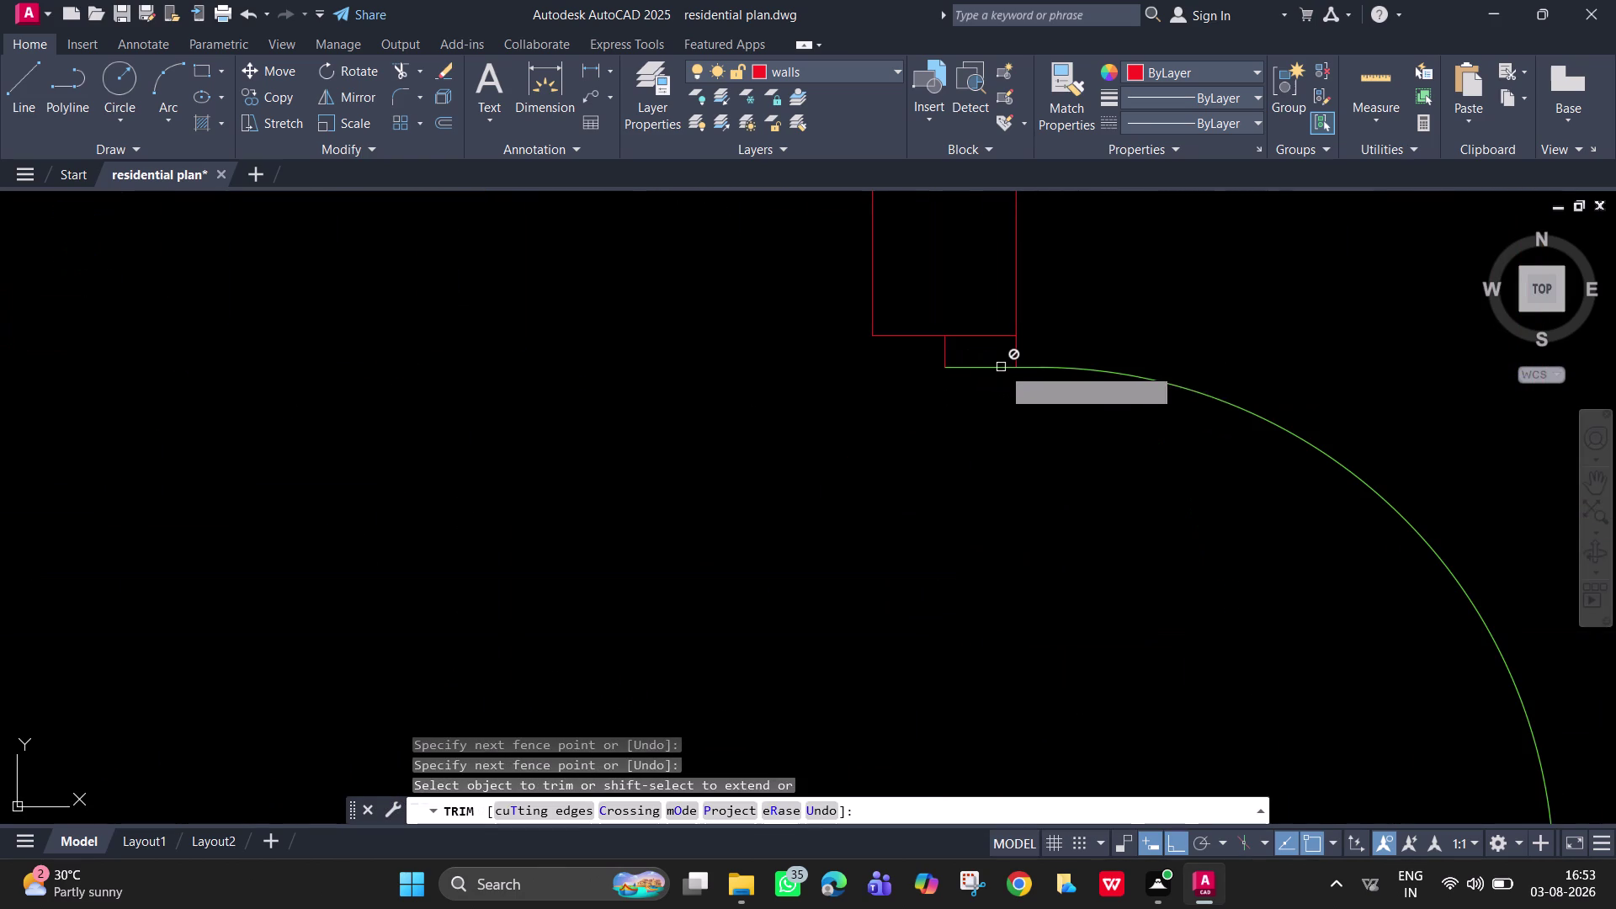
click(1001, 354)
click(1066, 359)
scroll(down, 3)
middle_drag(1011, 615, 1007, 285)
scroll(up, 3)
click(1019, 522)
scroll(down, 3)
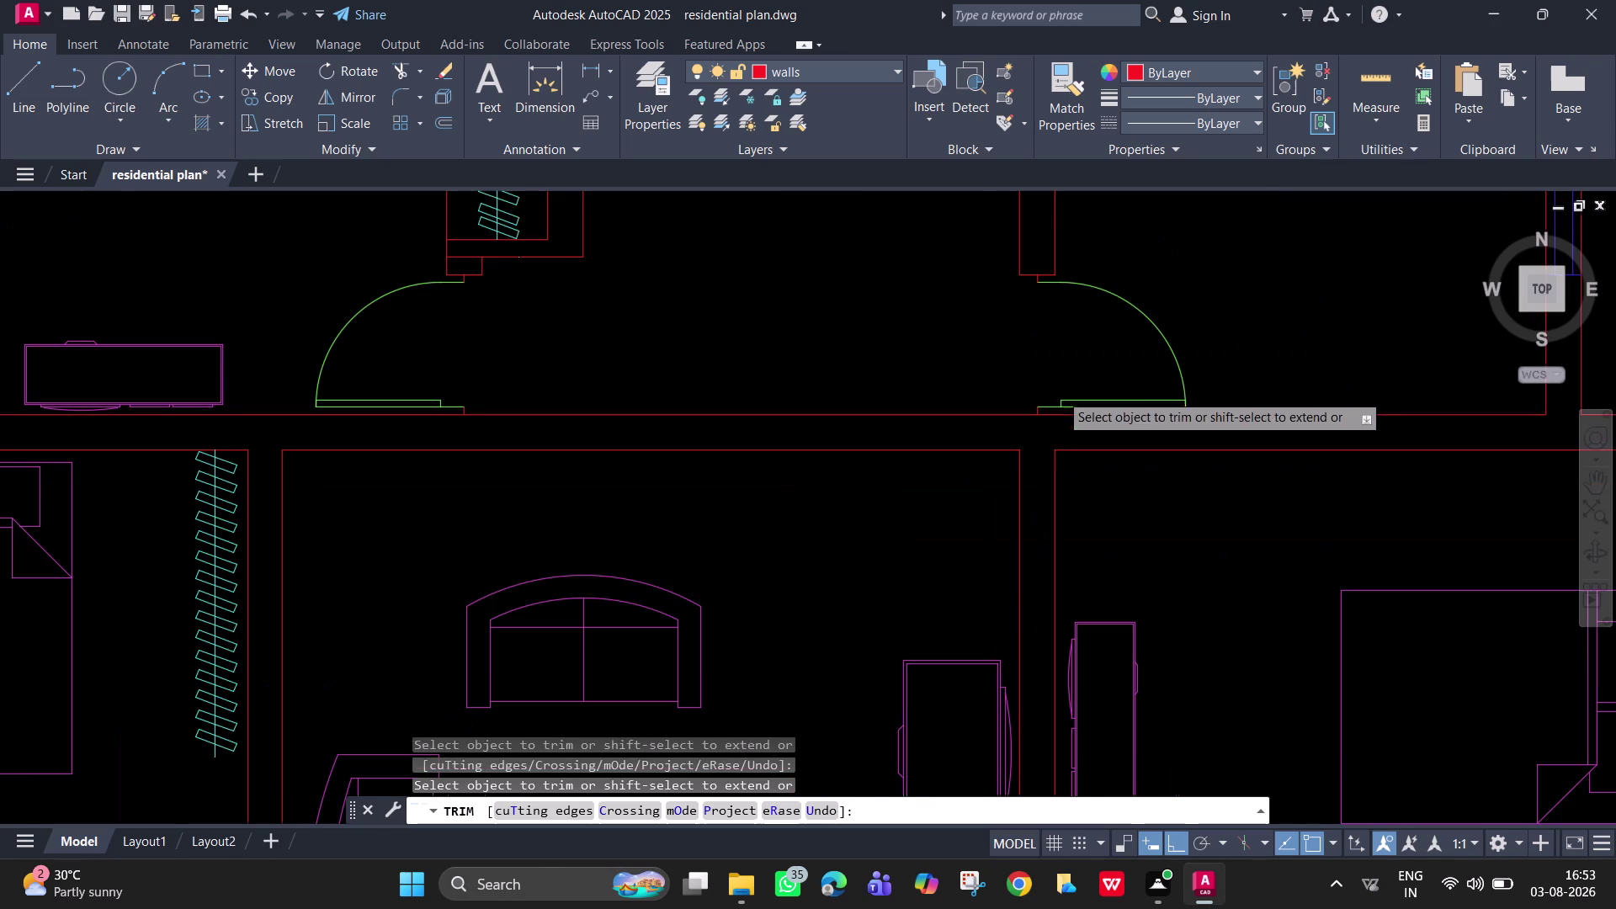
key(Escape)
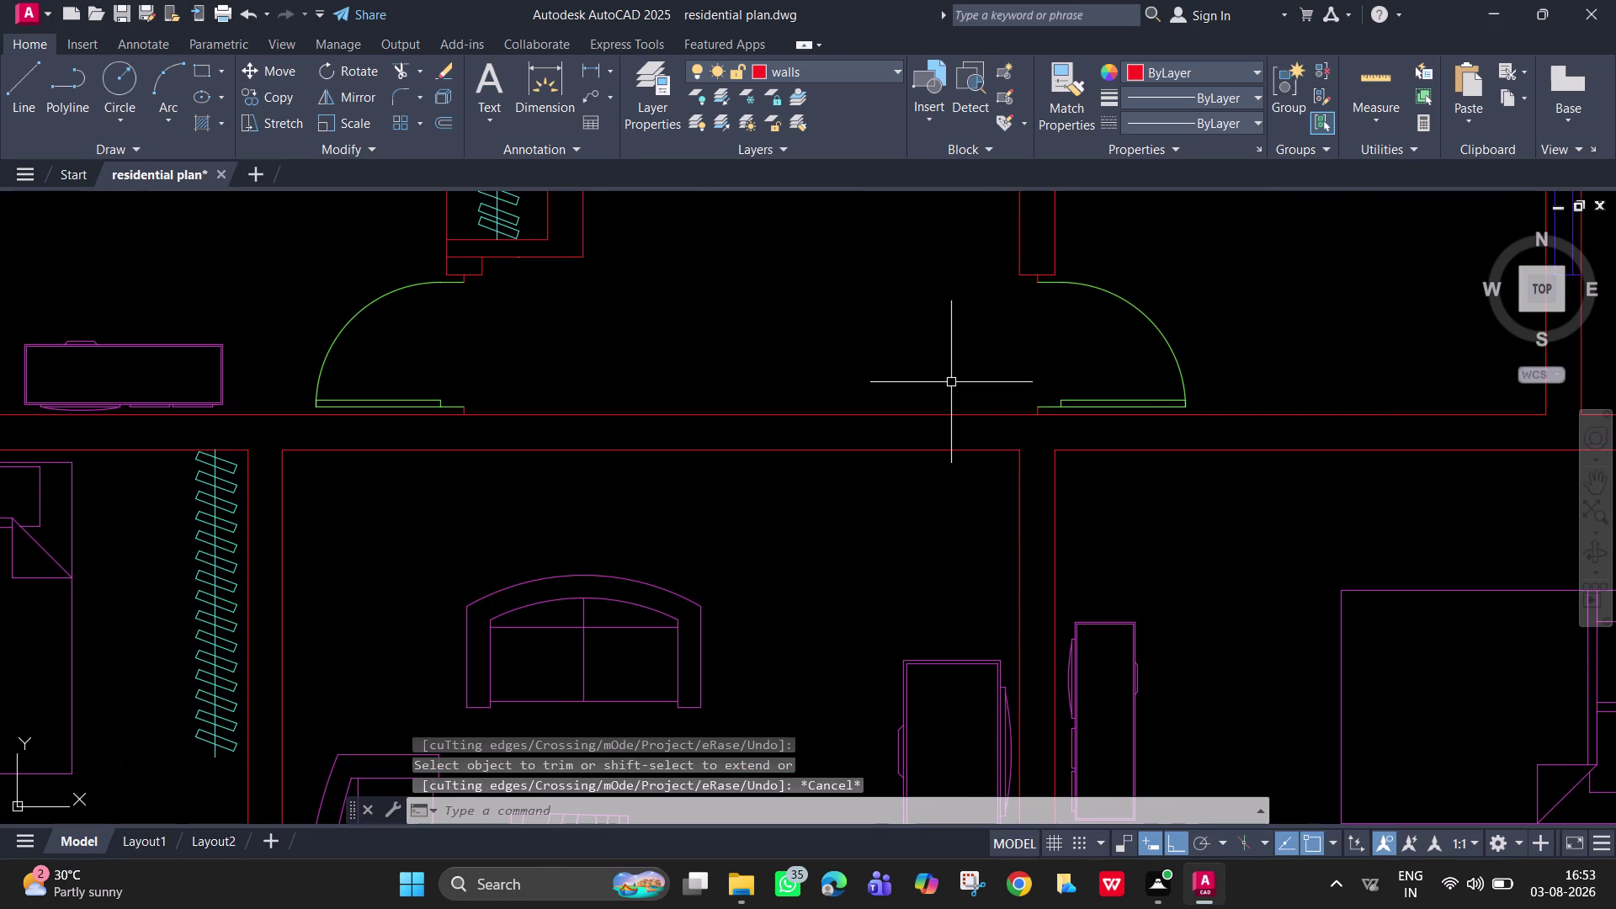
scroll(down, 3)
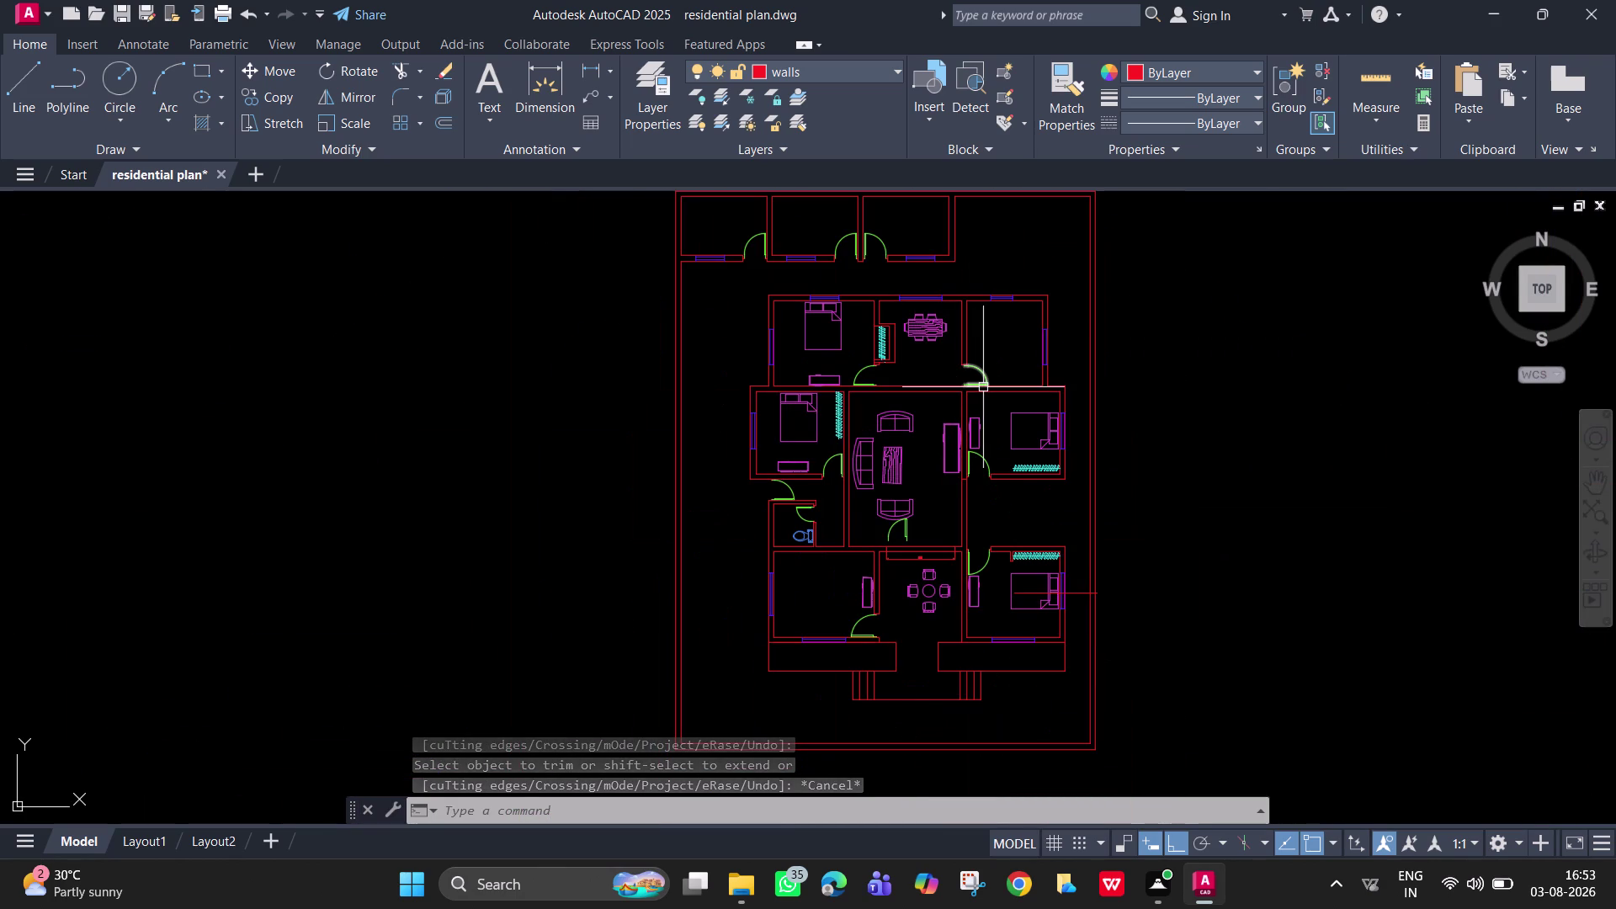